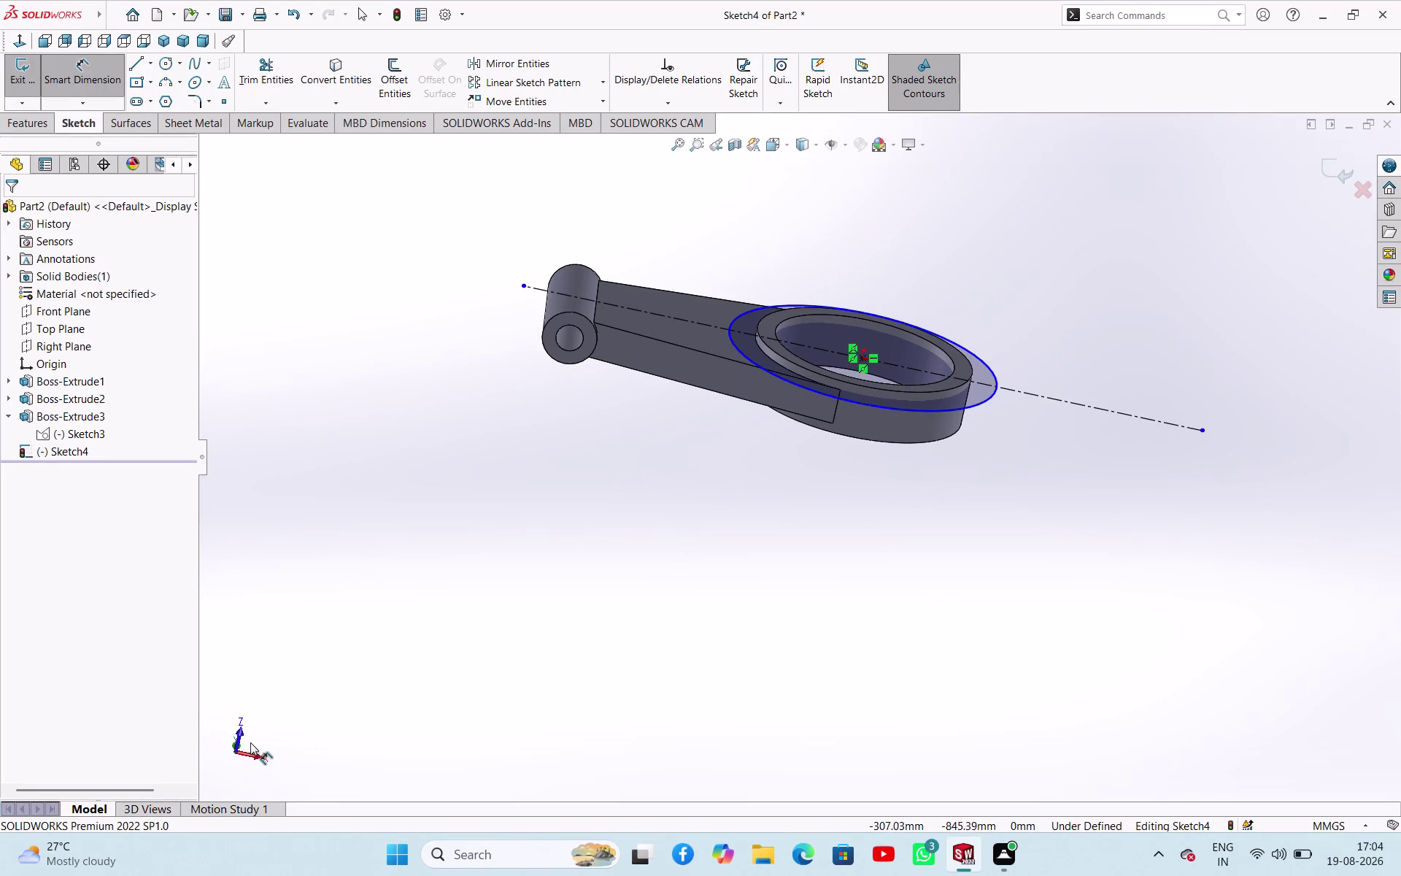
In Front view, dimension the big-end sketch circle to a 140 mm diameter.
click(240, 727)
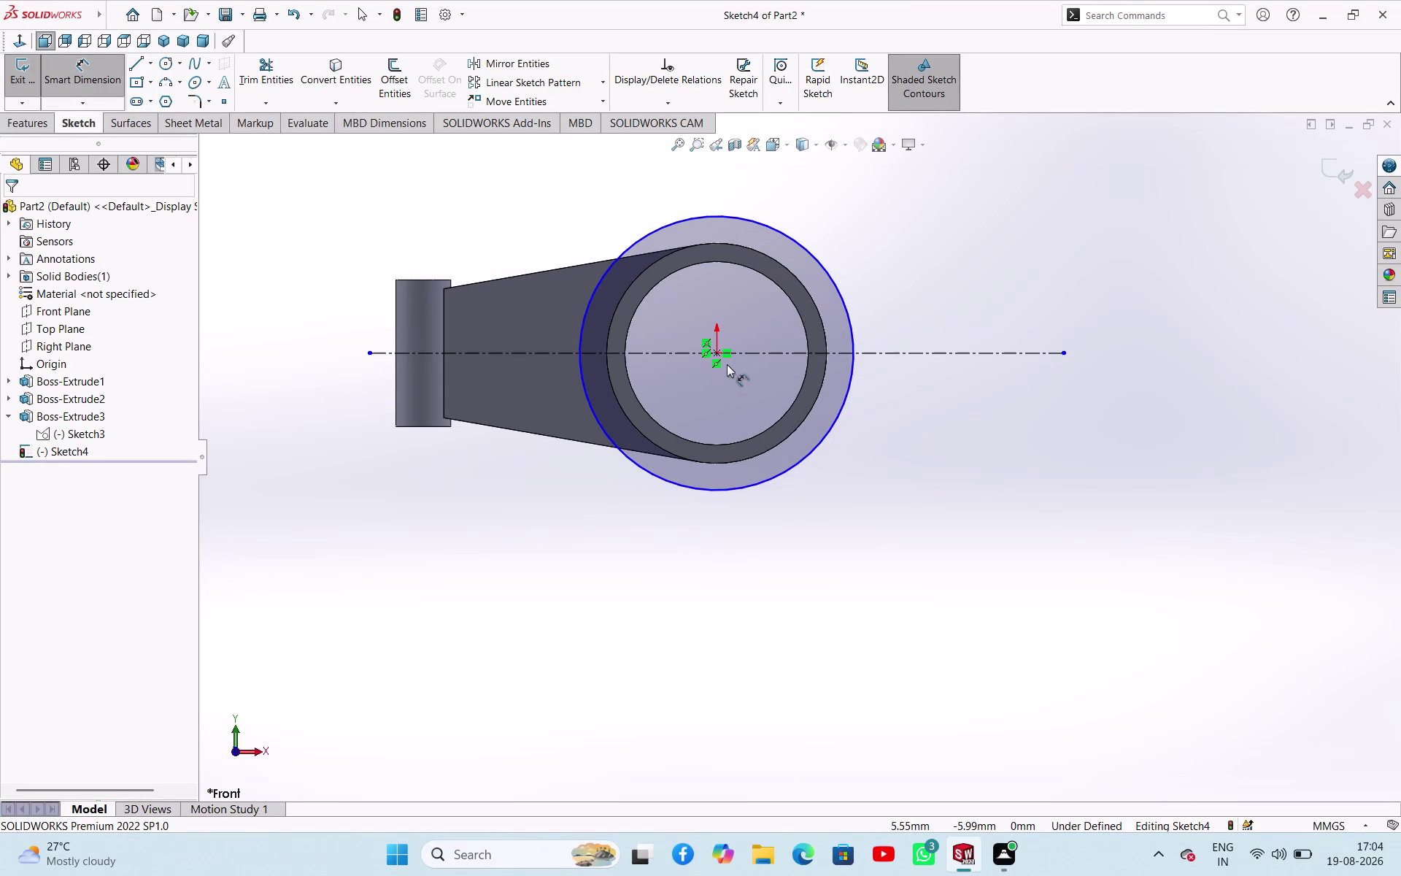
click(649, 229)
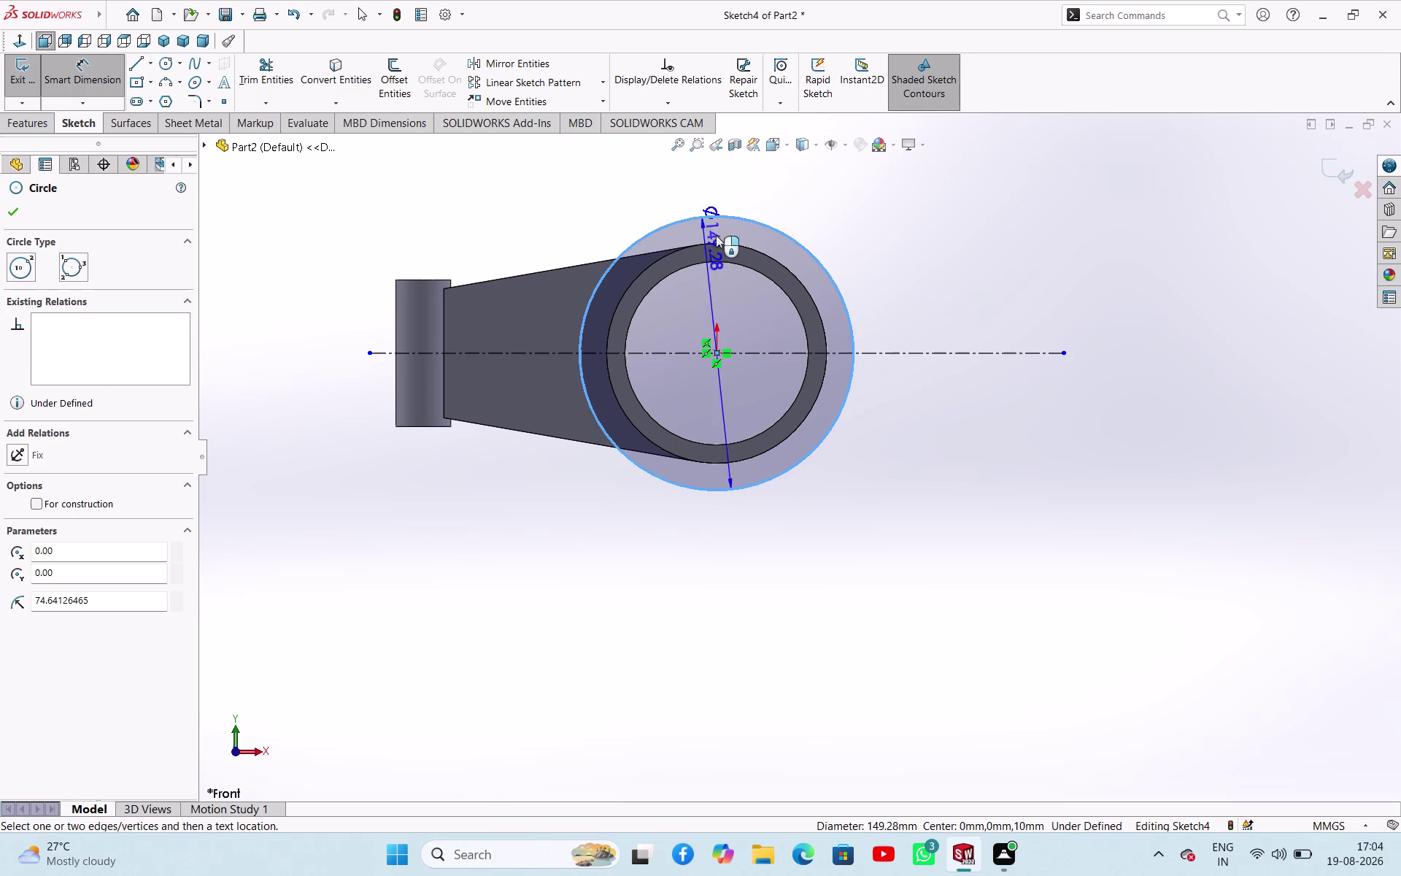
click(921, 296)
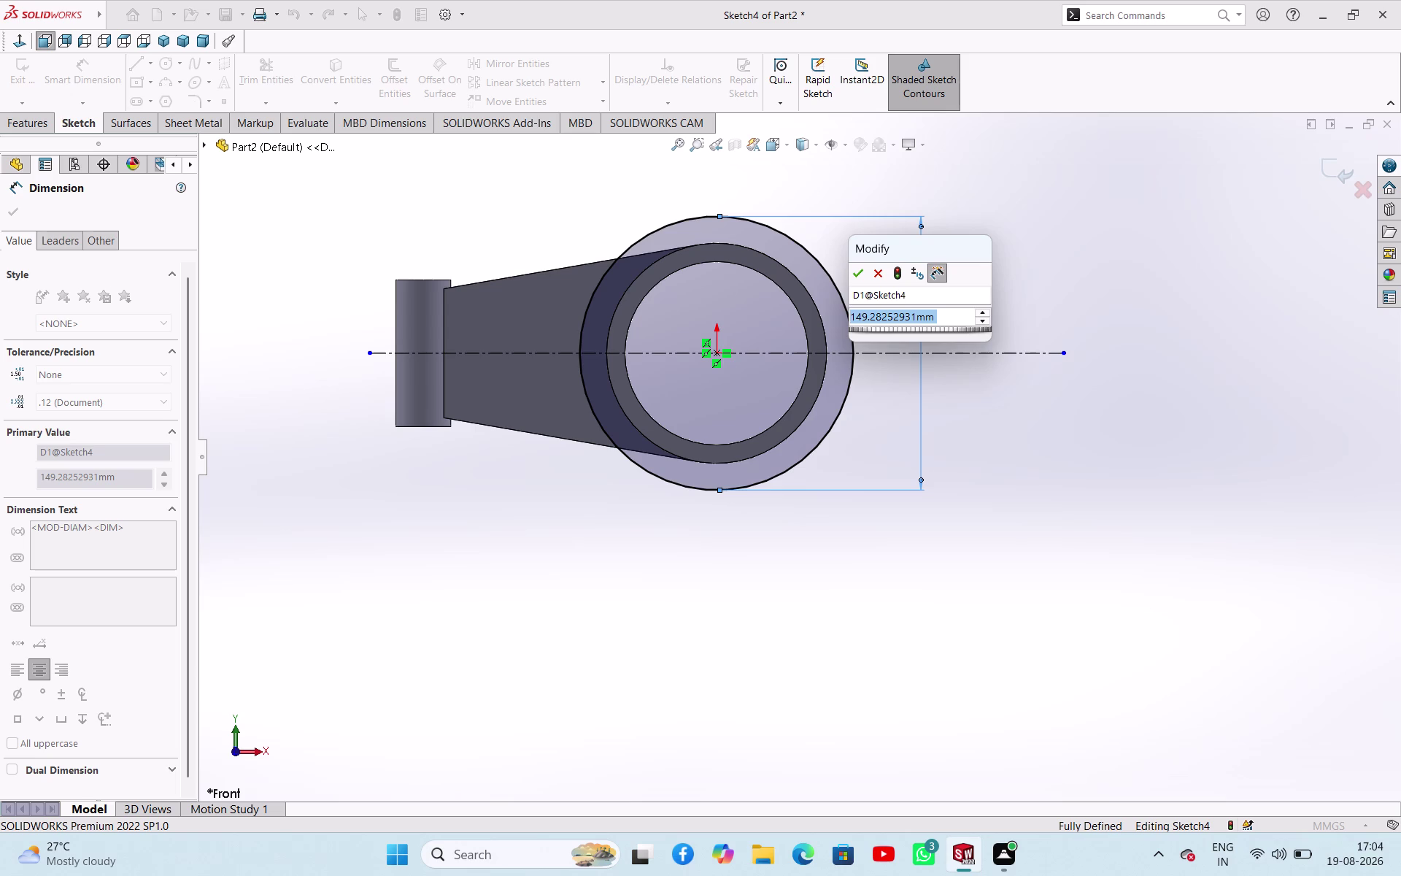
text(14)
key(0)
key(Return)
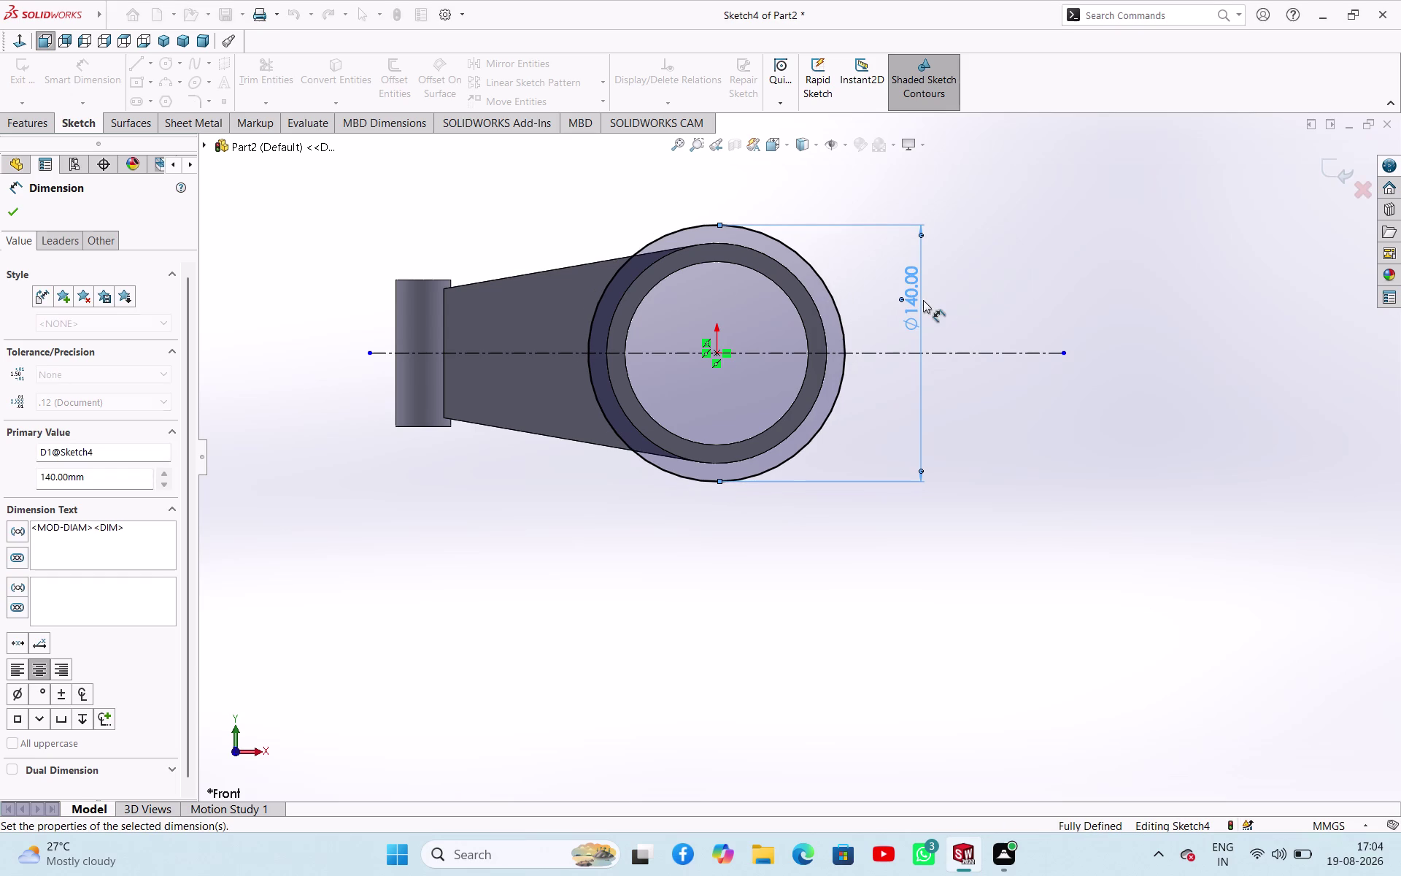
click(18, 207)
click(139, 68)
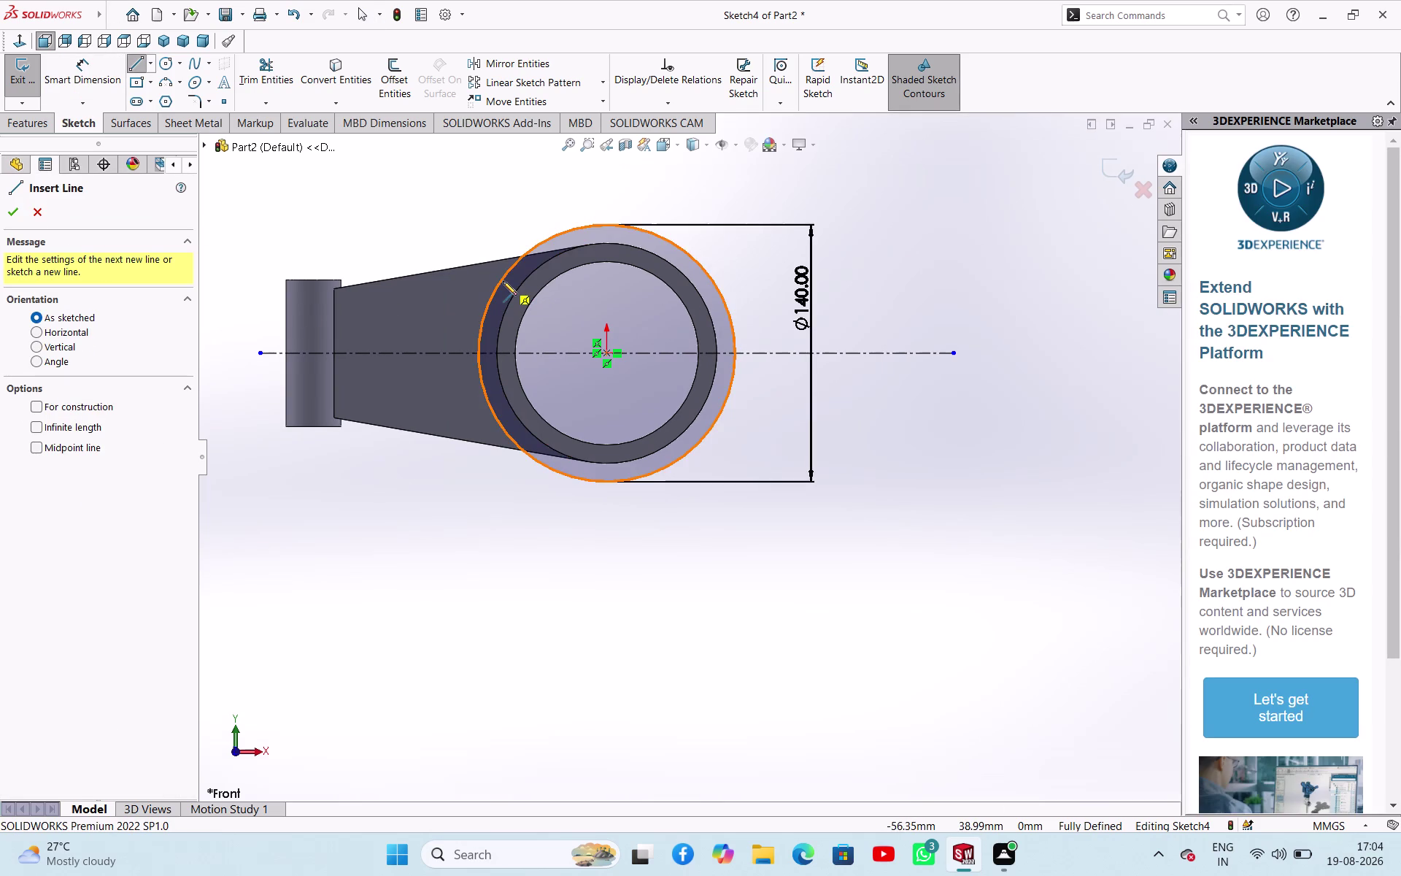
Draw three connected lines: circle top to left of centre, down vertically, back to circle bottom.
click(503, 280)
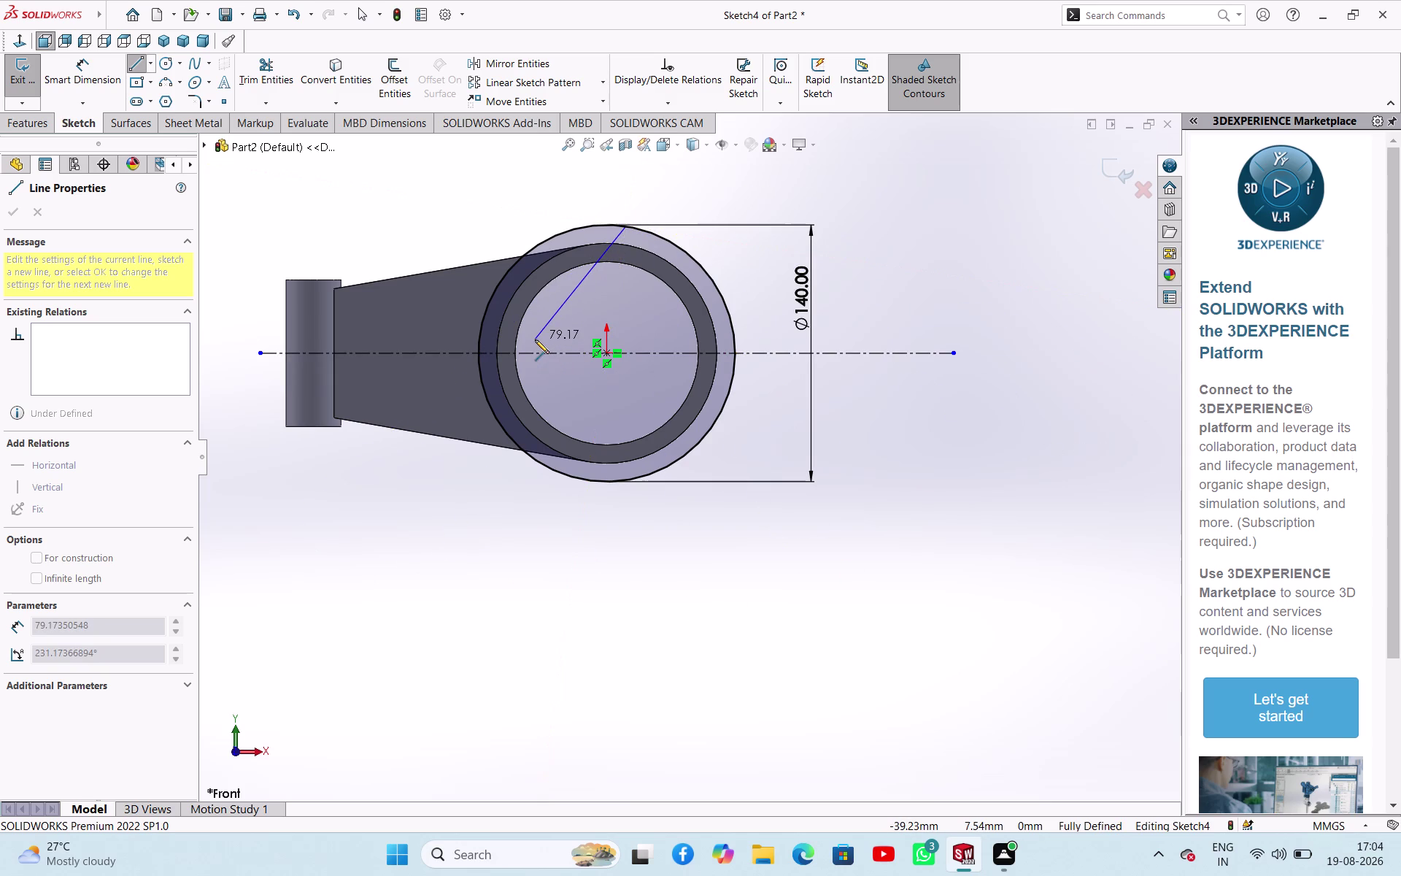
key(Escape)
click(136, 60)
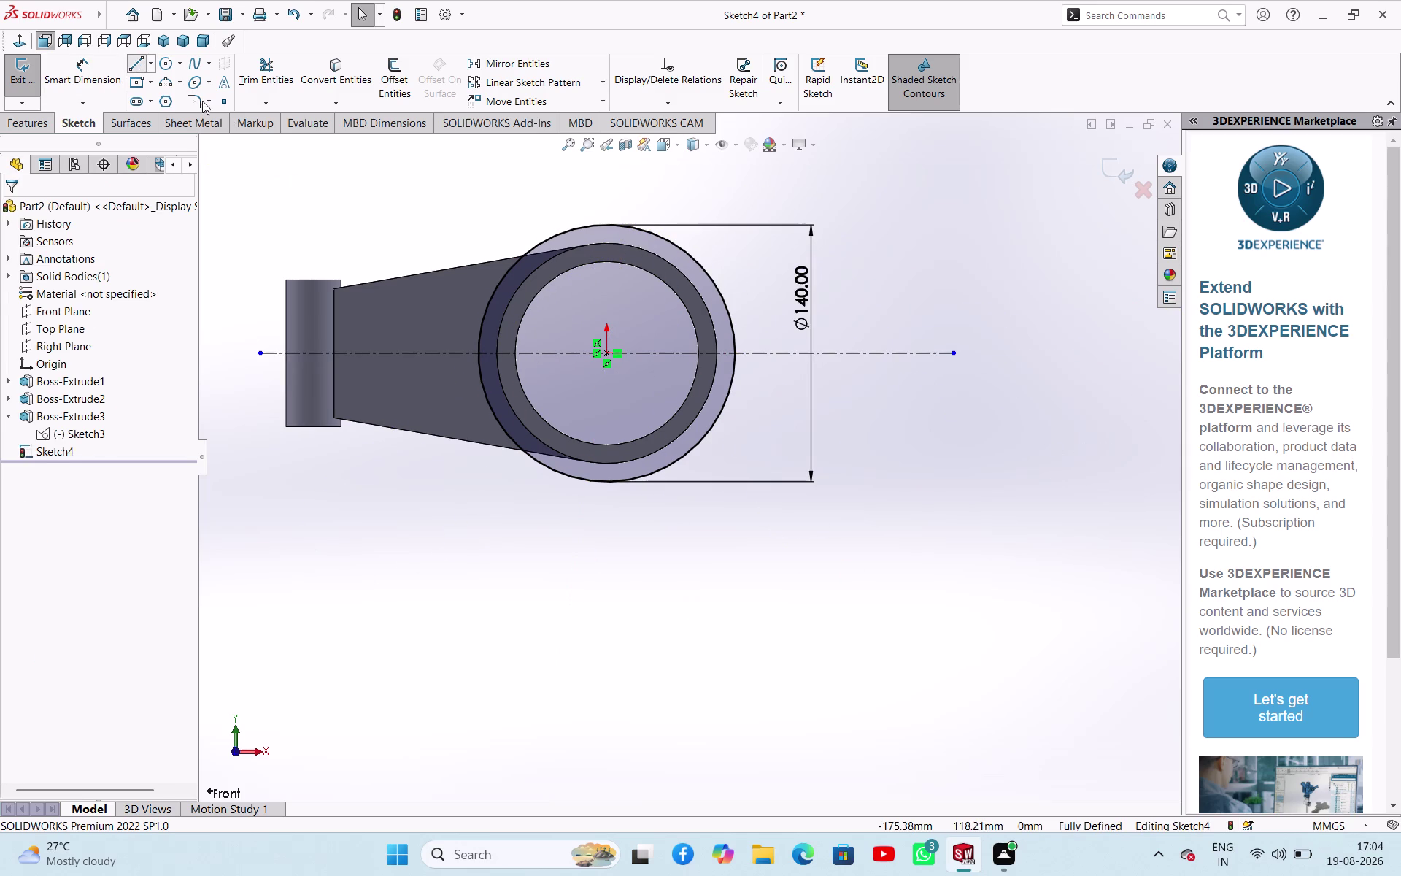
click(553, 236)
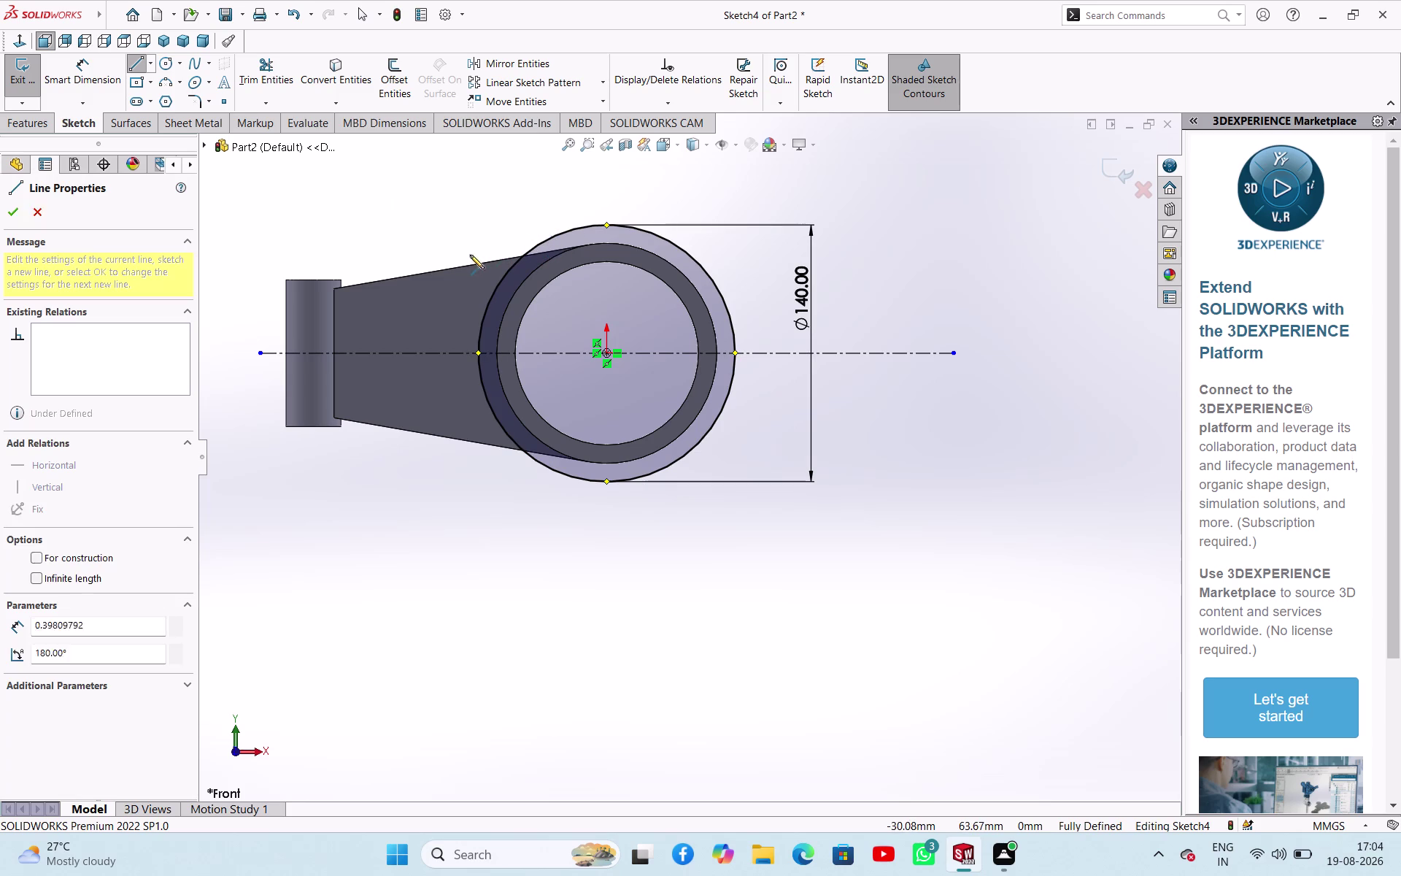
click(393, 300)
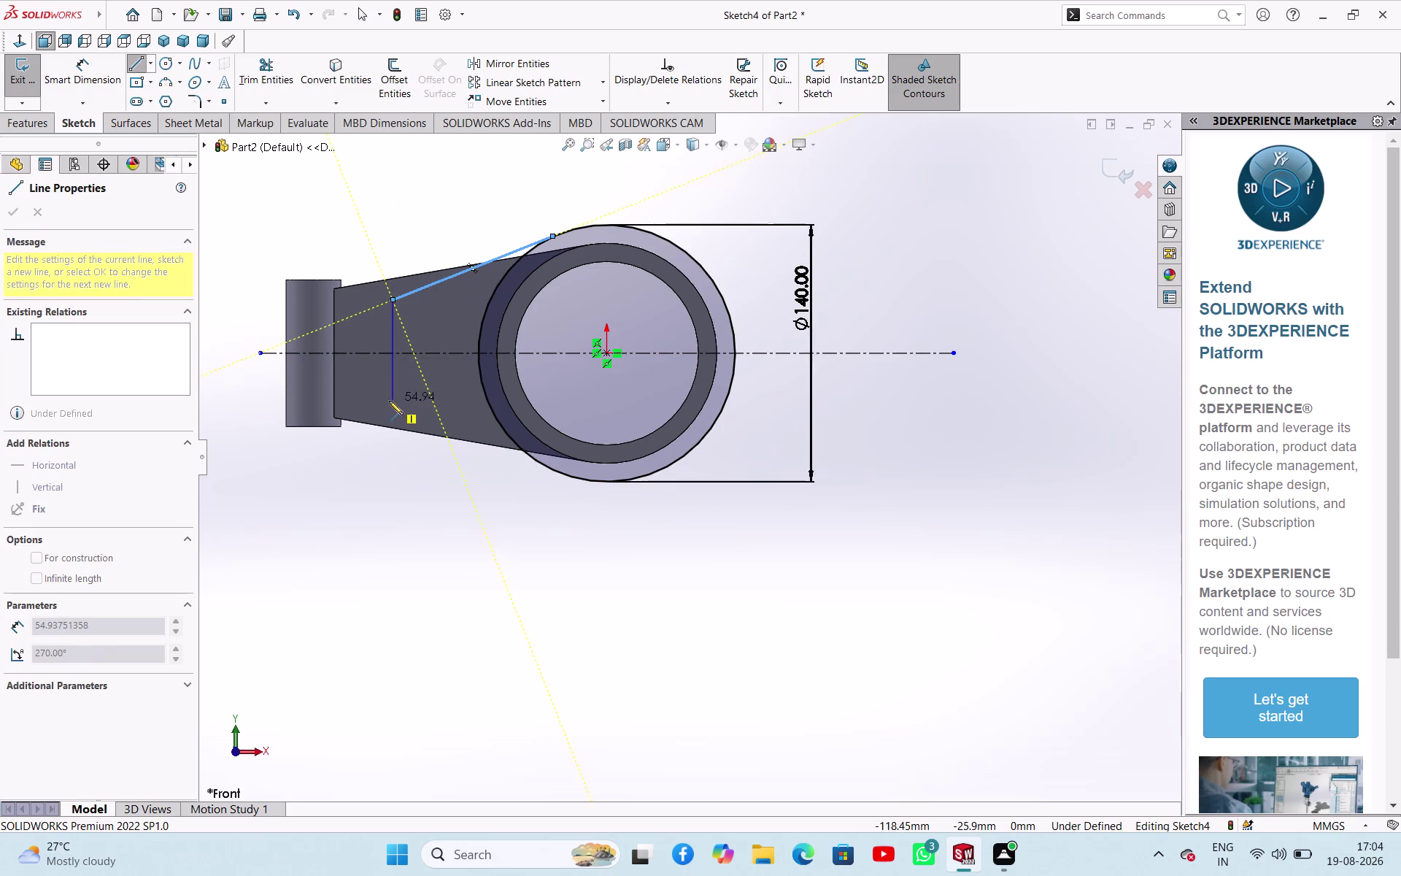
click(393, 405)
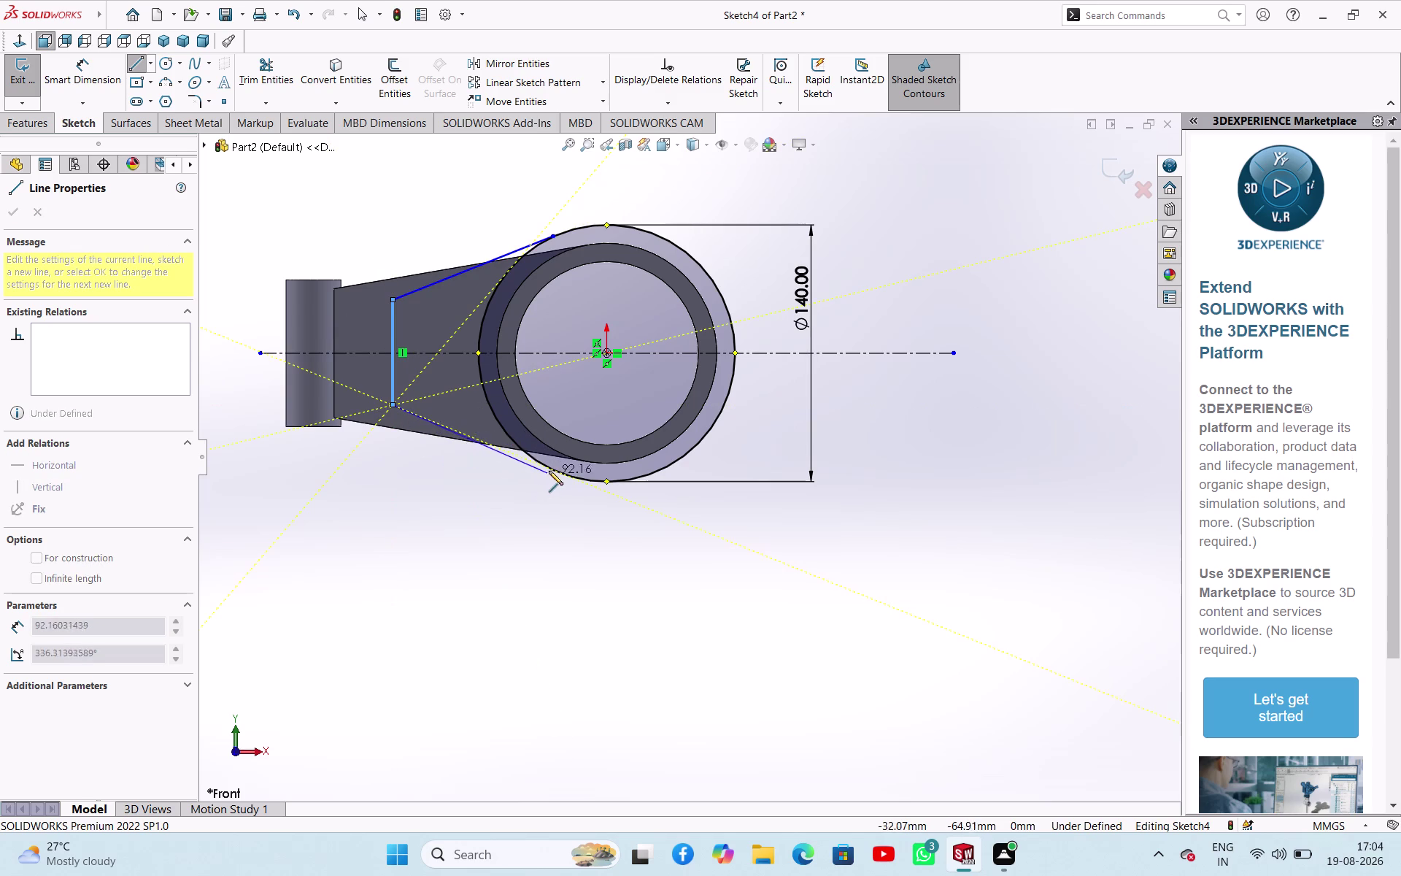
scroll(down, 3)
scroll(down, 3)
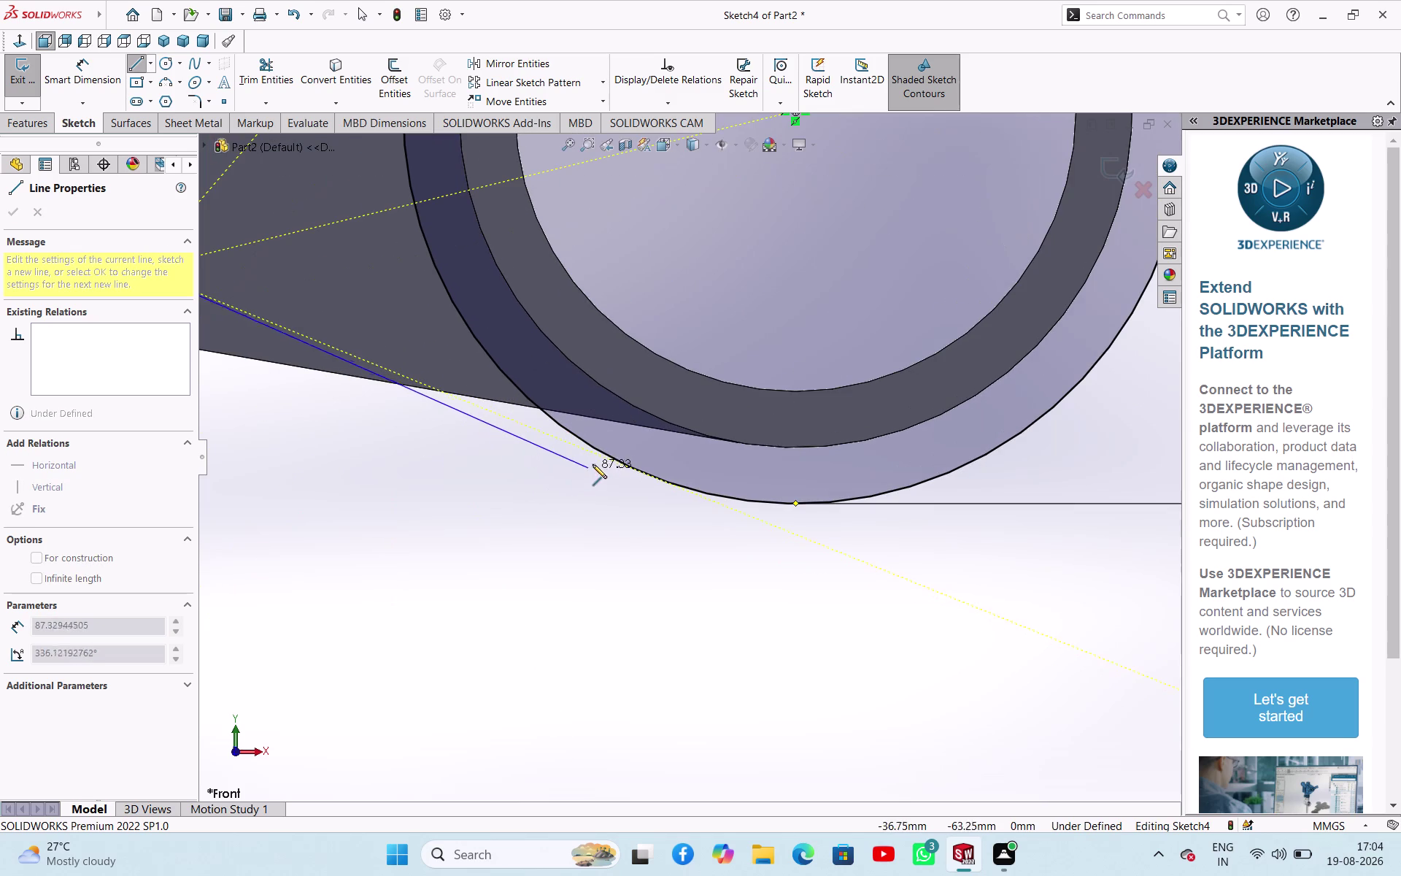
click(586, 443)
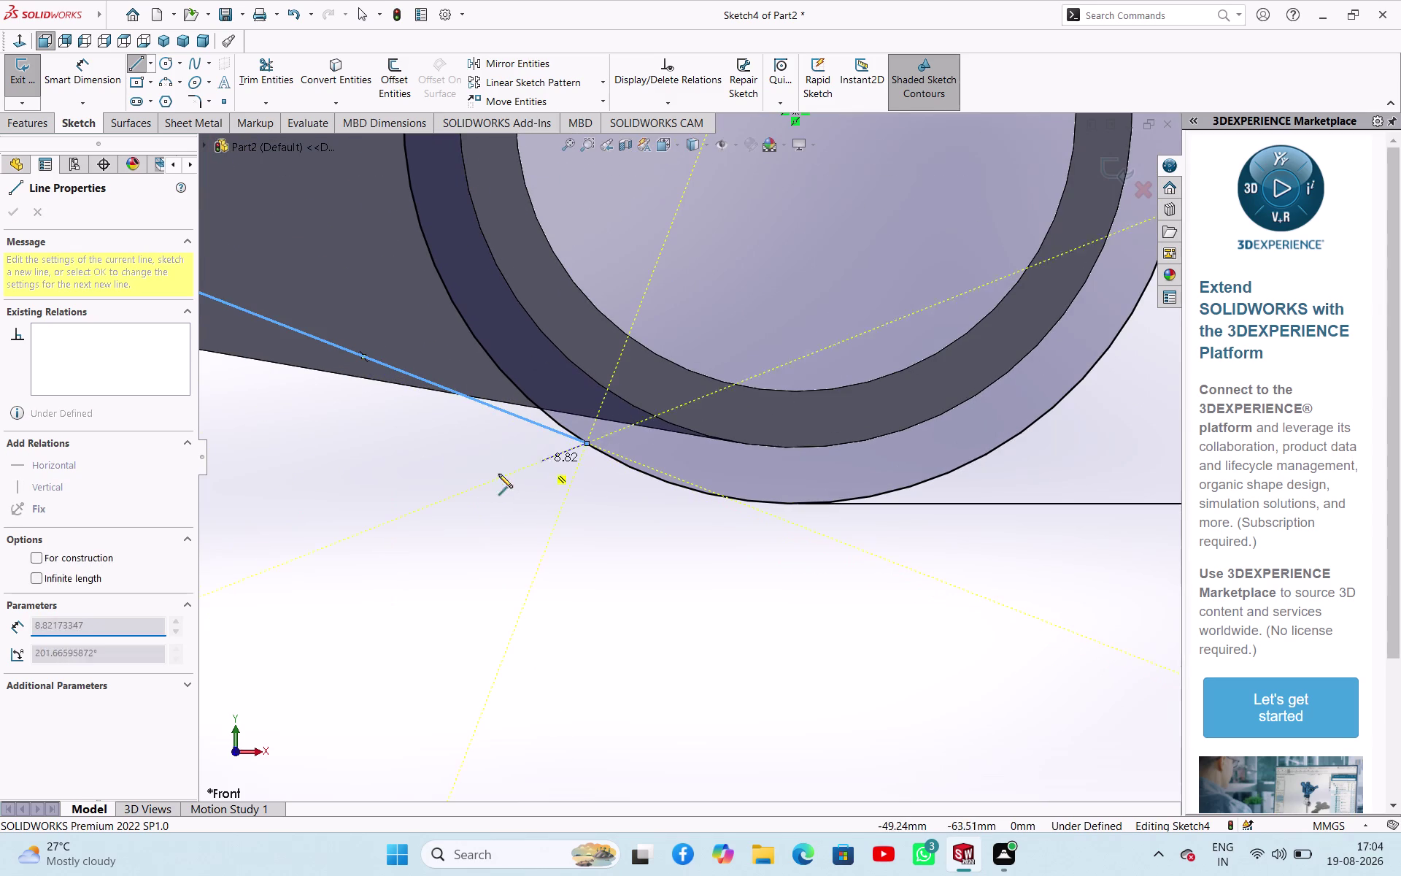
key(Escape)
scroll(up, 3)
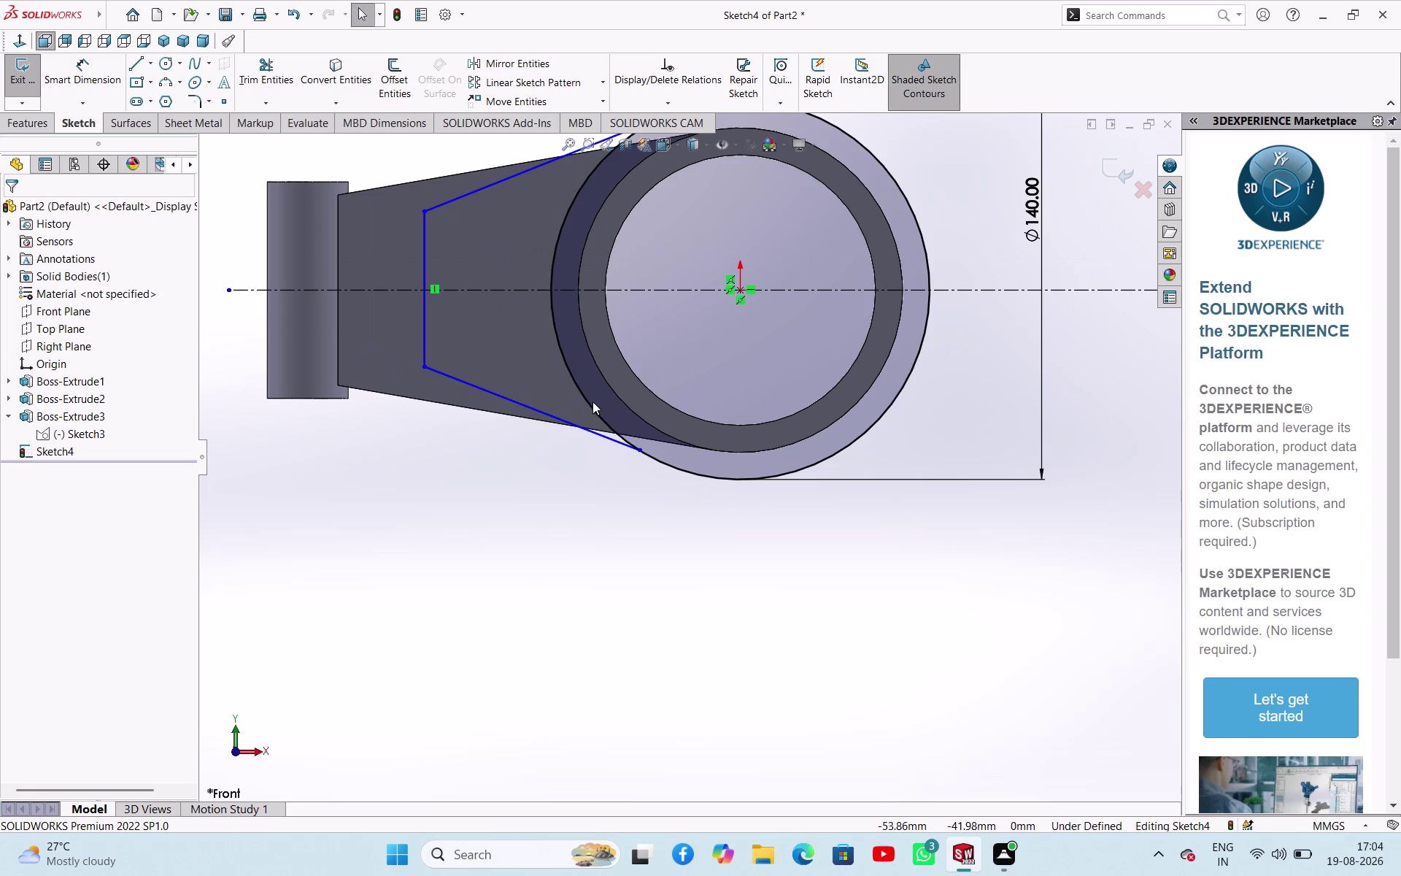
Make the lower slanted line tangent to the 140 mm circle.
click(585, 402)
click(565, 420)
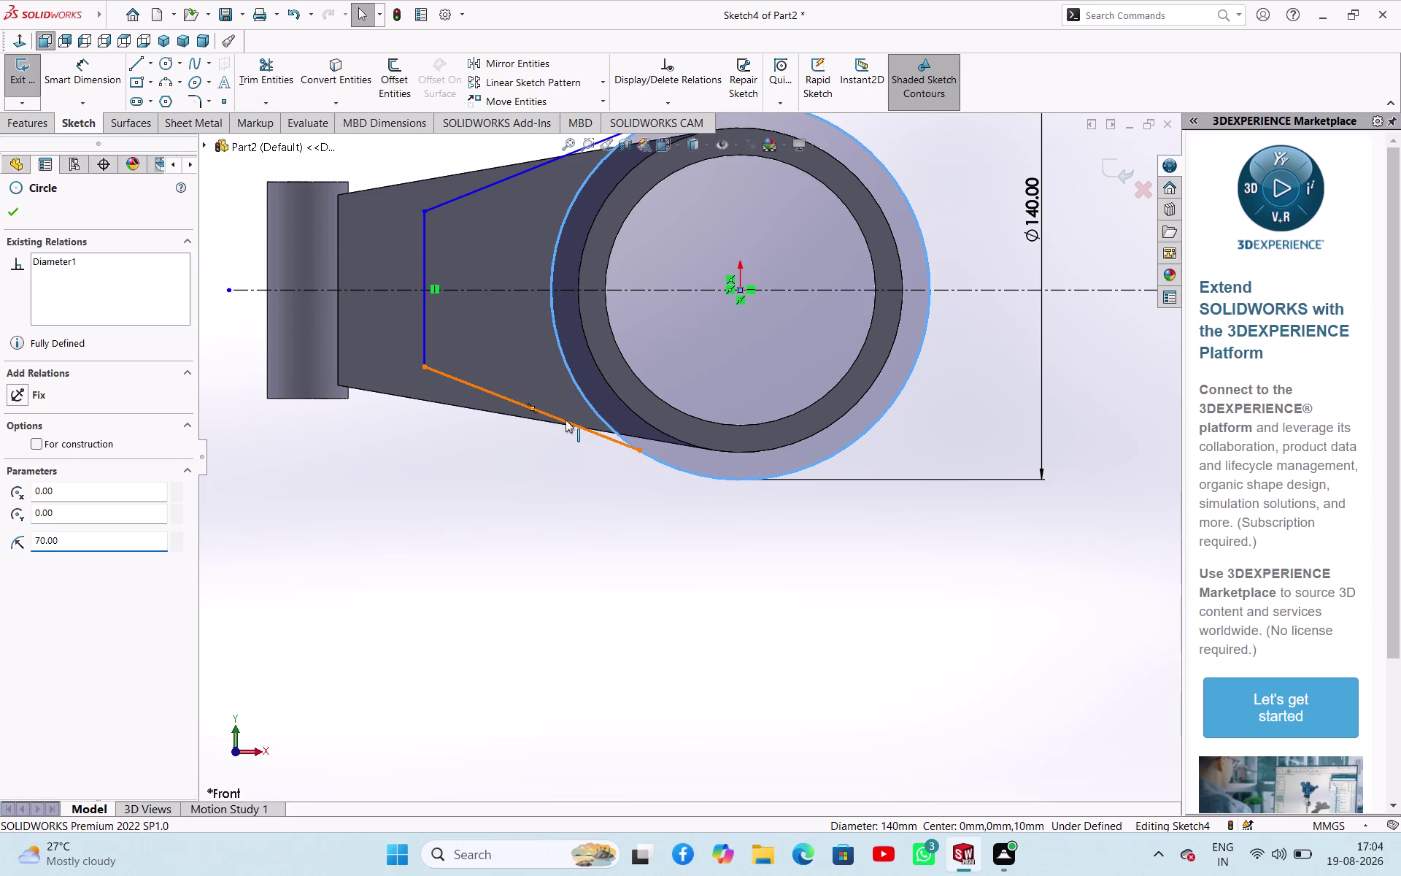
click(610, 355)
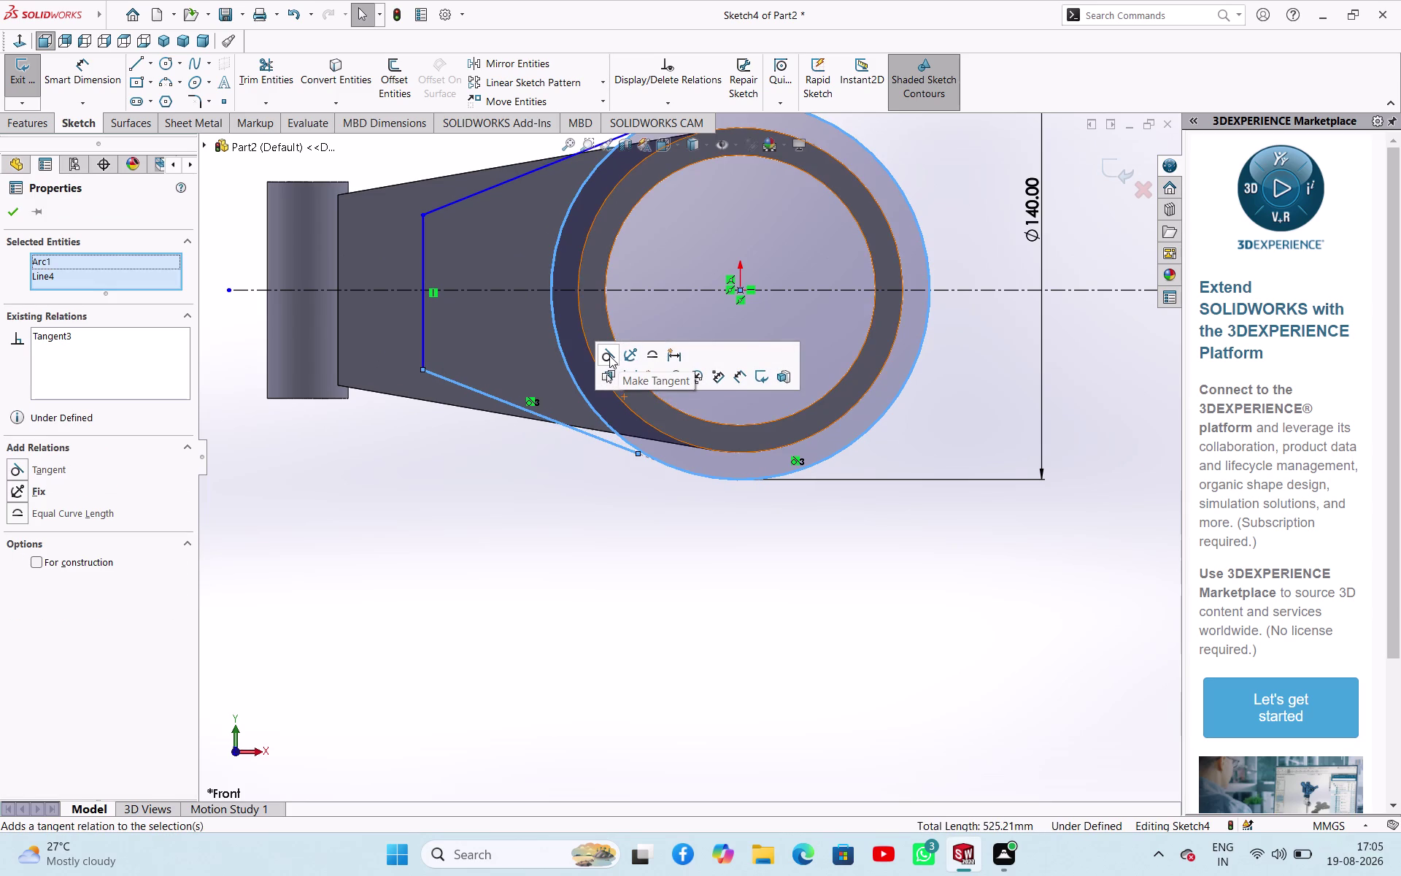
scroll(down, 3)
scroll(down, 3)
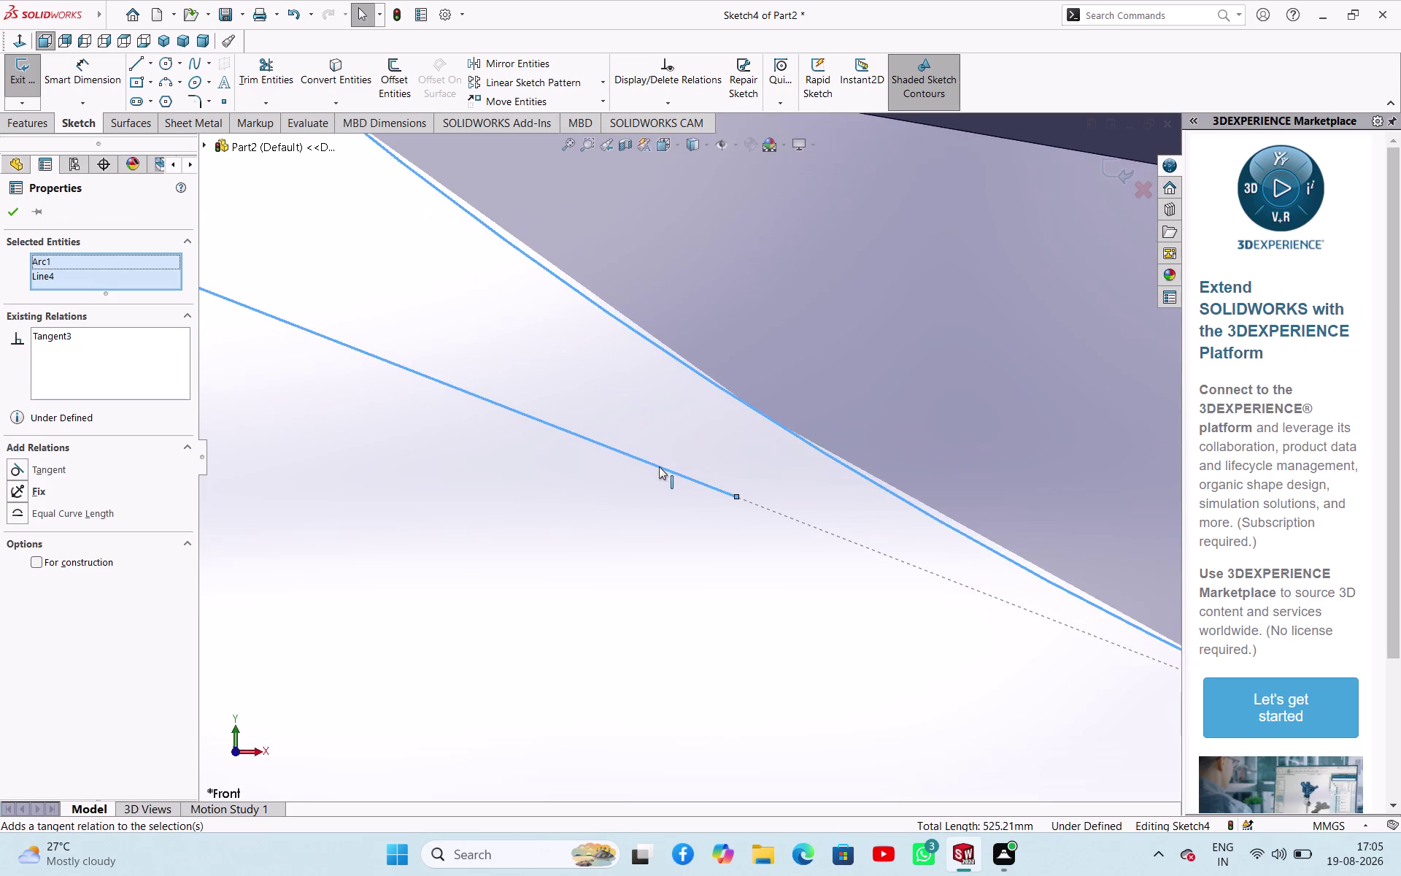
scroll(up, 3)
scroll(down, 3)
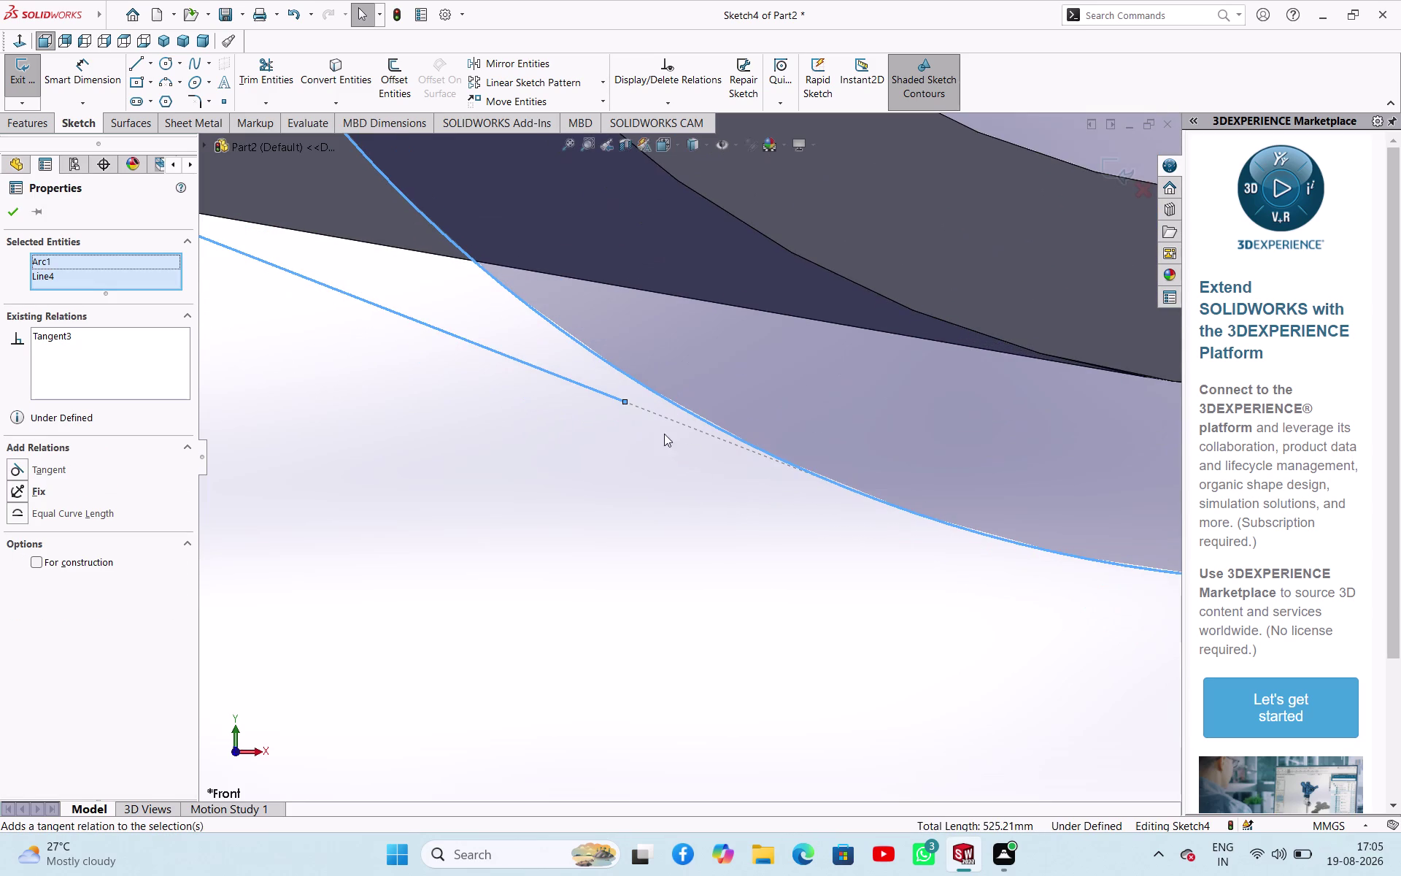
drag(624, 404, 703, 446)
click(676, 500)
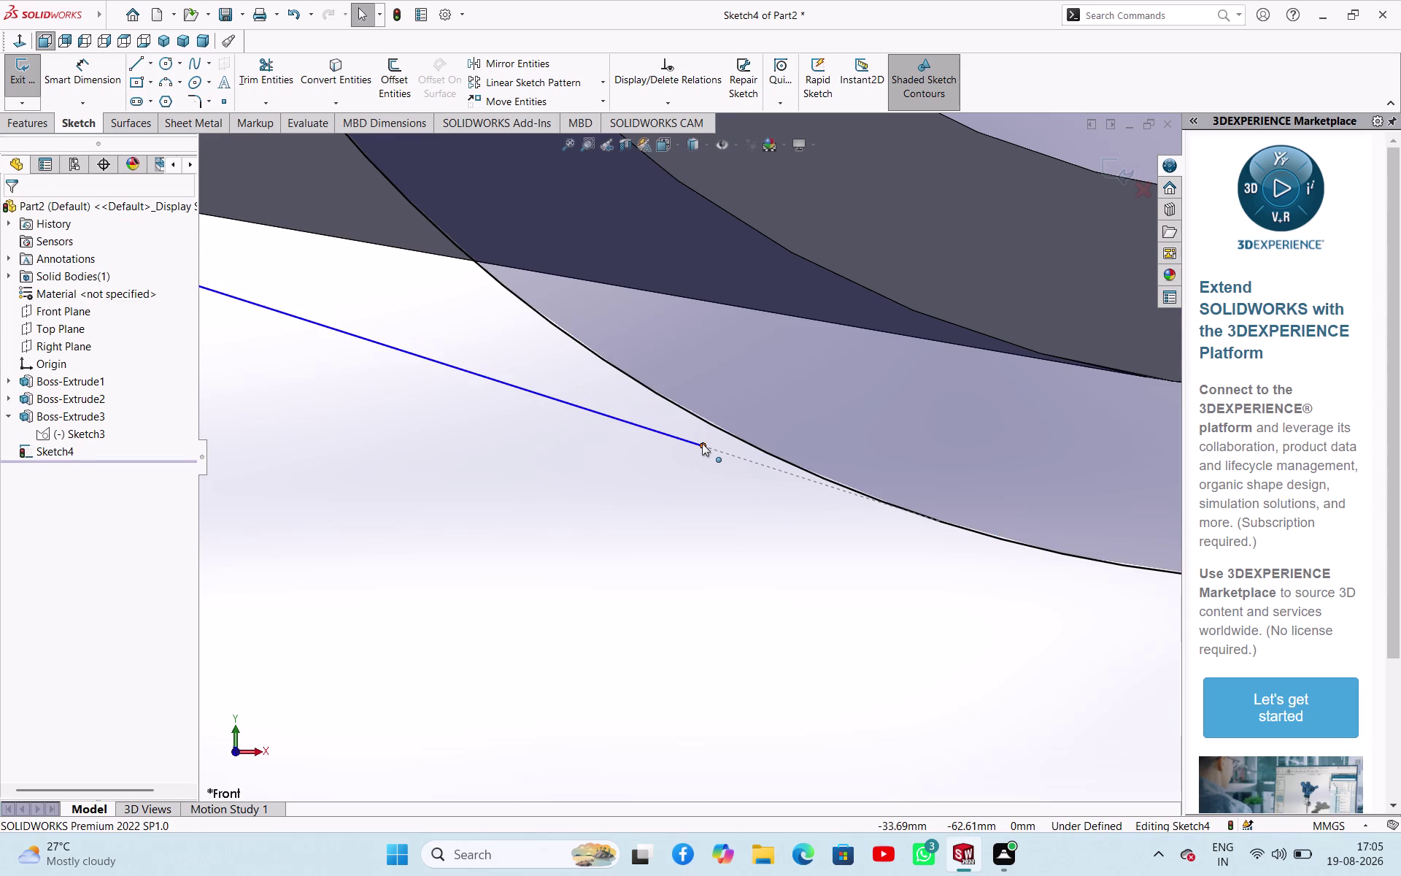
Make the lower line's end point coincident with the circle.
click(702, 443)
click(727, 435)
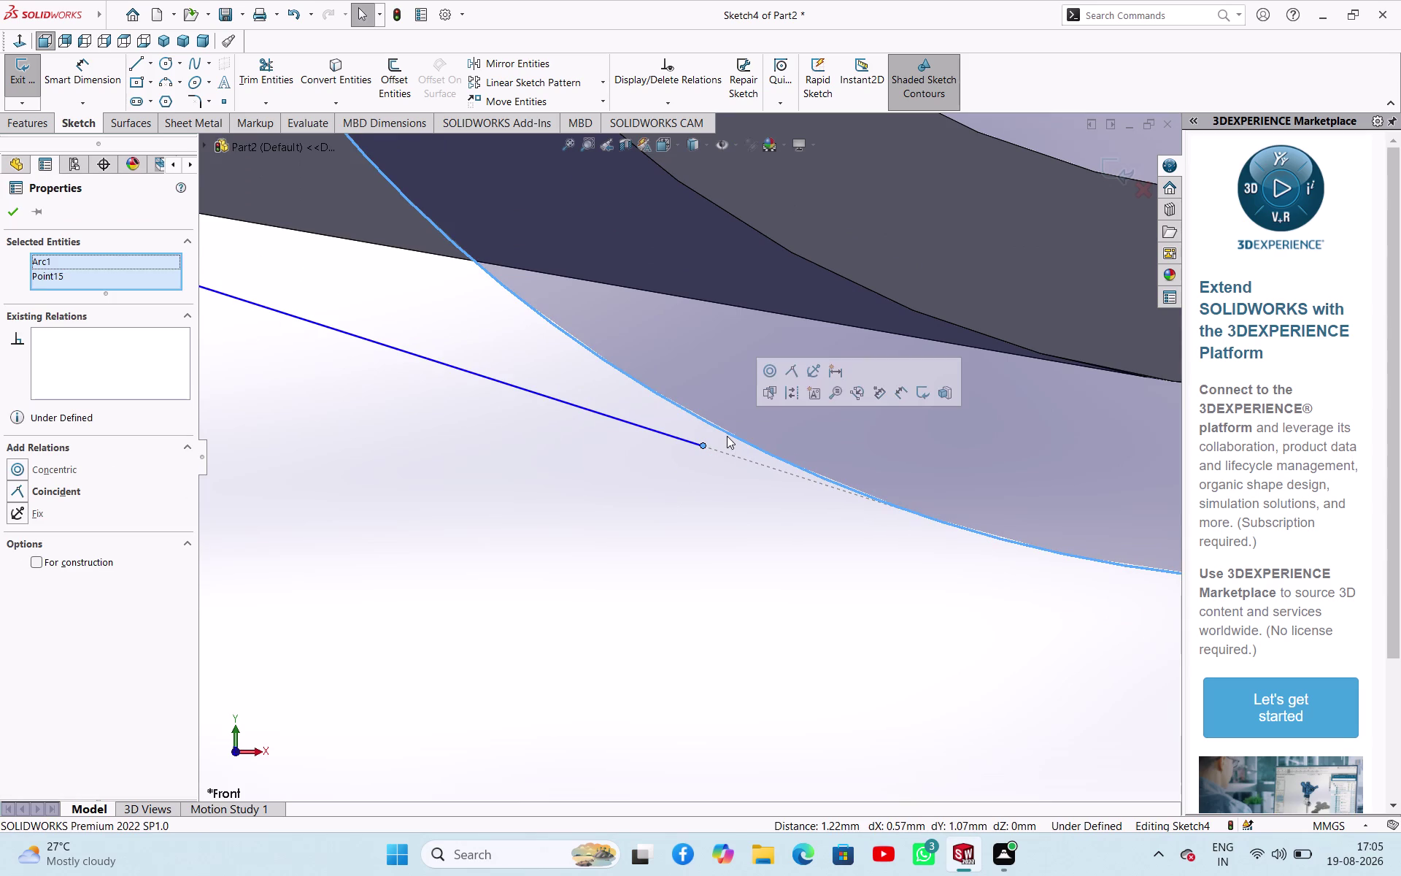
click(795, 372)
click(712, 555)
scroll(up, 3)
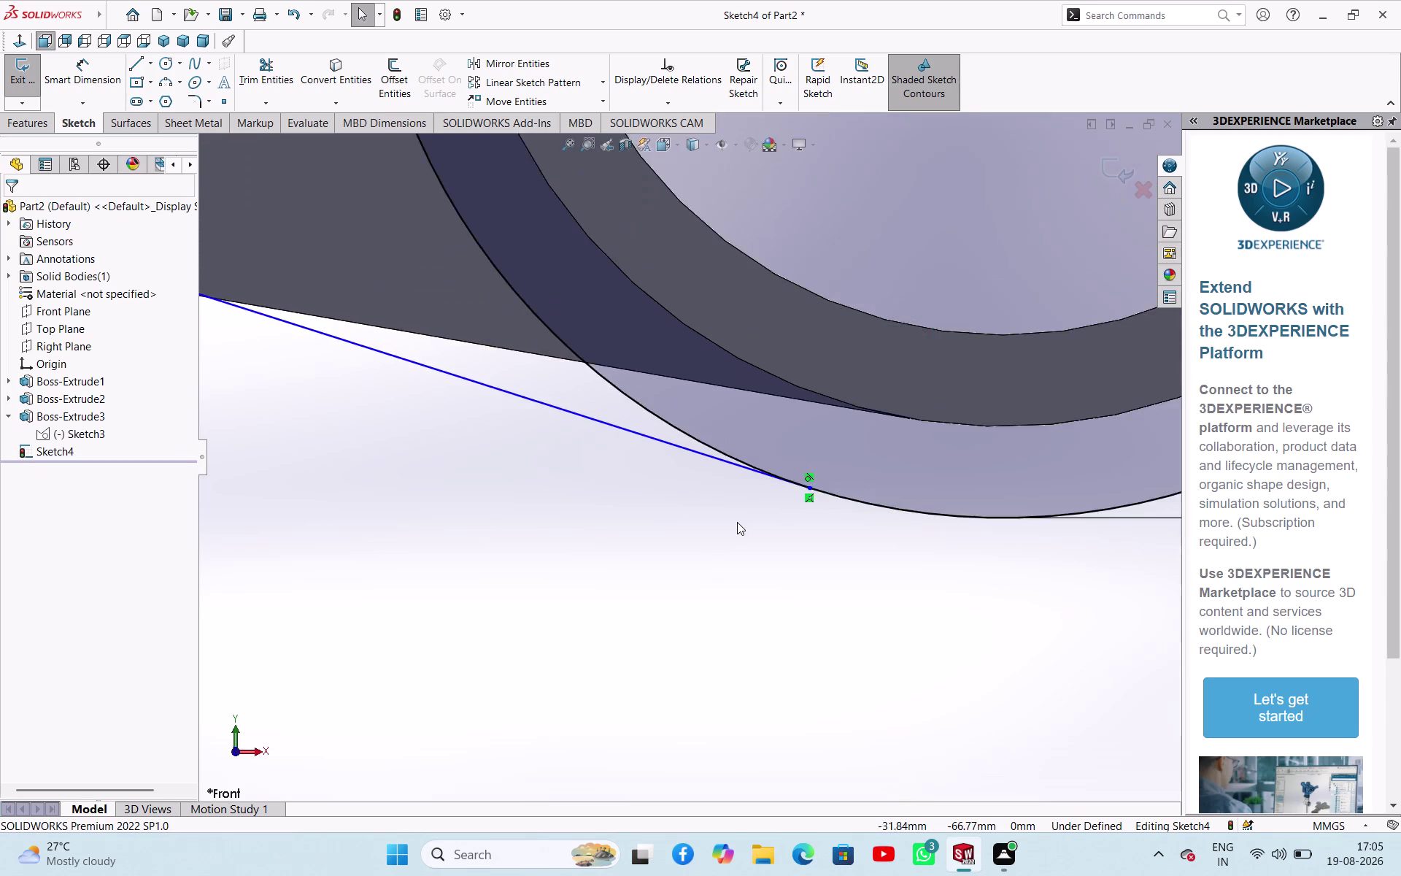
scroll(up, 3)
scroll(down, 3)
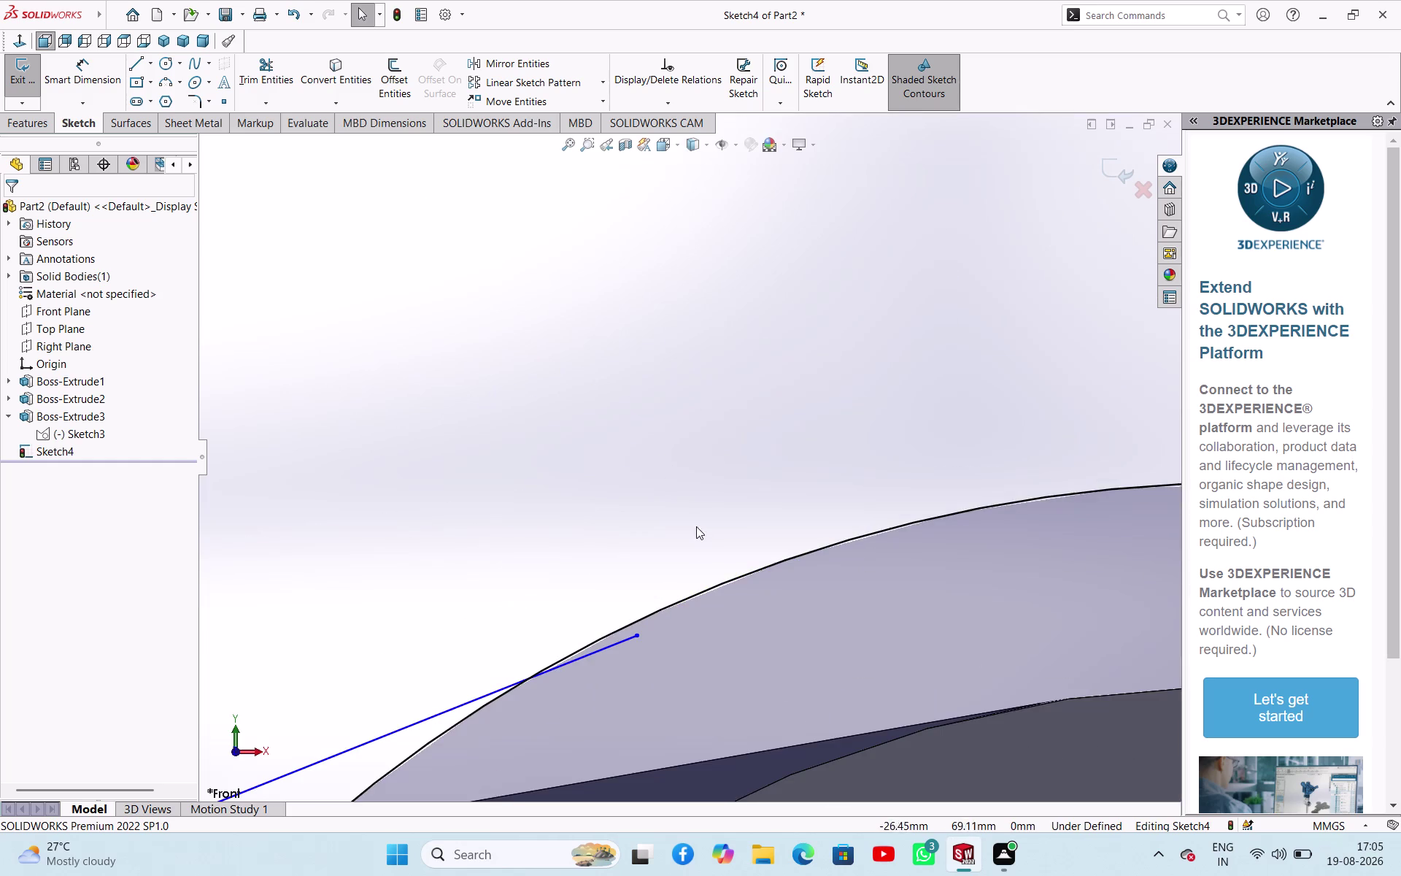
Make the upper line's end point coincident with the circle.
click(638, 633)
click(706, 590)
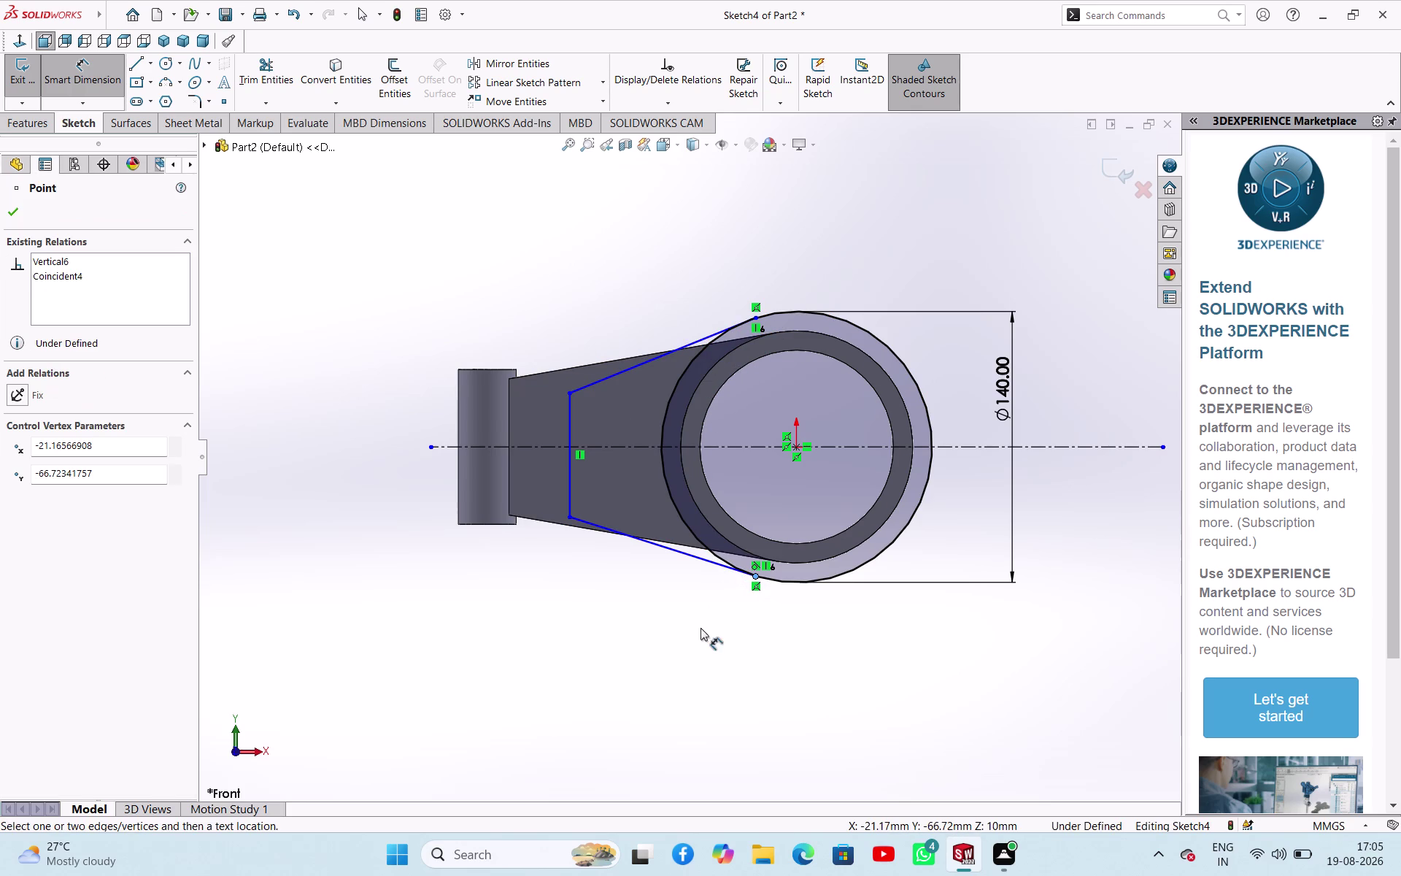
Try dimensioning the circle's points, then delete the selected sketch relations.
key(Escape)
click(758, 585)
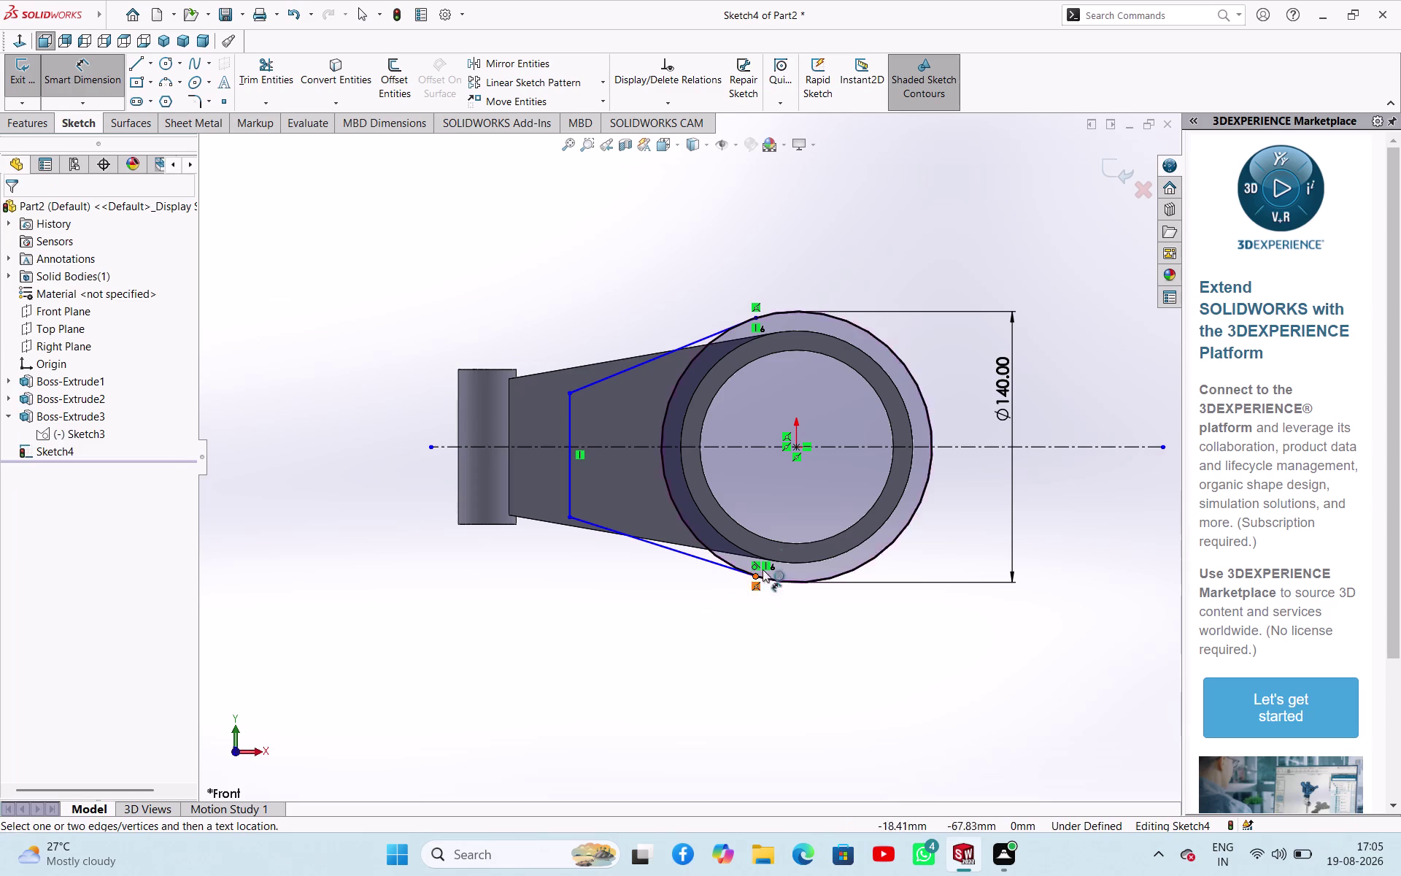
click(756, 305)
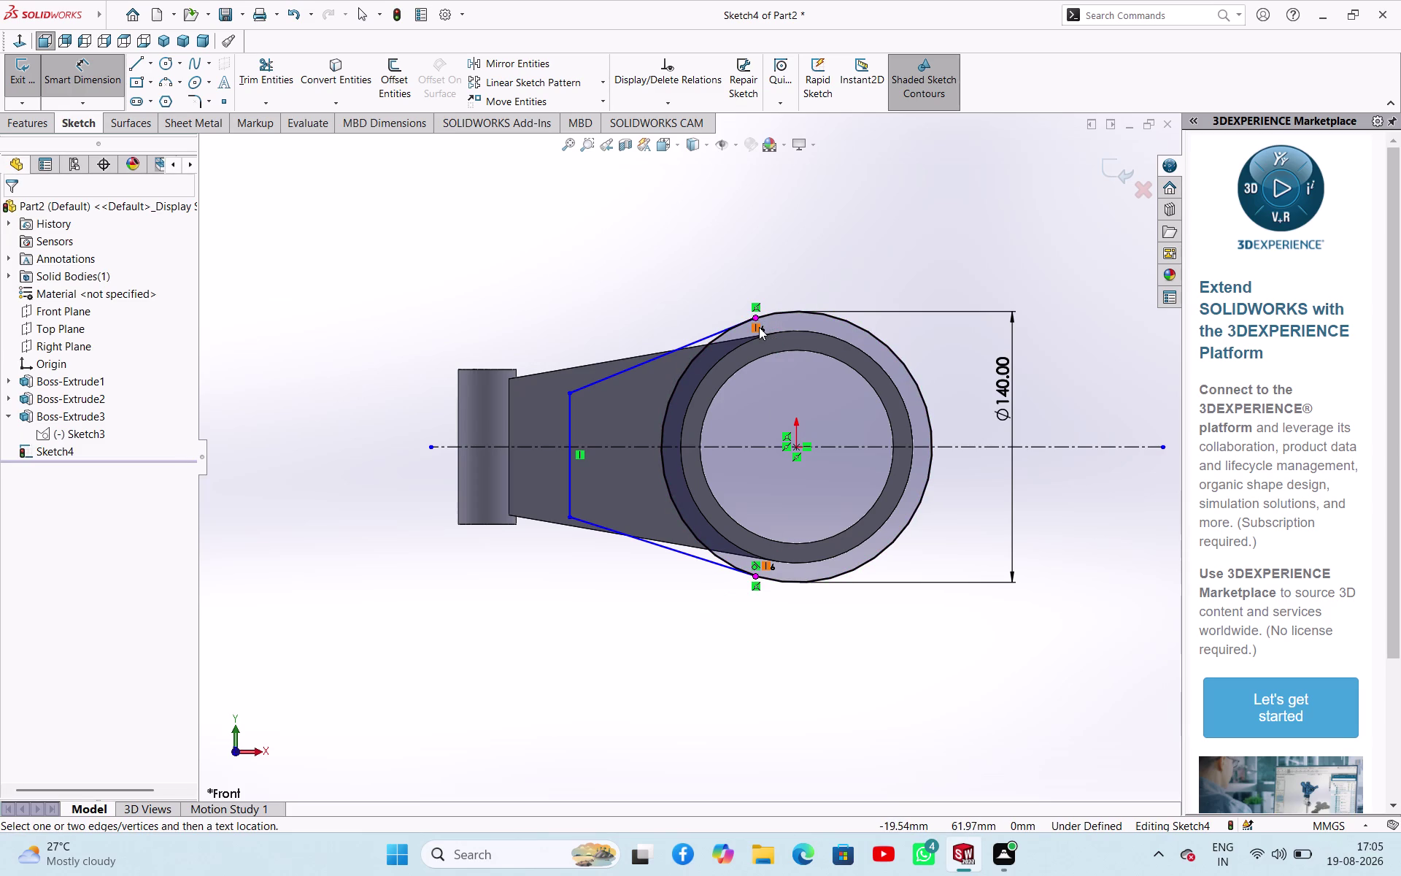
click(759, 327)
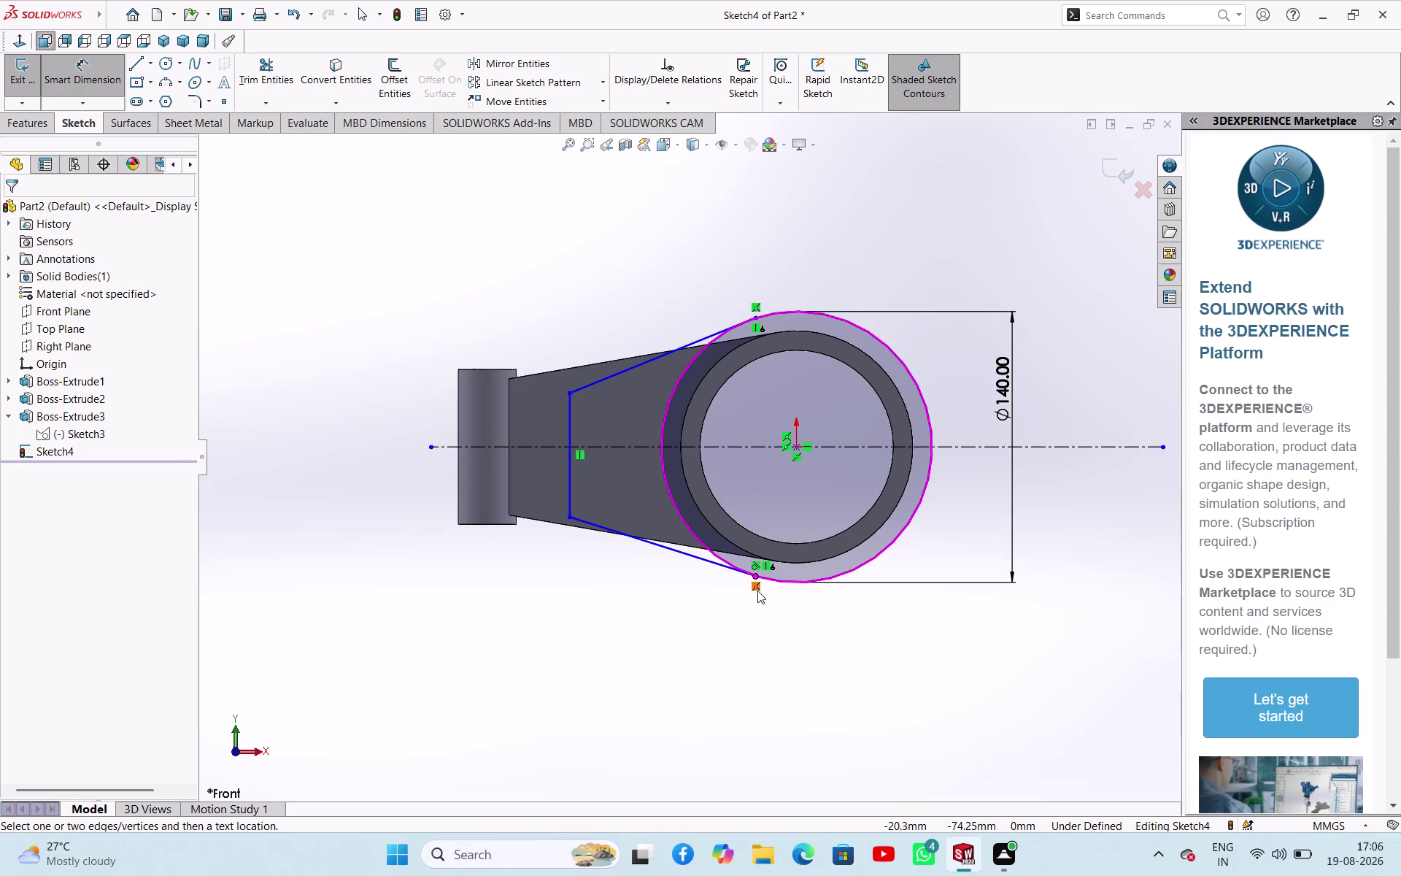
key(Escape)
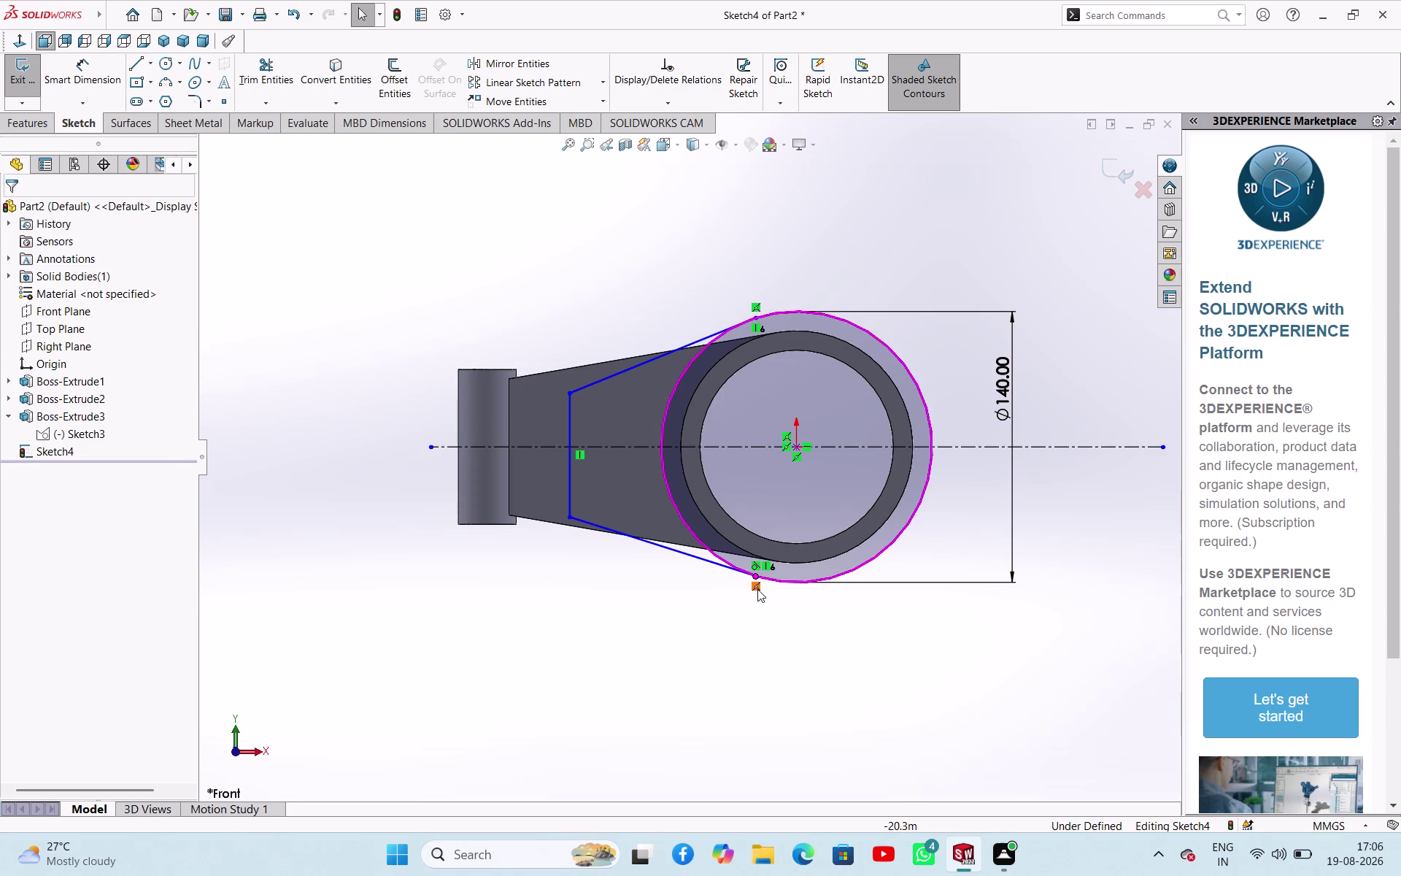
click(757, 589)
click(759, 567)
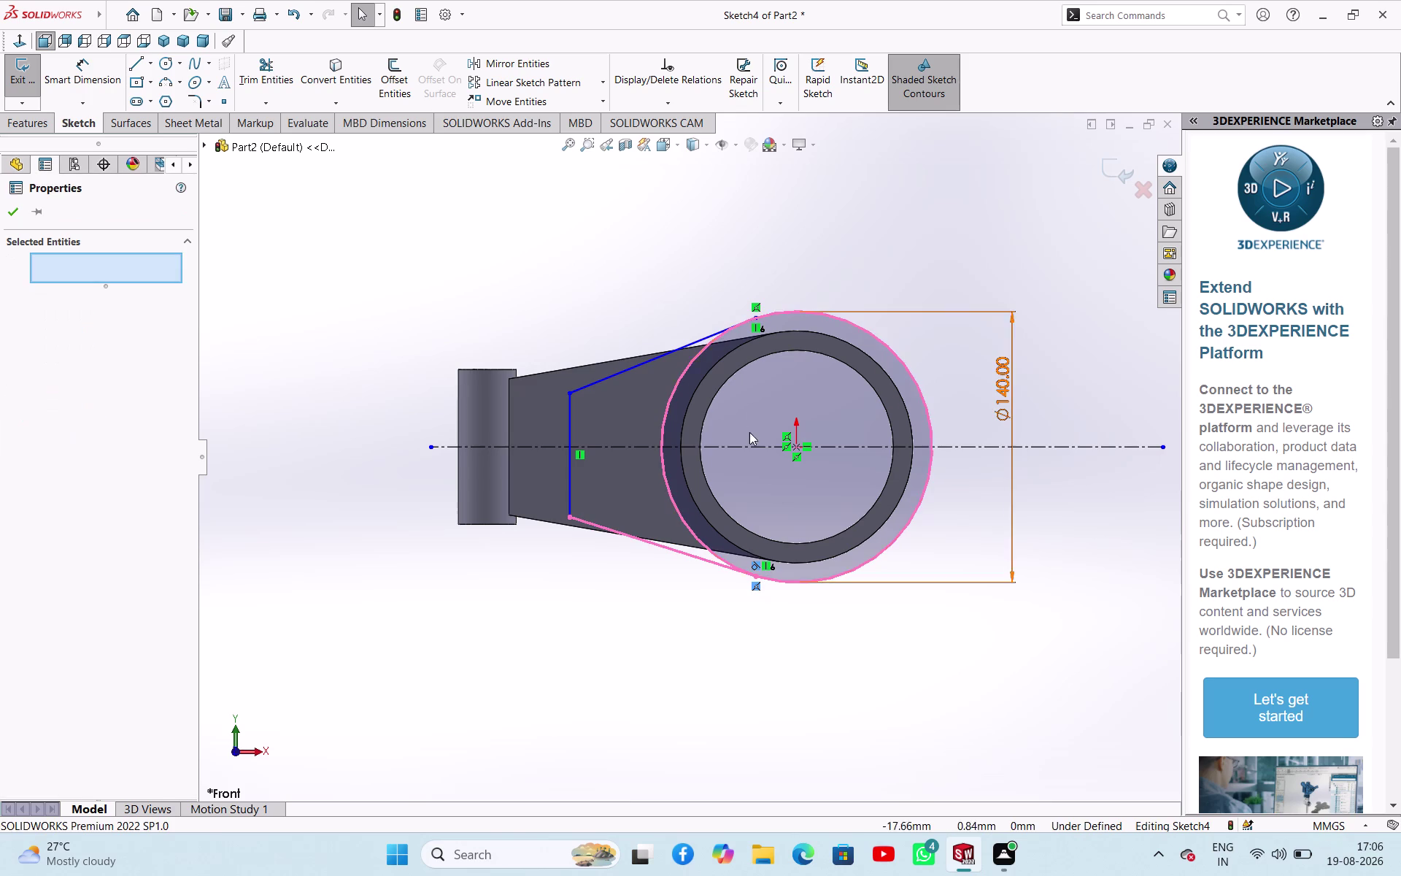
click(759, 327)
click(759, 306)
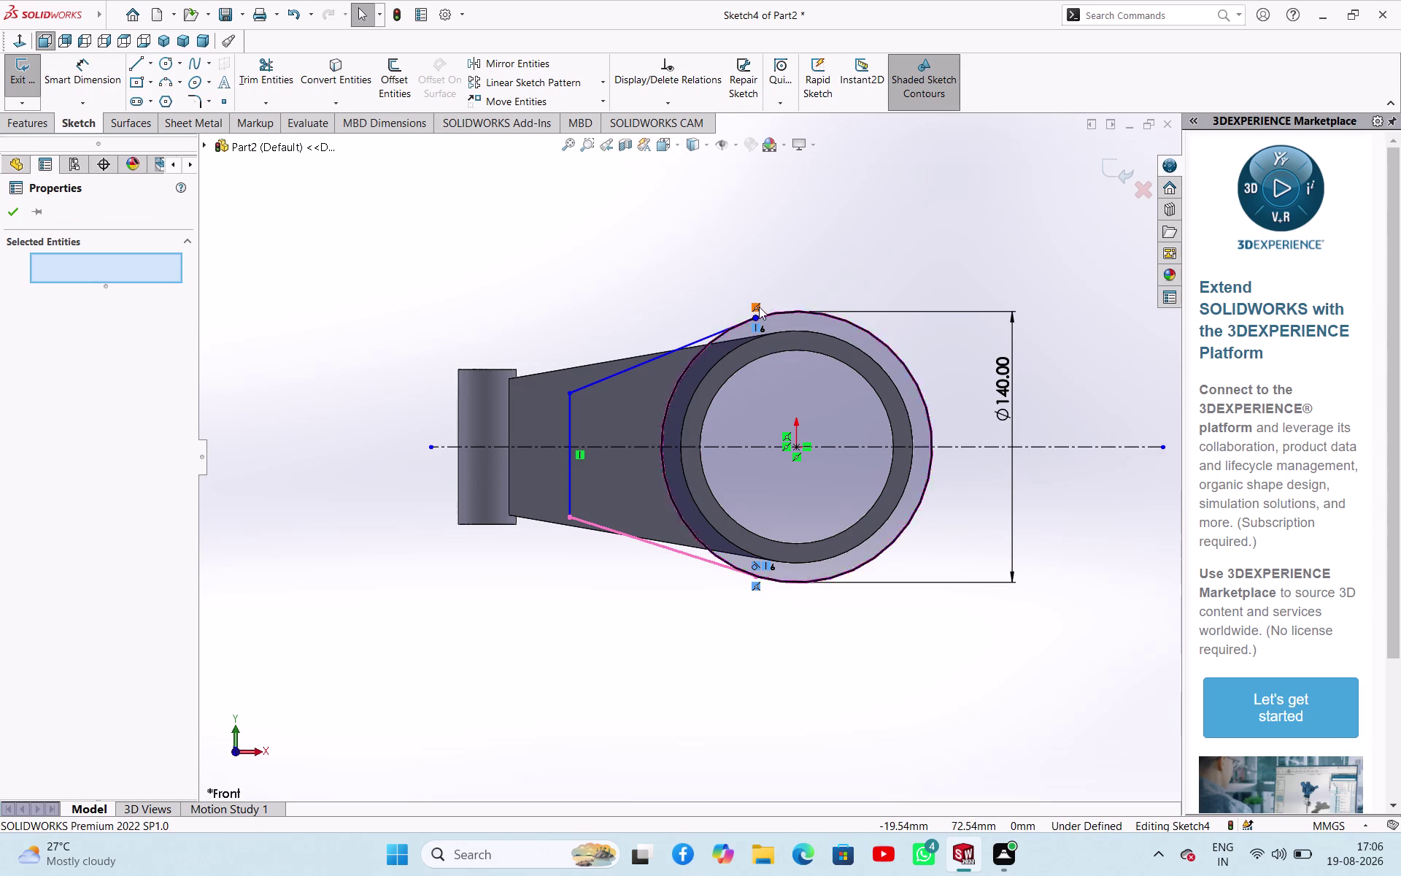
key(Delete)
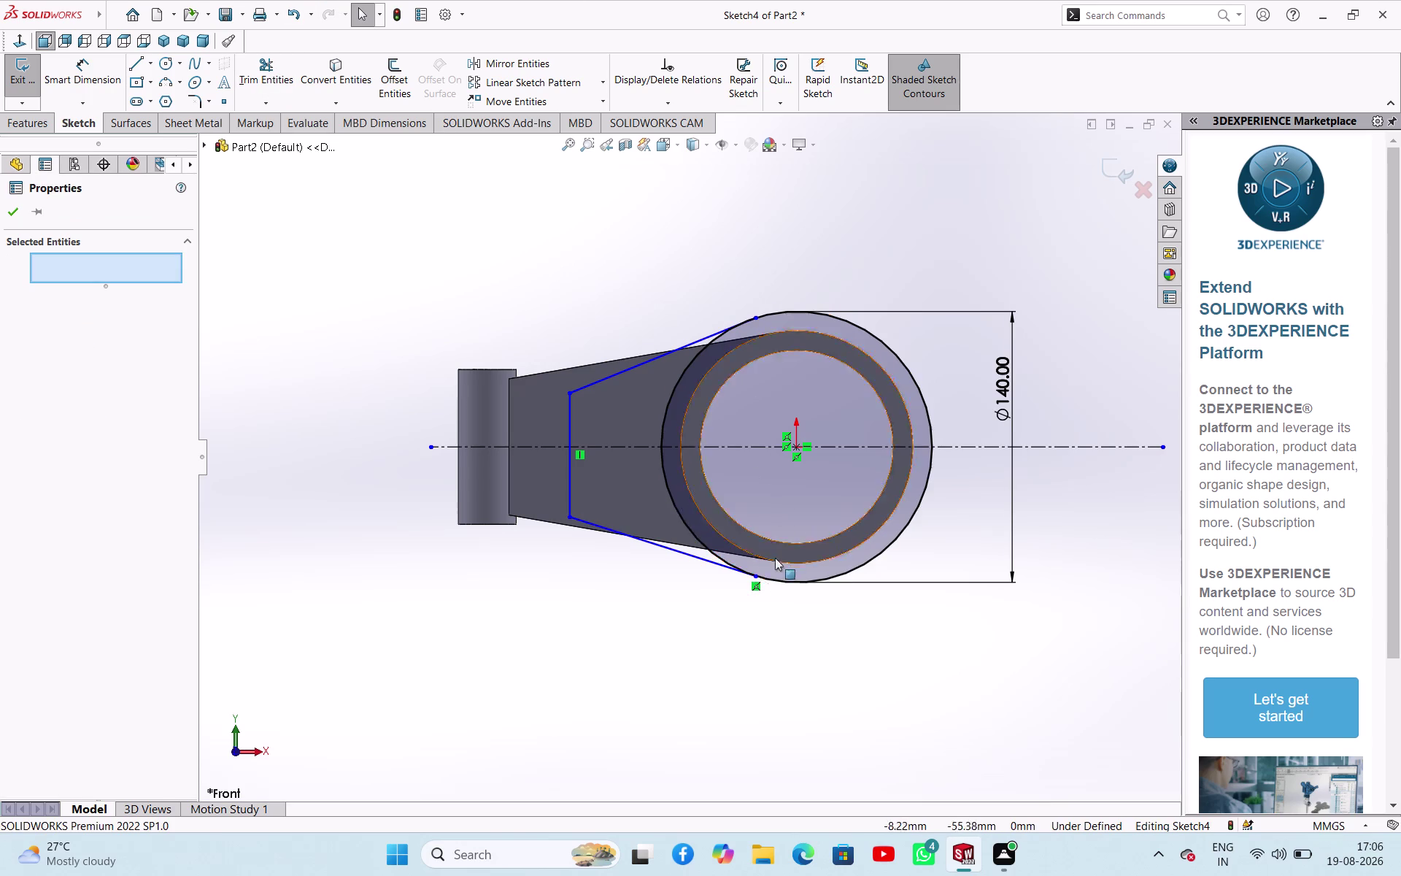
Set a 70 mm vertical distance between the two sketch points.
right_drag(507, 289, 515, 228)
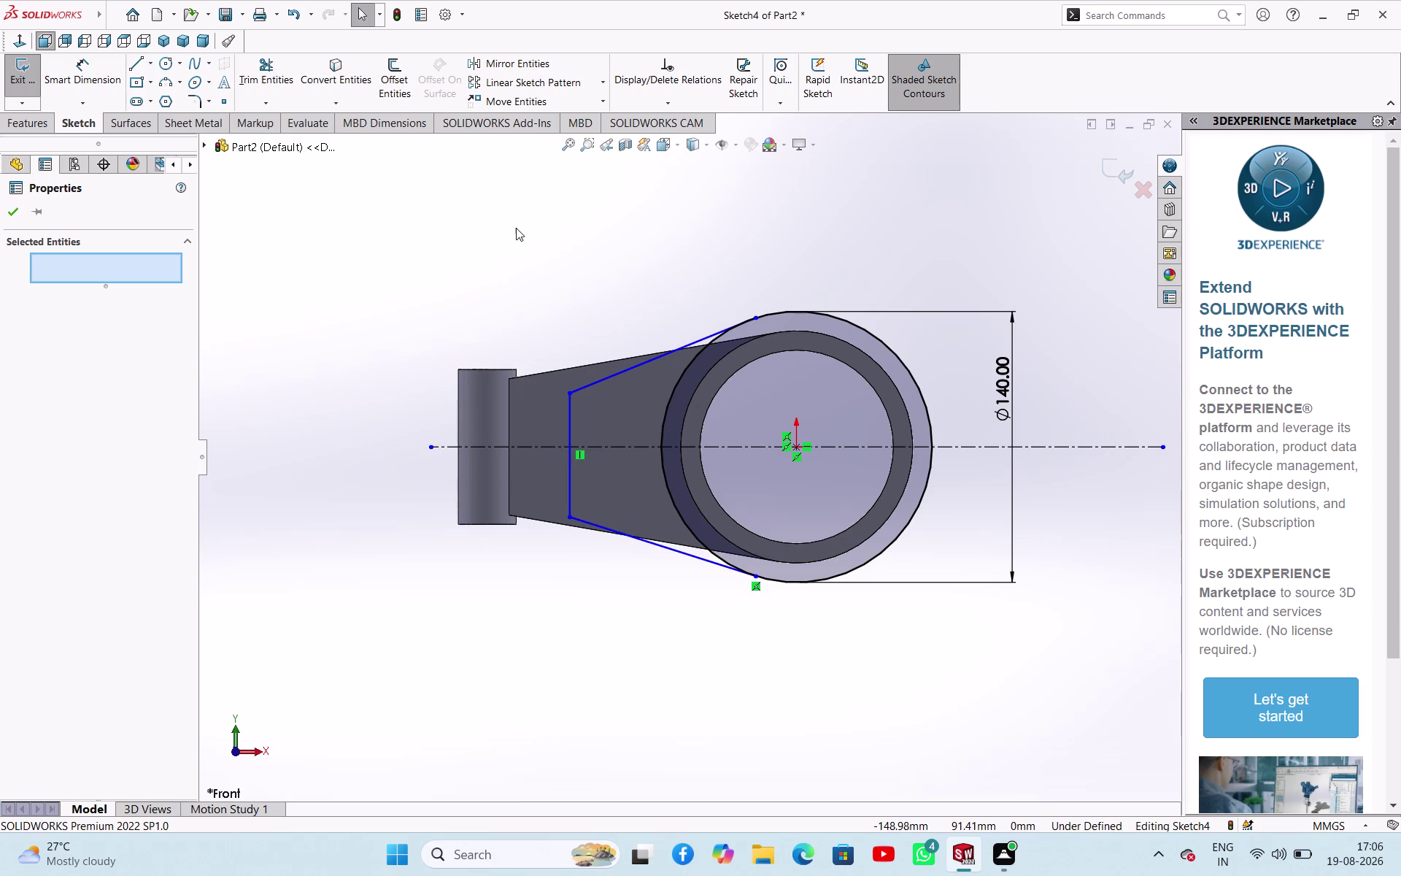
right_drag(516, 228, 516, 217)
click(754, 317)
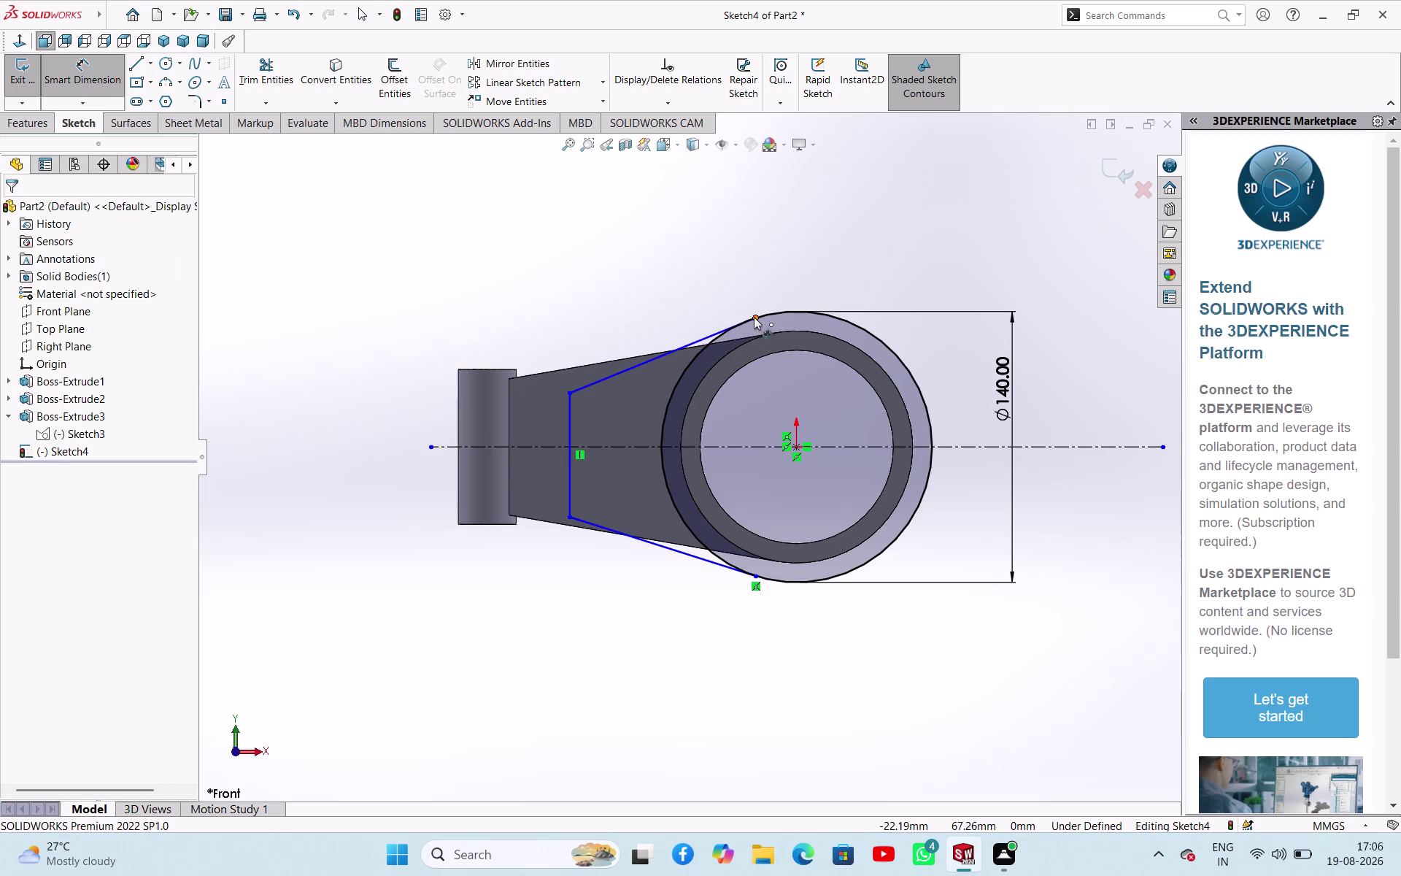
click(757, 577)
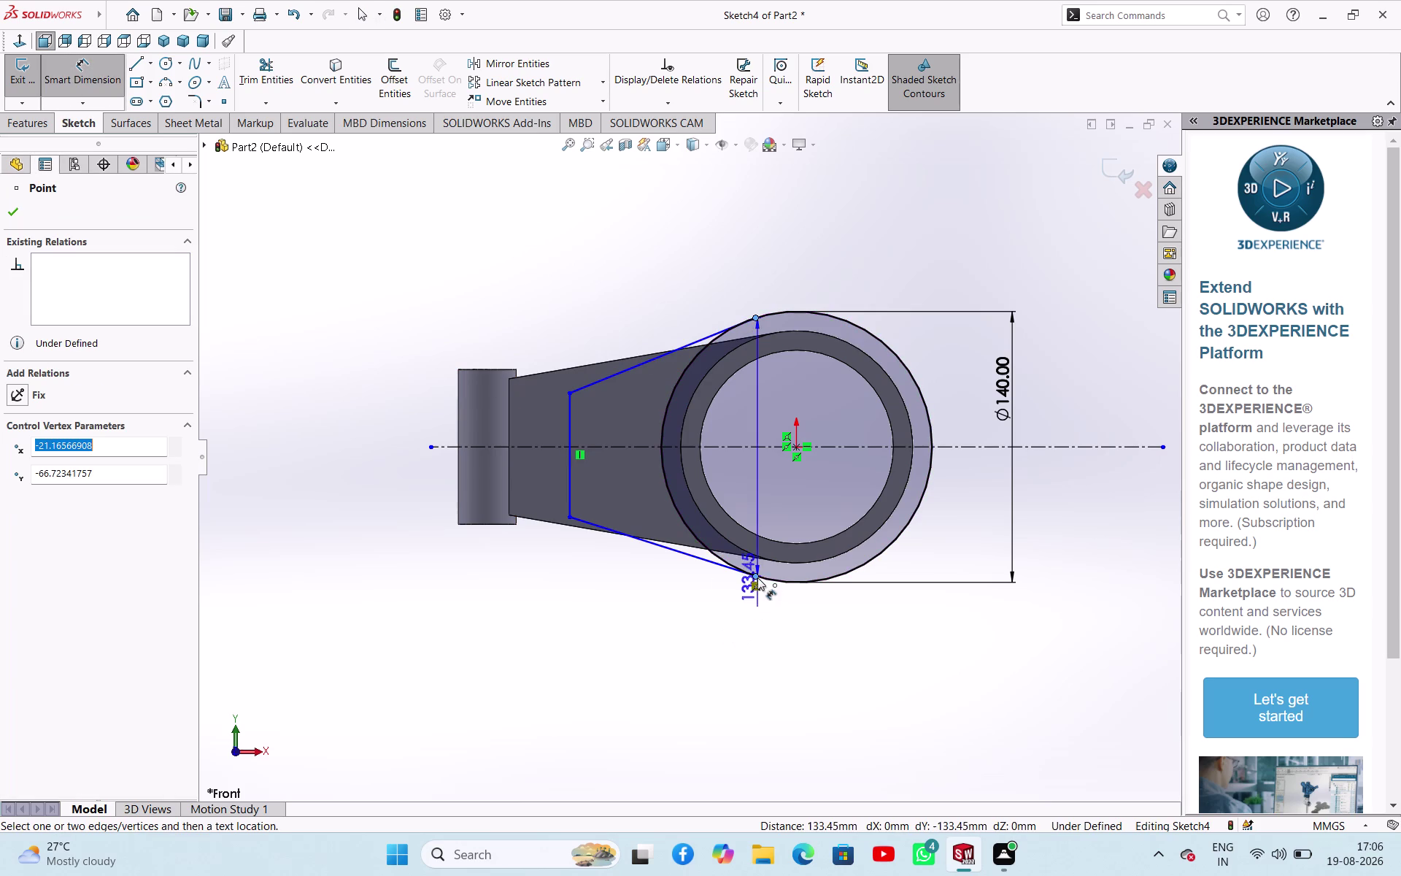
click(415, 521)
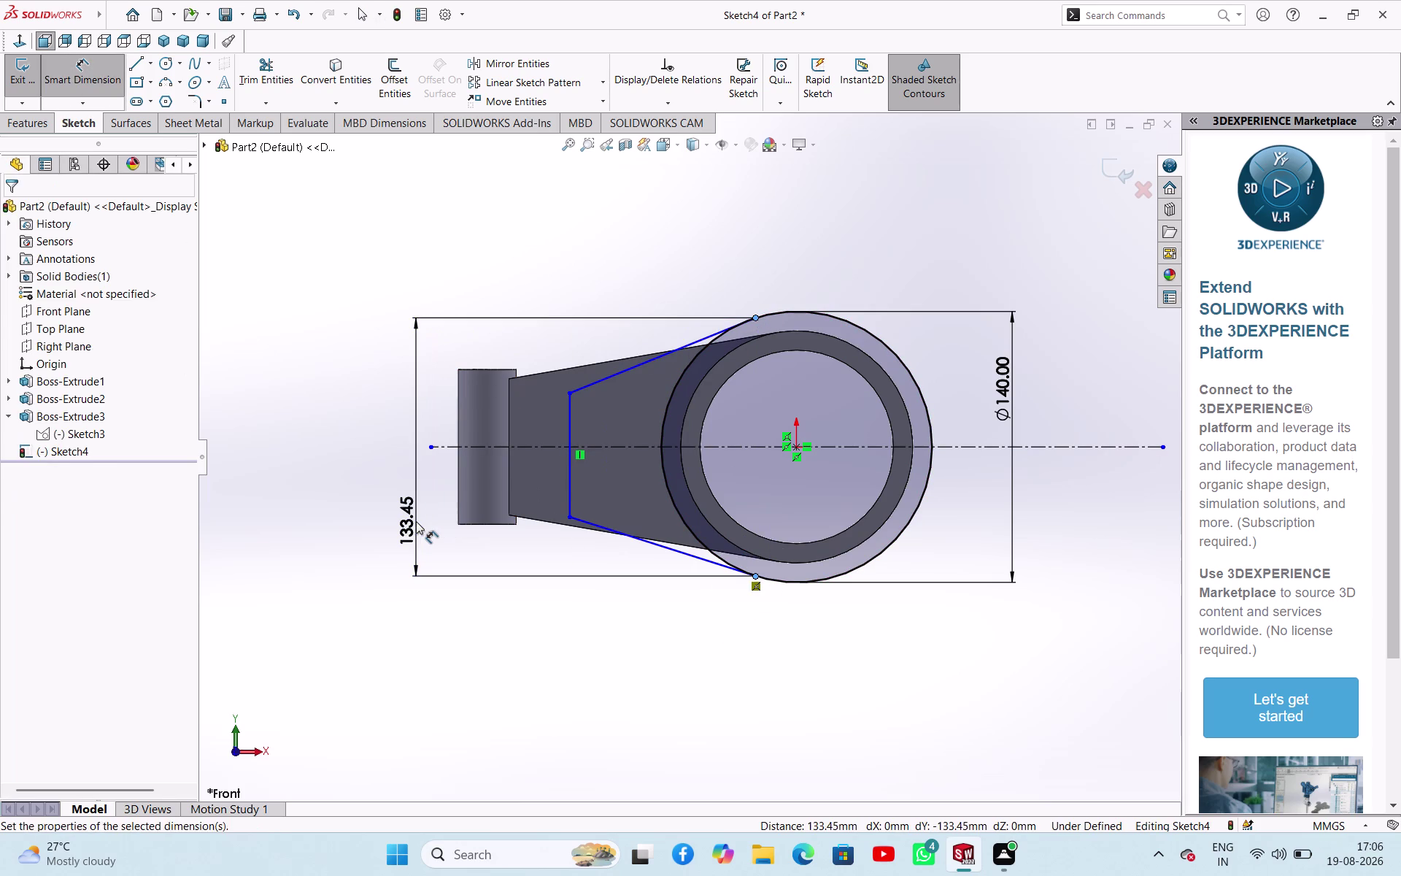
text(70)
key(Return)
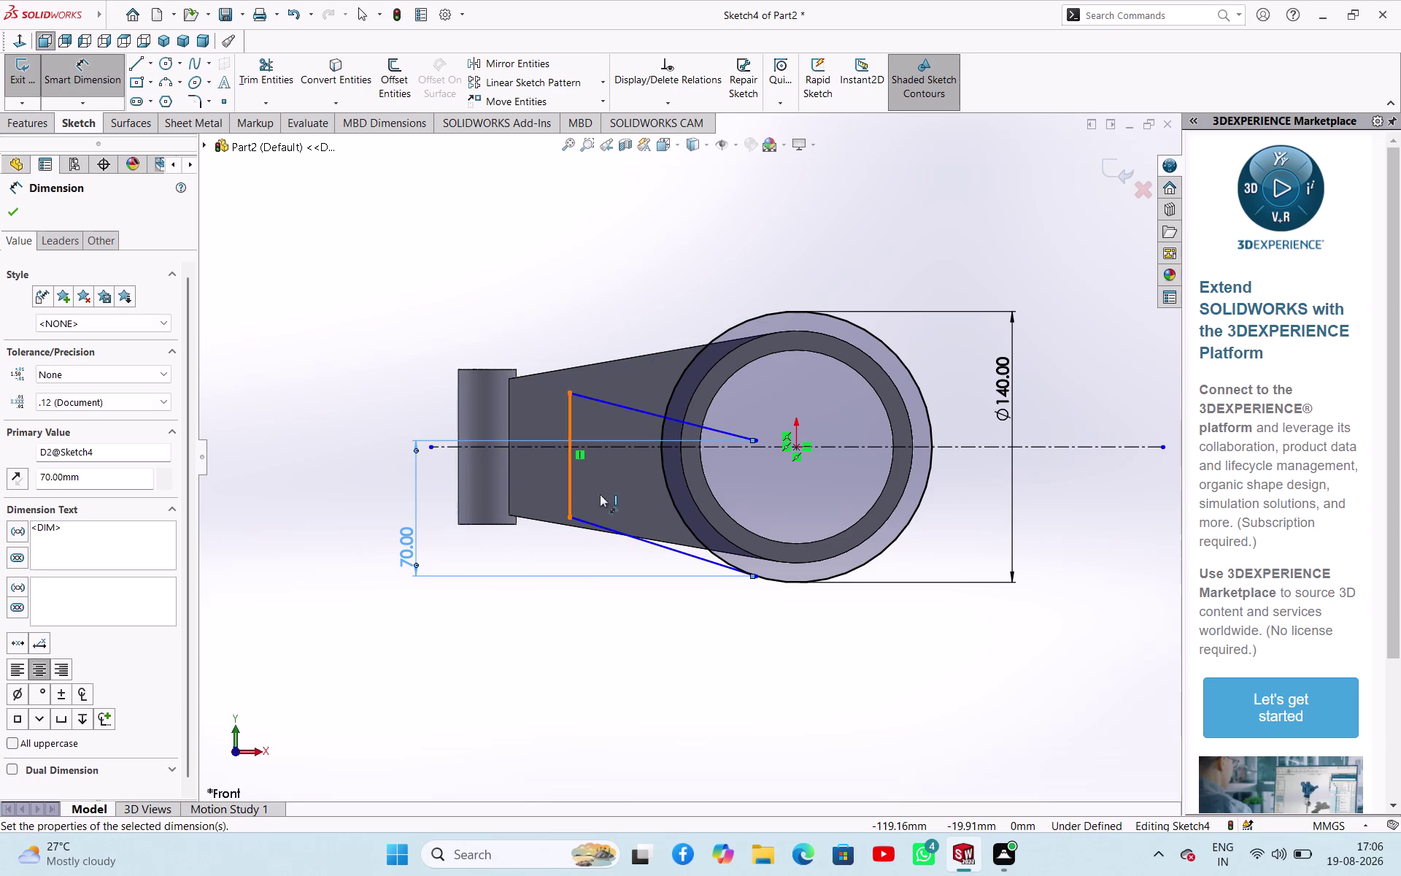
Dimension the lower end point 35 mm from the centreline.
click(759, 579)
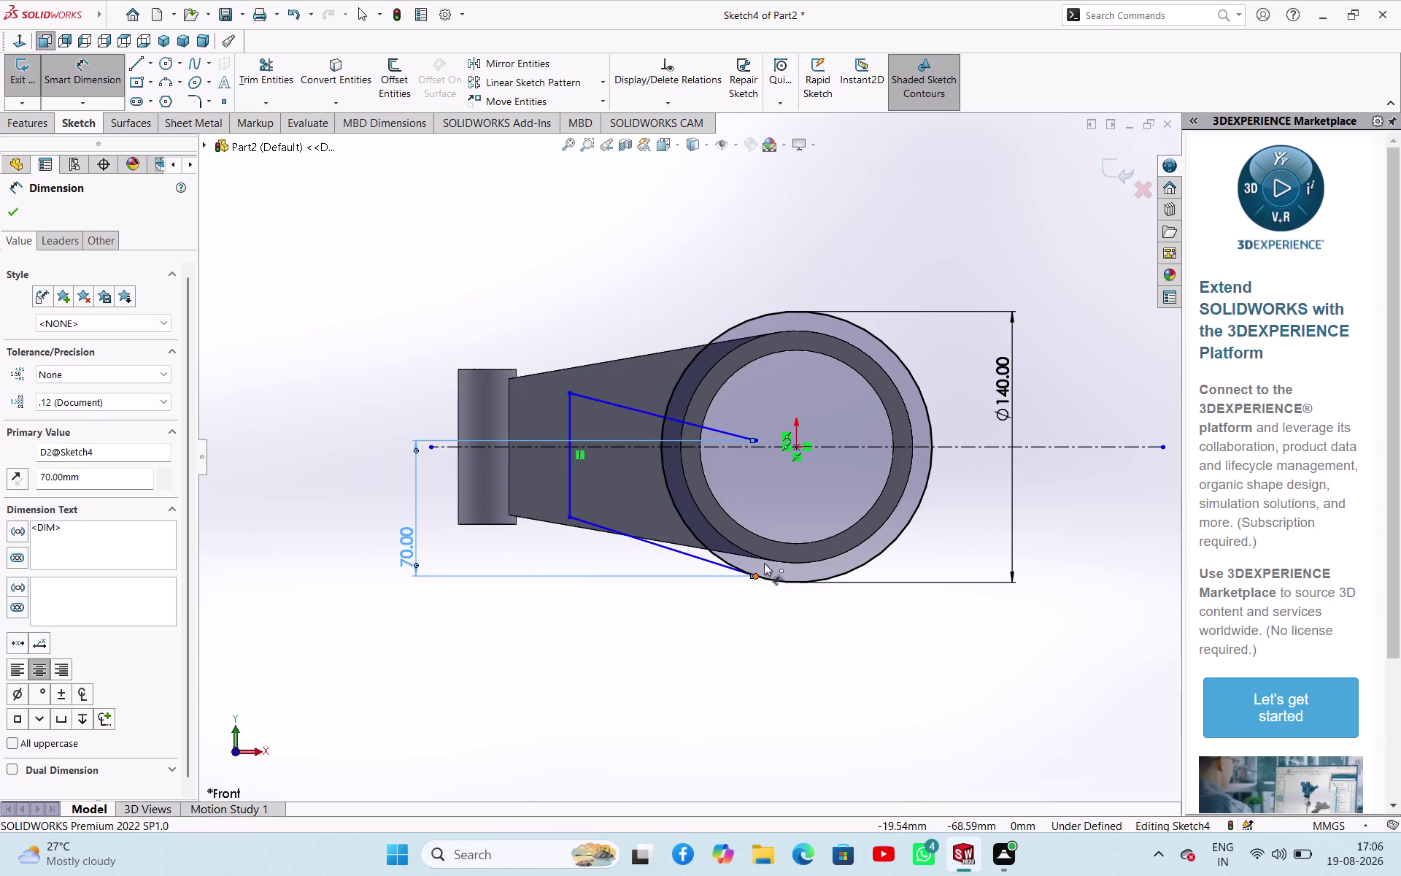
click(774, 447)
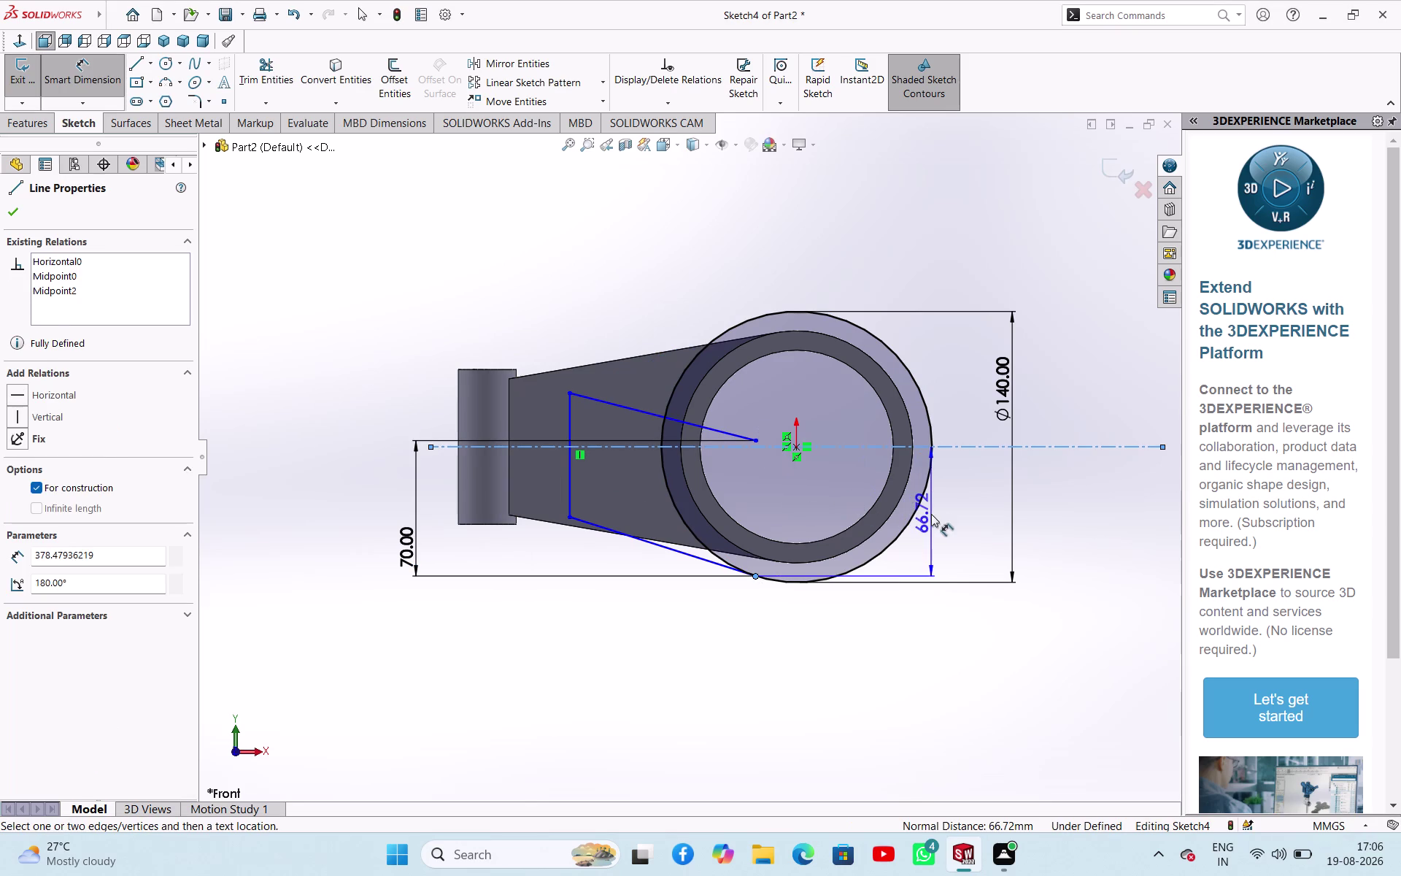
click(931, 514)
text(35)
key(Return)
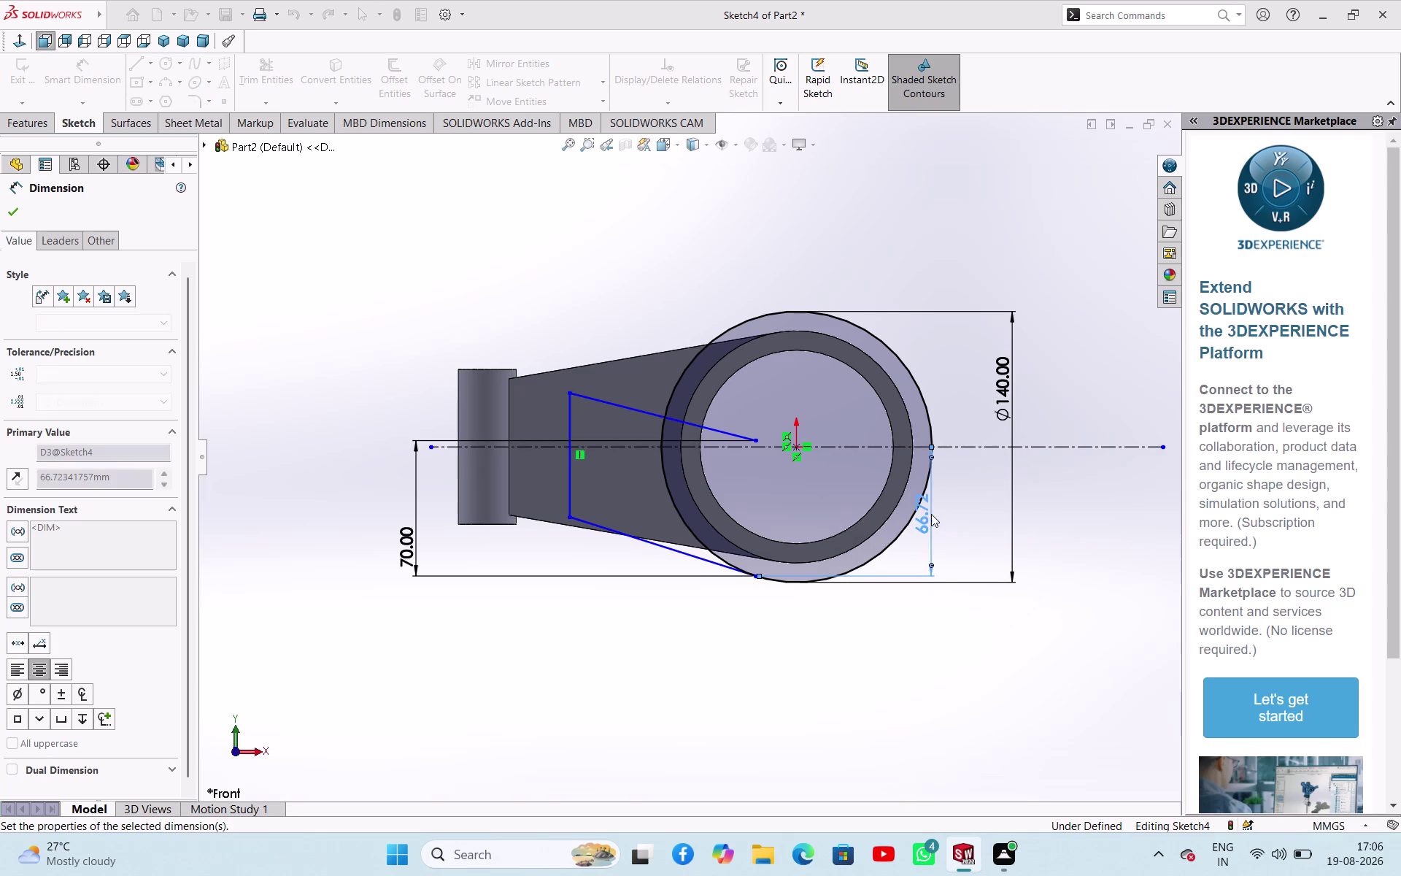
Dimension the left line's end point 35 mm from the centreline.
click(569, 455)
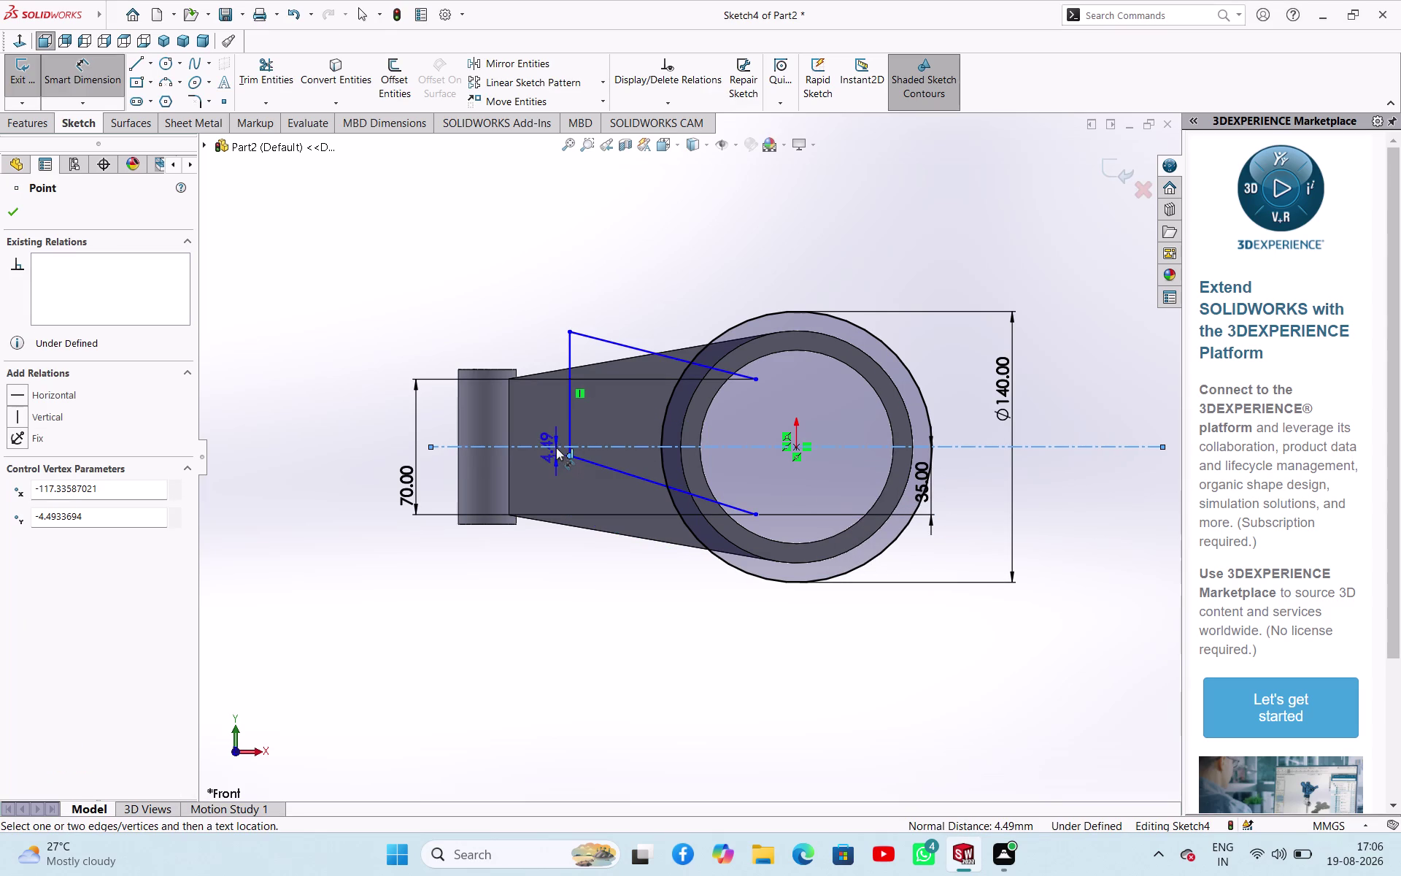
click(556, 448)
click(367, 503)
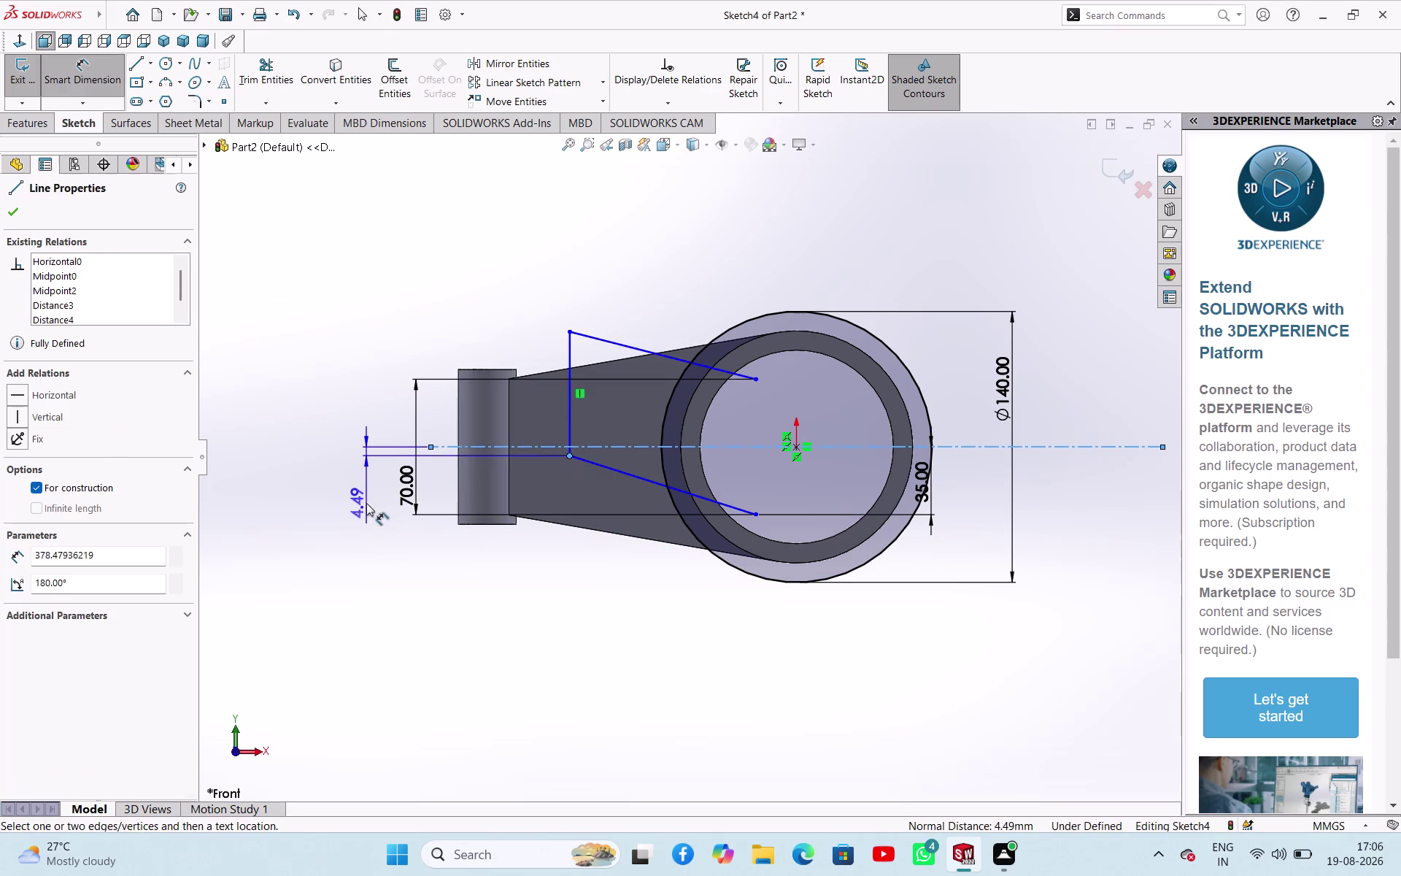
text(35)
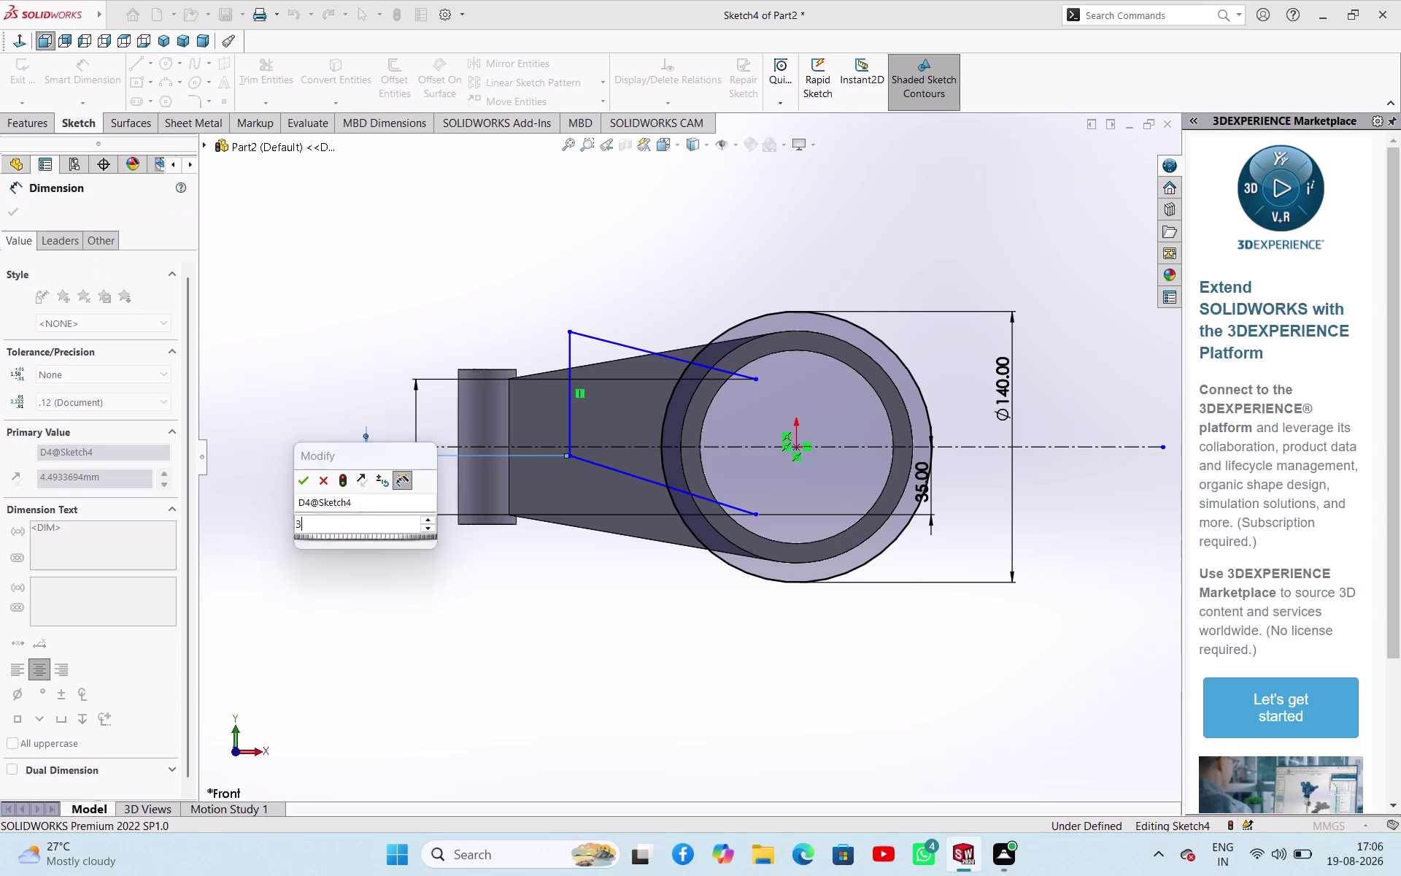
key(Return)
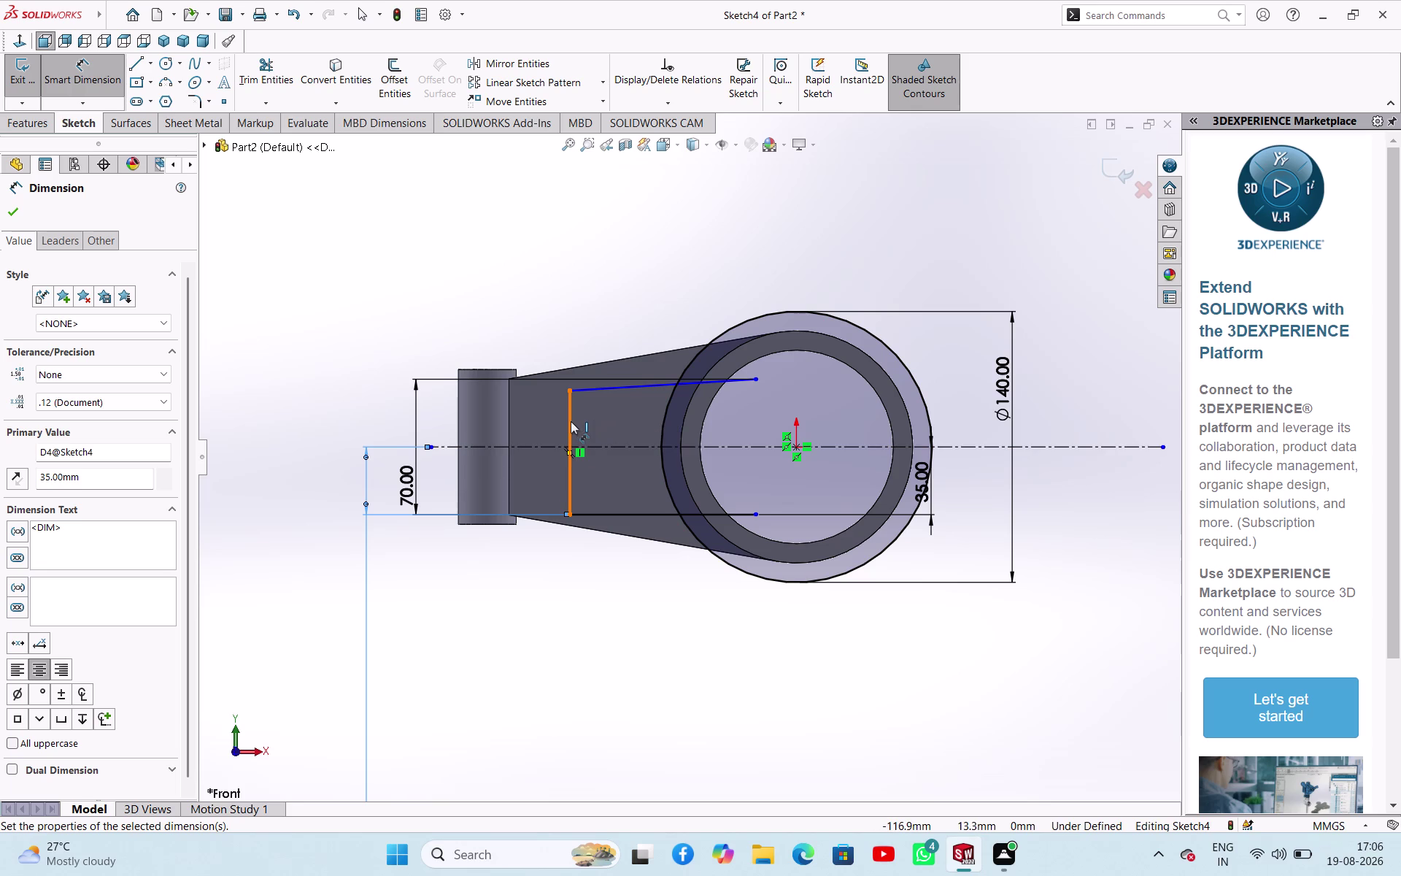
Exit dimensioning and undo the last two sketch changes.
scroll(down, 3)
scroll(down, 3)
scroll(up, 3)
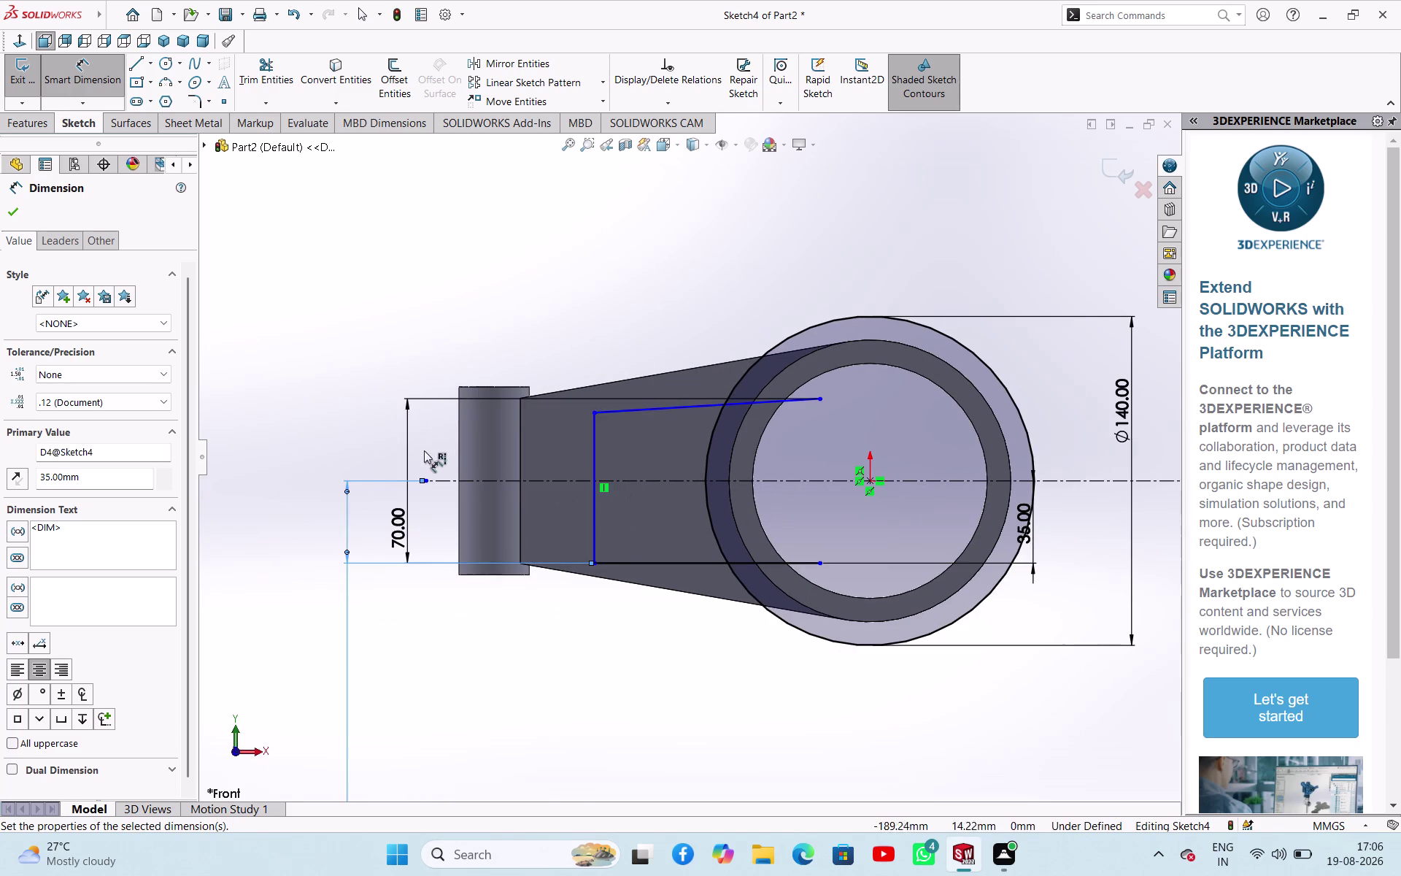
scroll(down, 3)
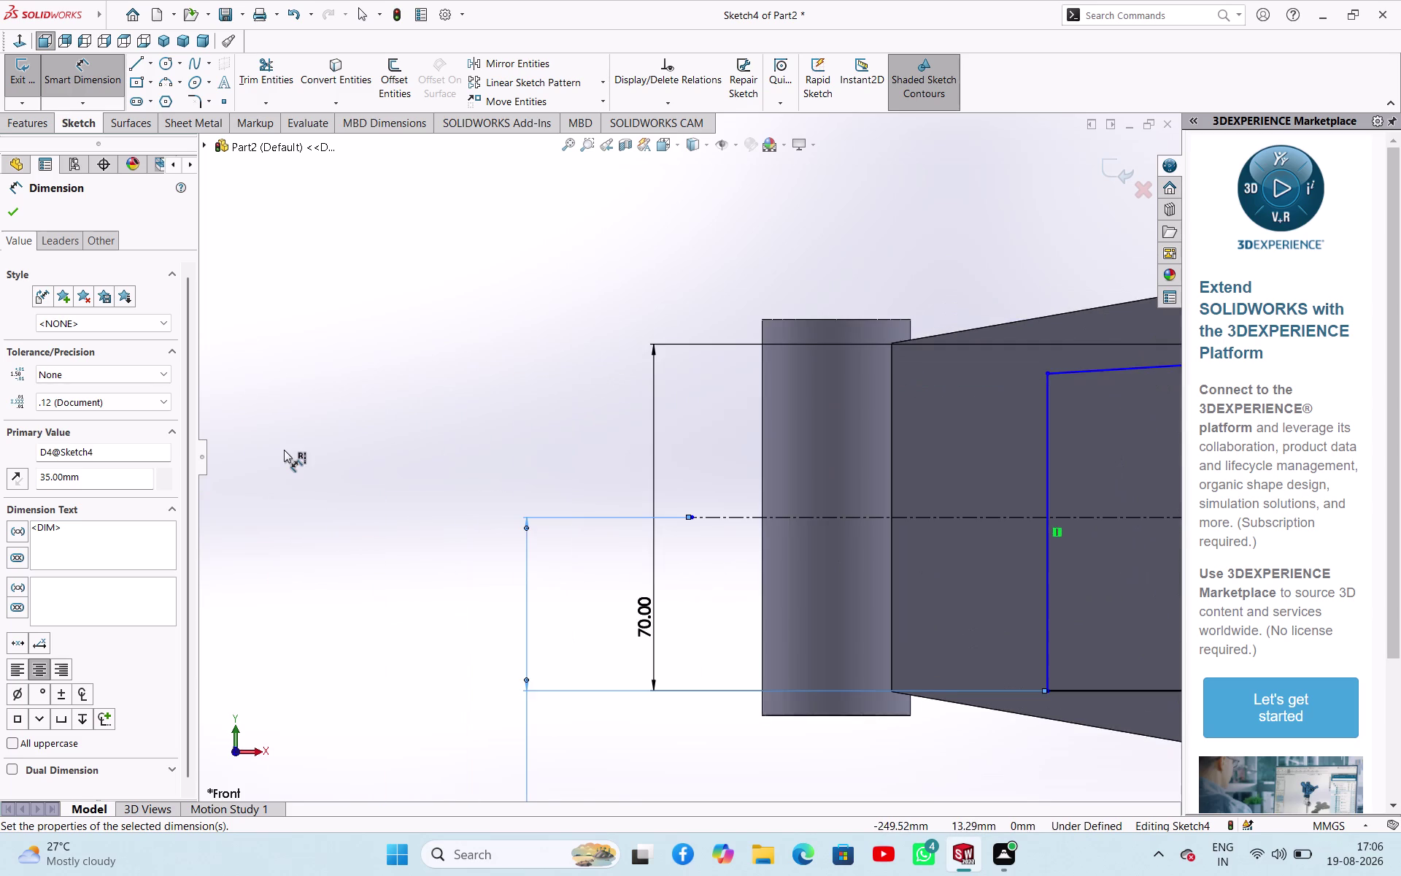
scroll(up, 3)
key(Escape)
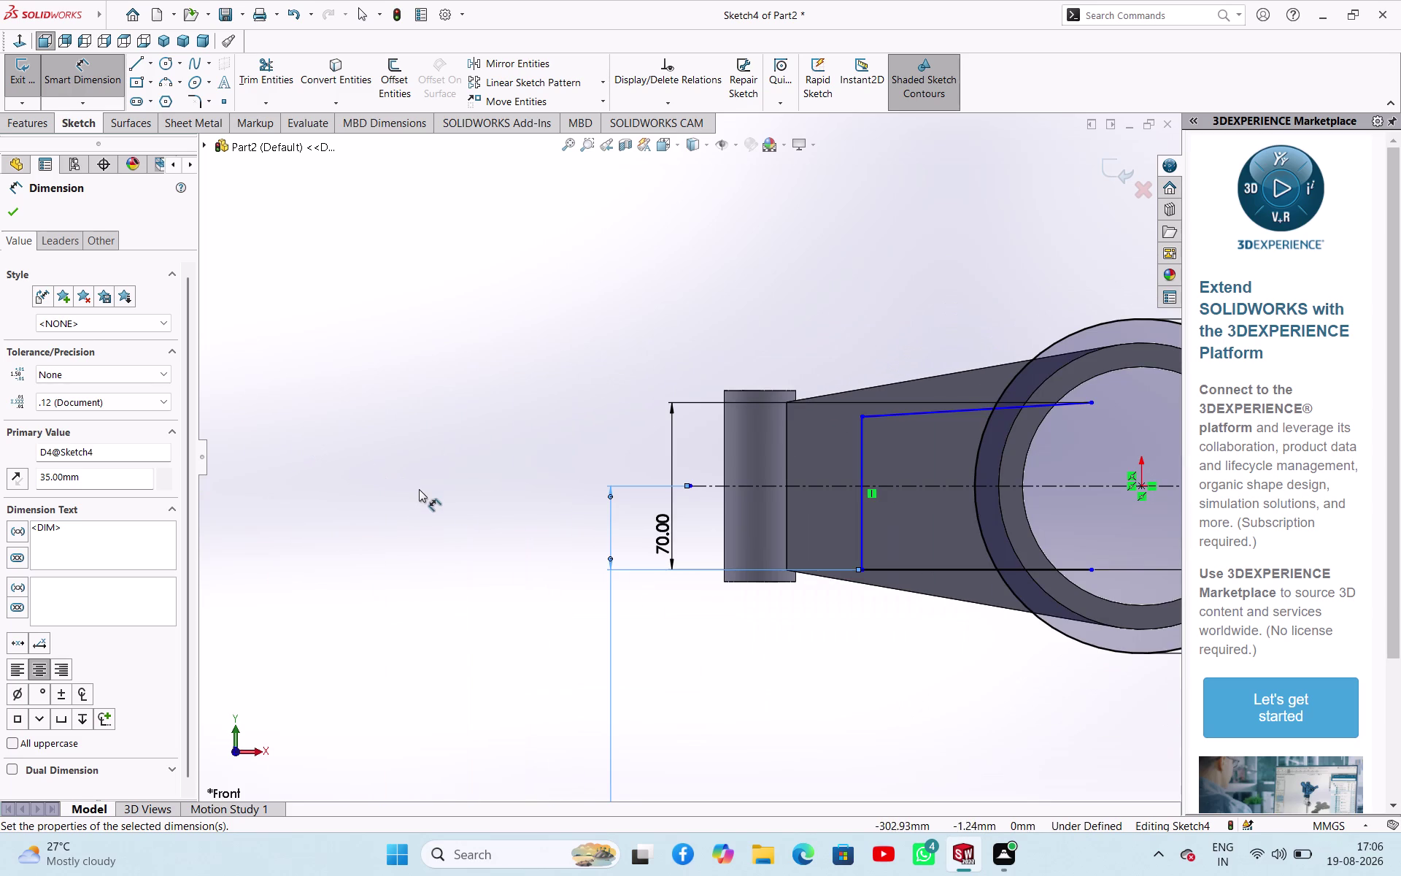
key(Escape)
key(Escape)
key(ctrl+z)
key(ctrl+z)
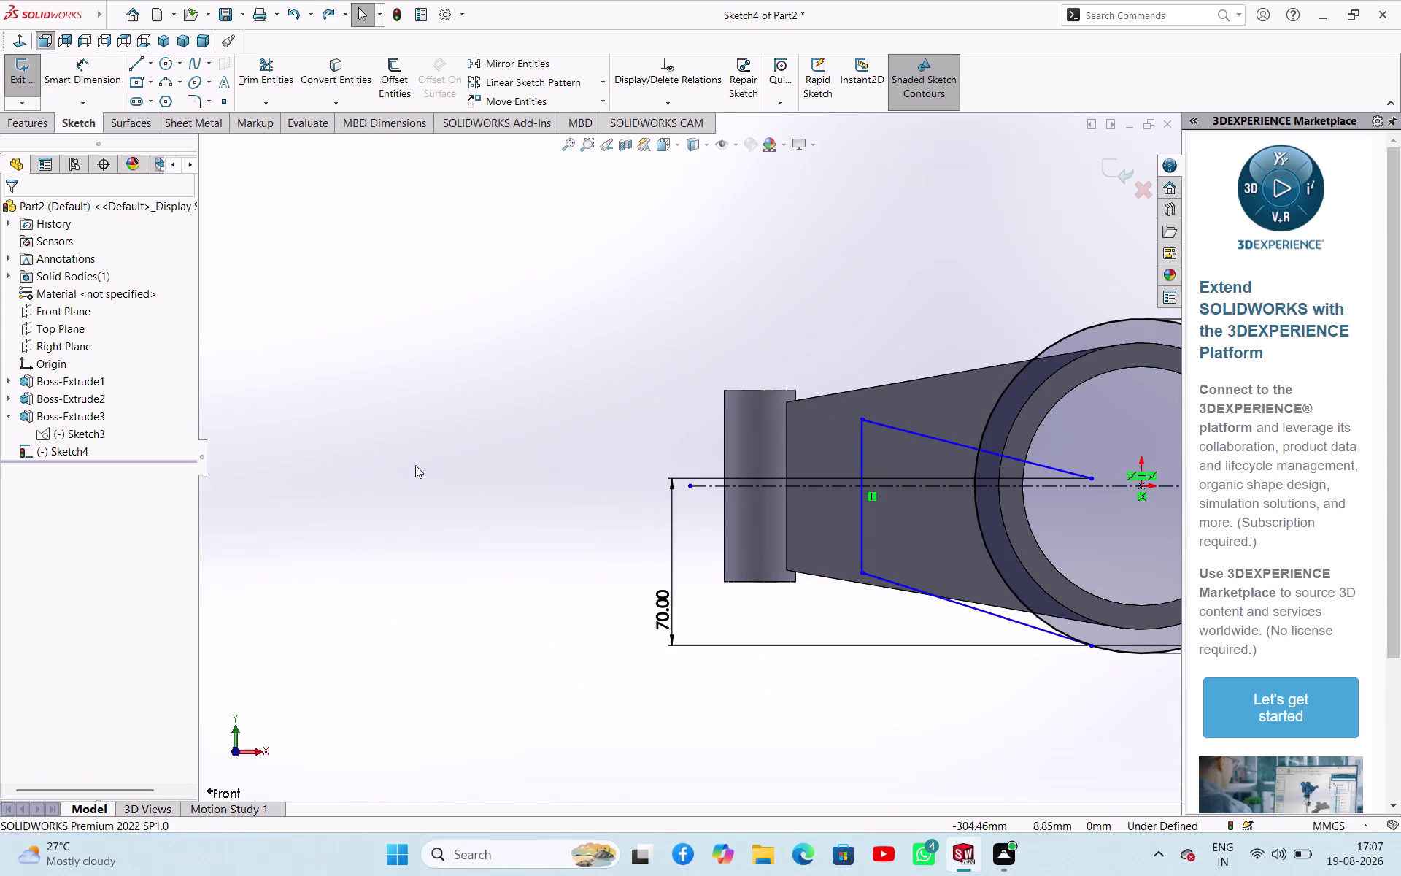
Undo the outline lines and dimensions back to the bare 140 mm circle.
scroll(up, 3)
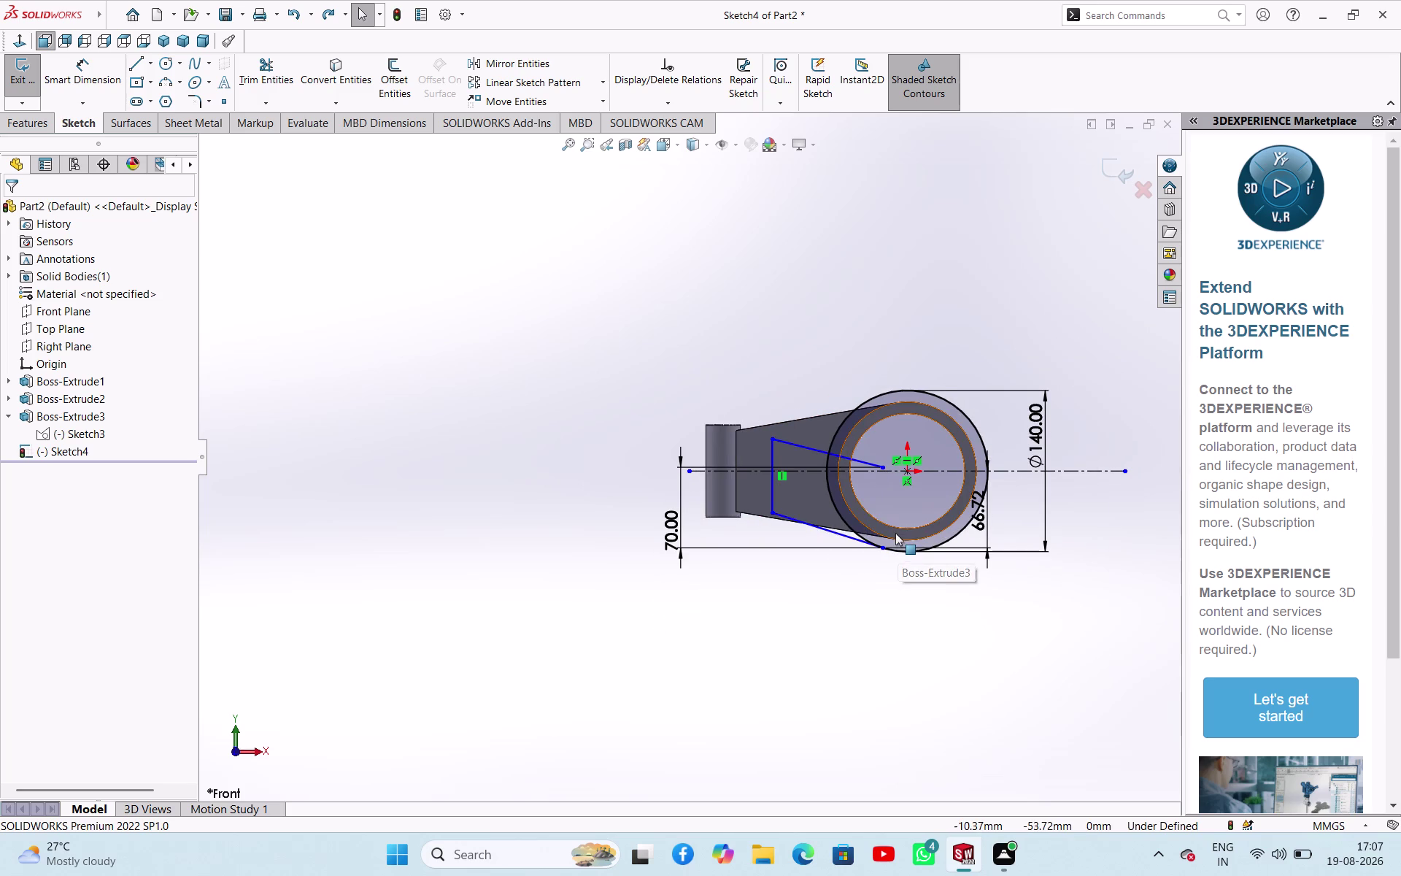
key(ctrl+z)
key(ctrl+z)
key(ctrl+z)
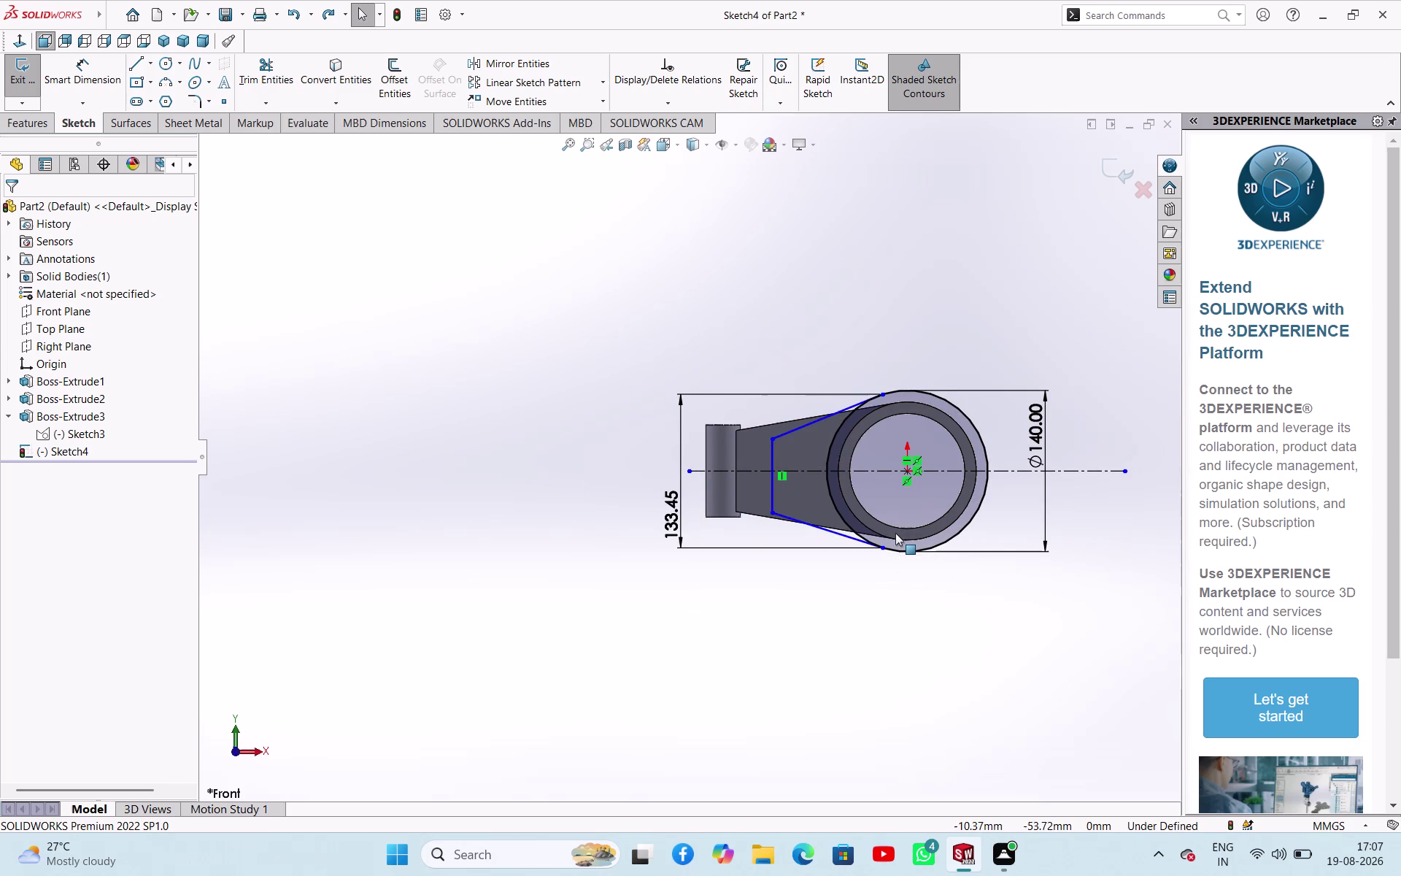
key(ctrl+z)
key(ctrl+z)
key(ctrl+z)
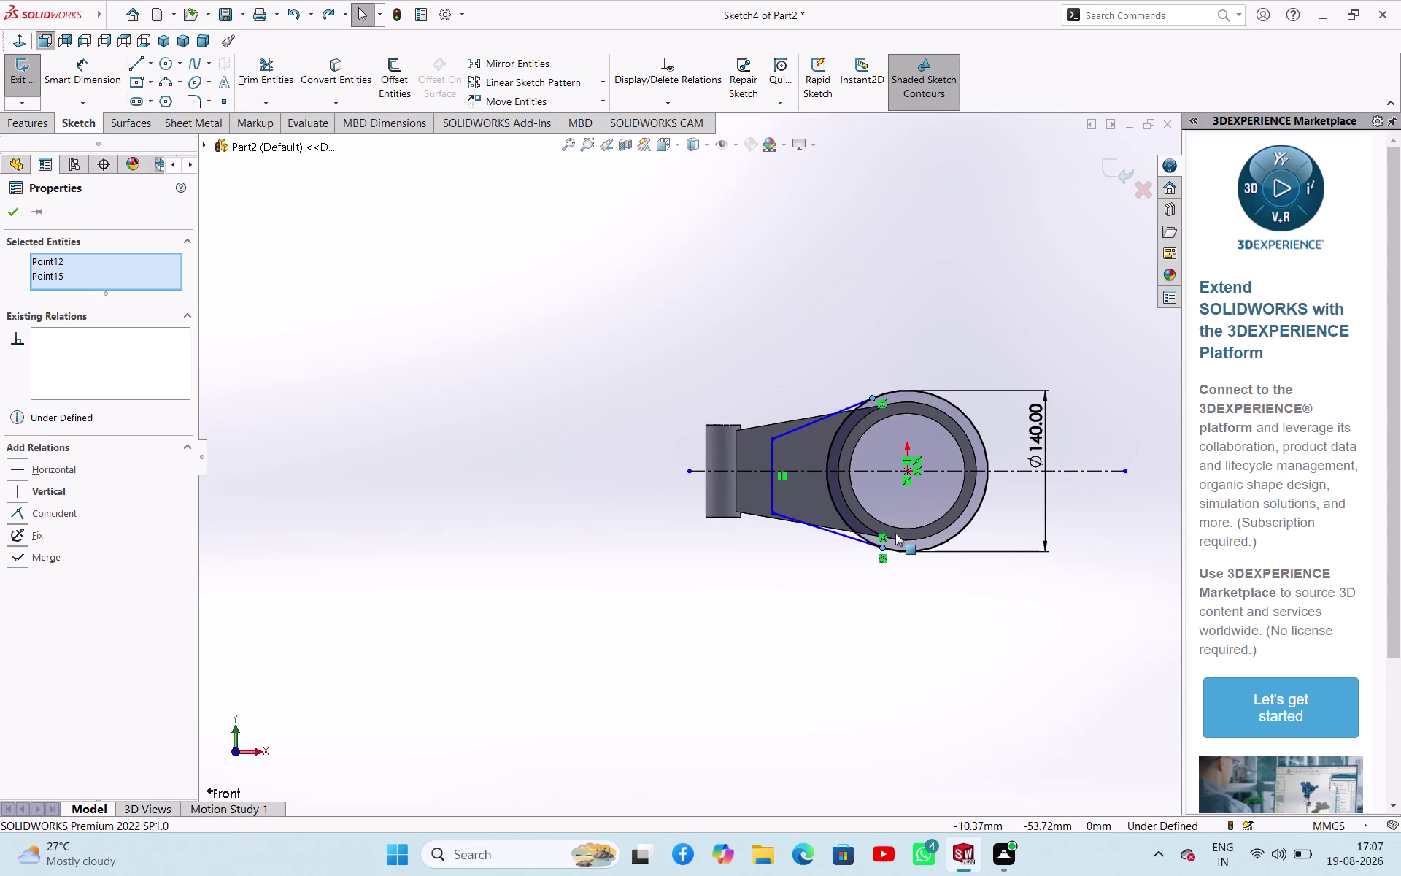
scroll(down, 3)
key(ctrl+z)
key(ctrl+z)
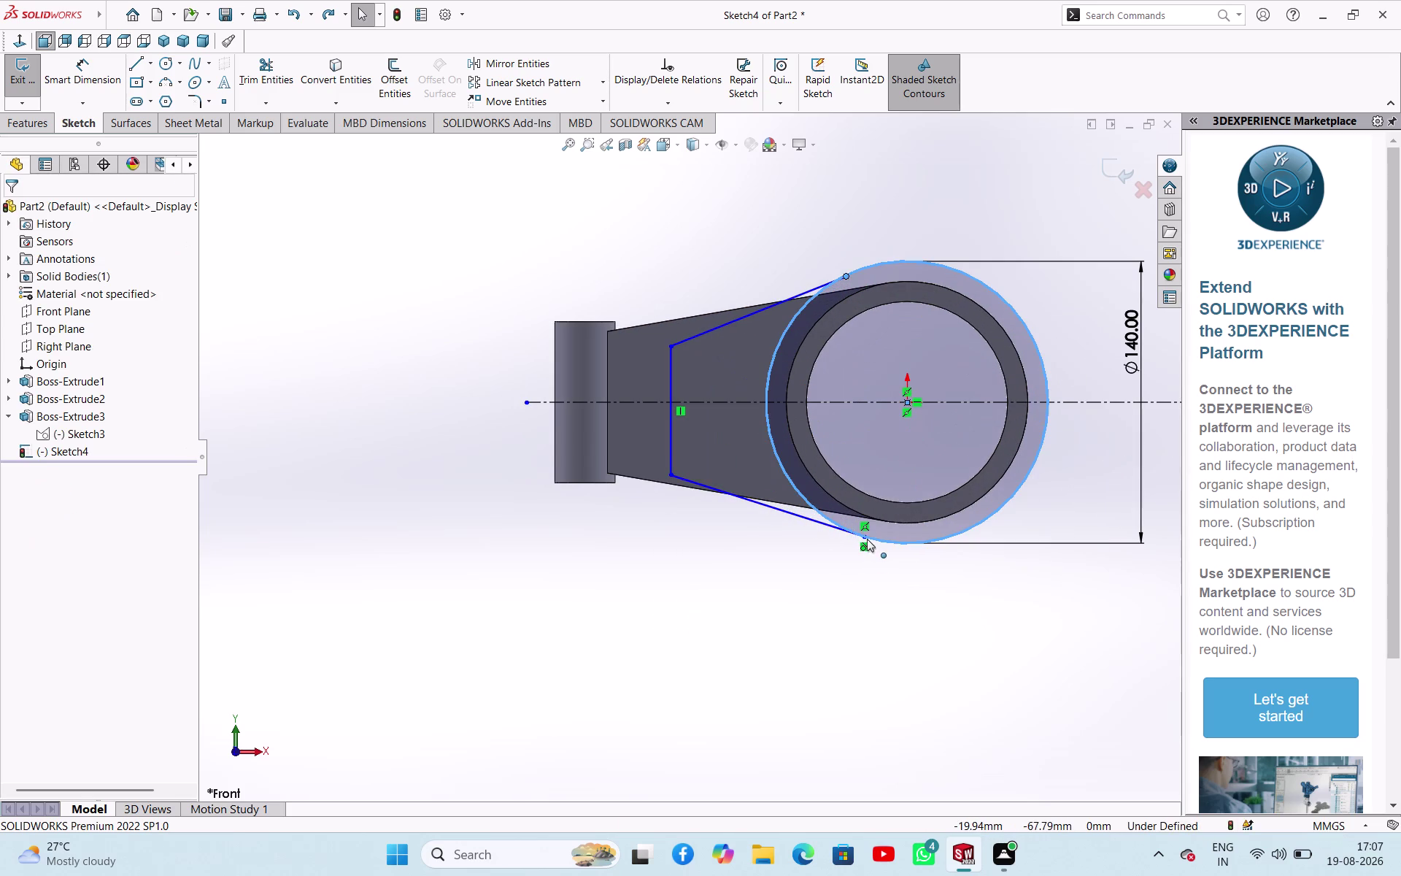
key(ctrl+z)
key(ctrl+z)
key(ctrl+z)
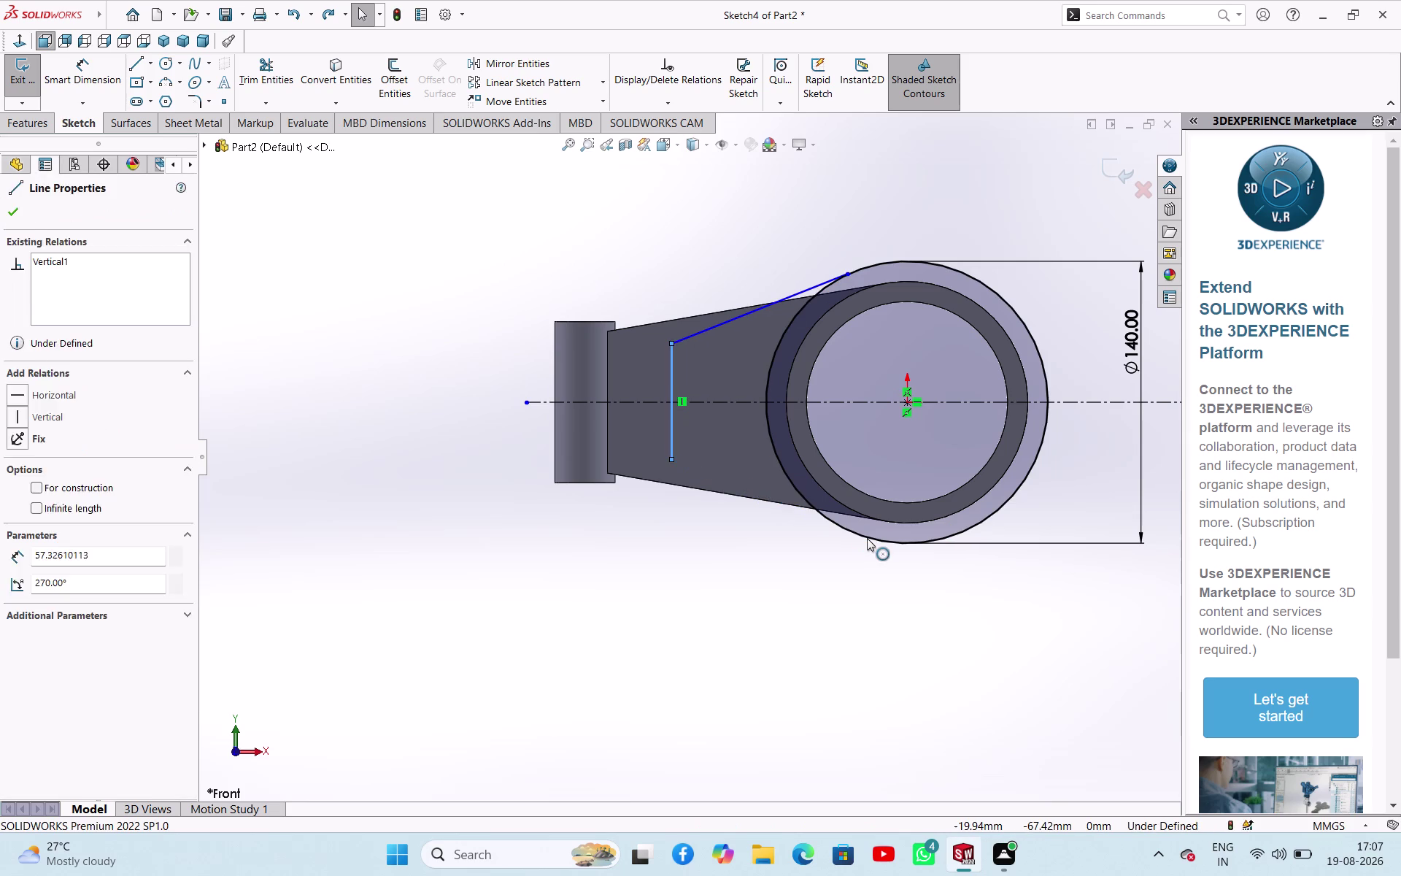
key(ctrl+z)
key(ctrl+z)
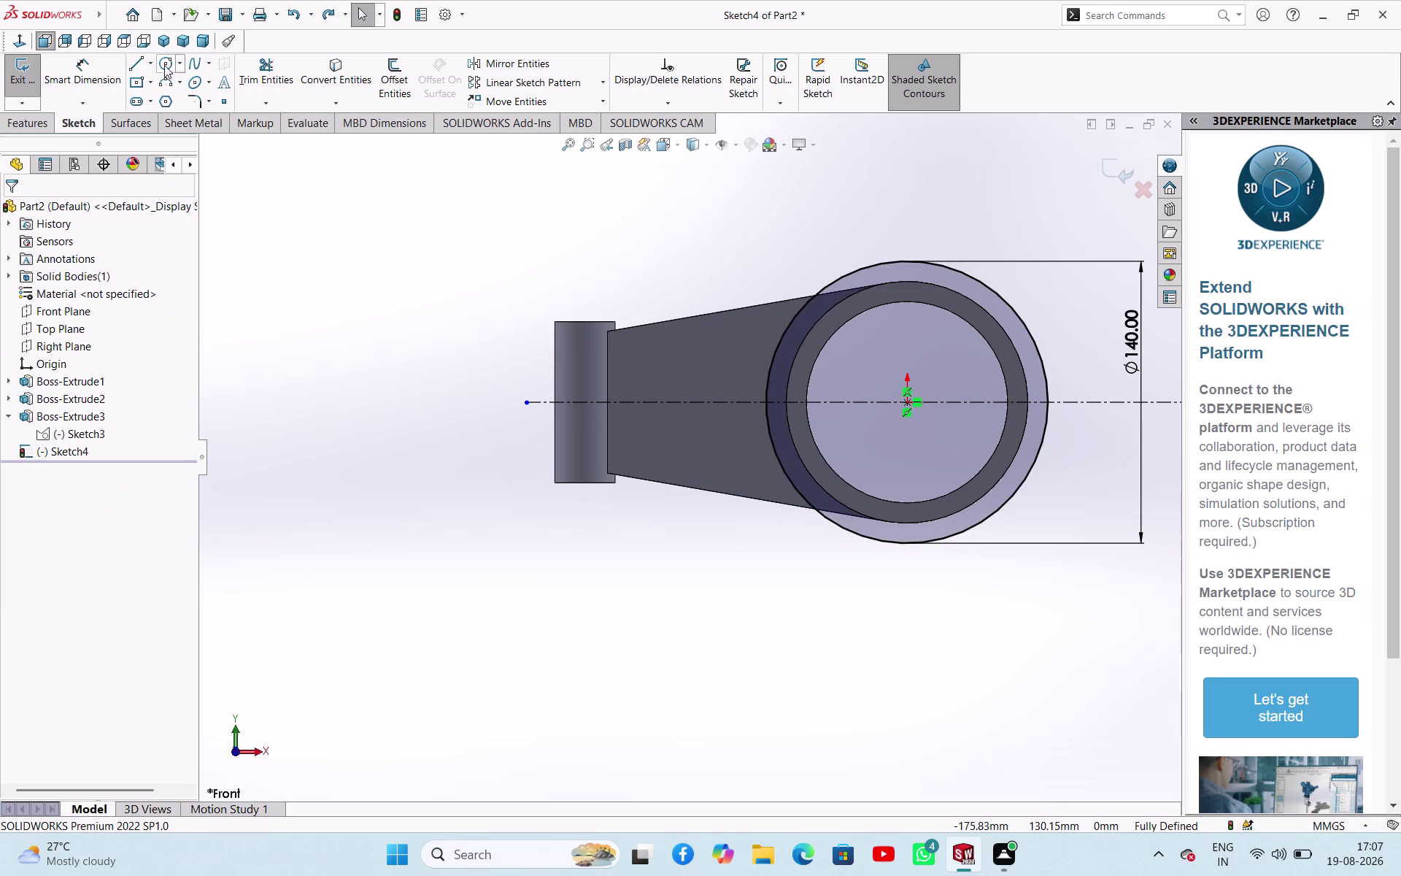
click(144, 57)
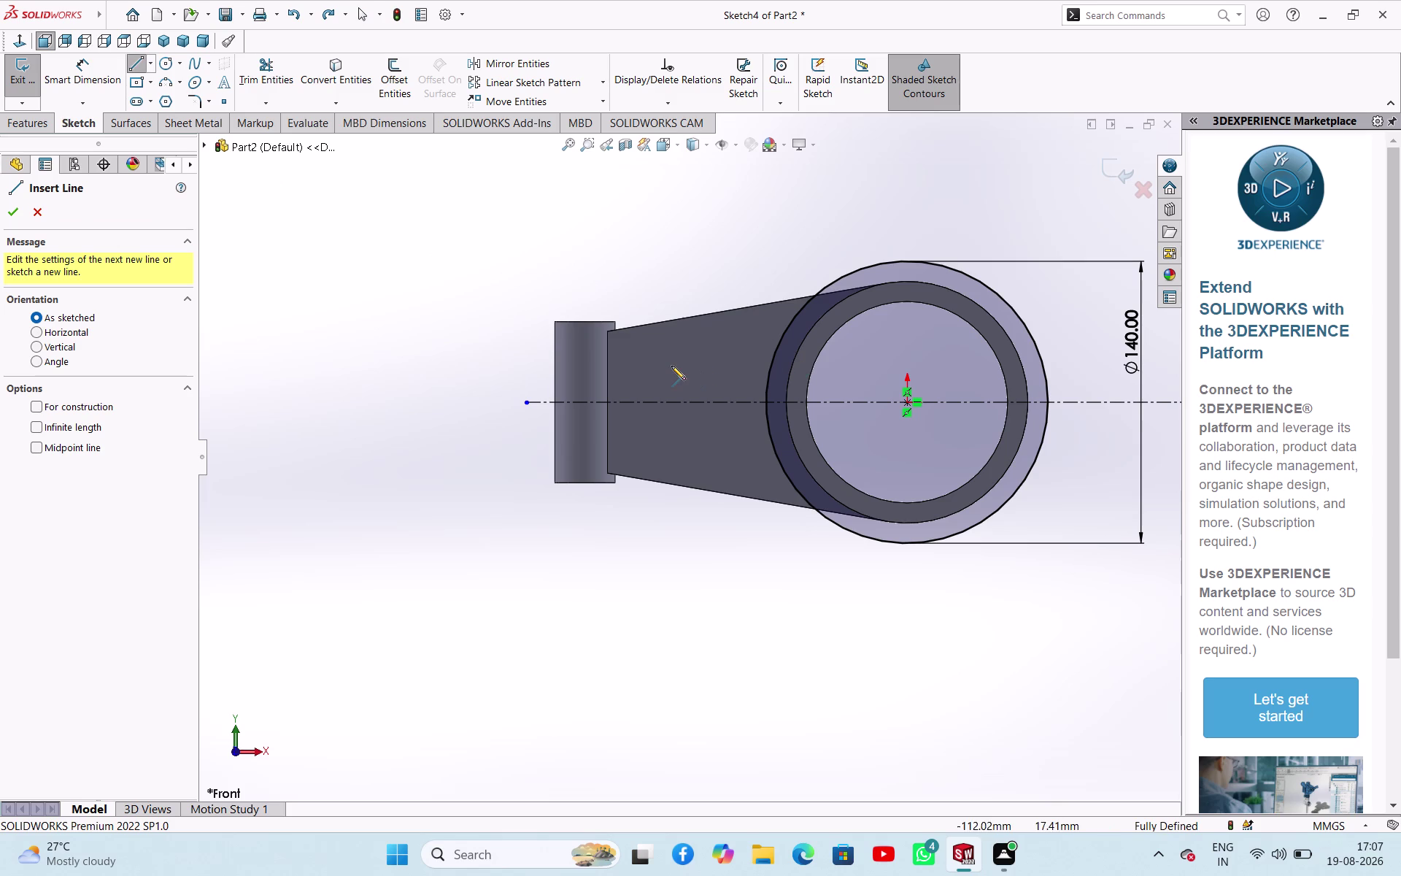
Draw a vertical line crossing the centreline.
click(664, 364)
click(667, 435)
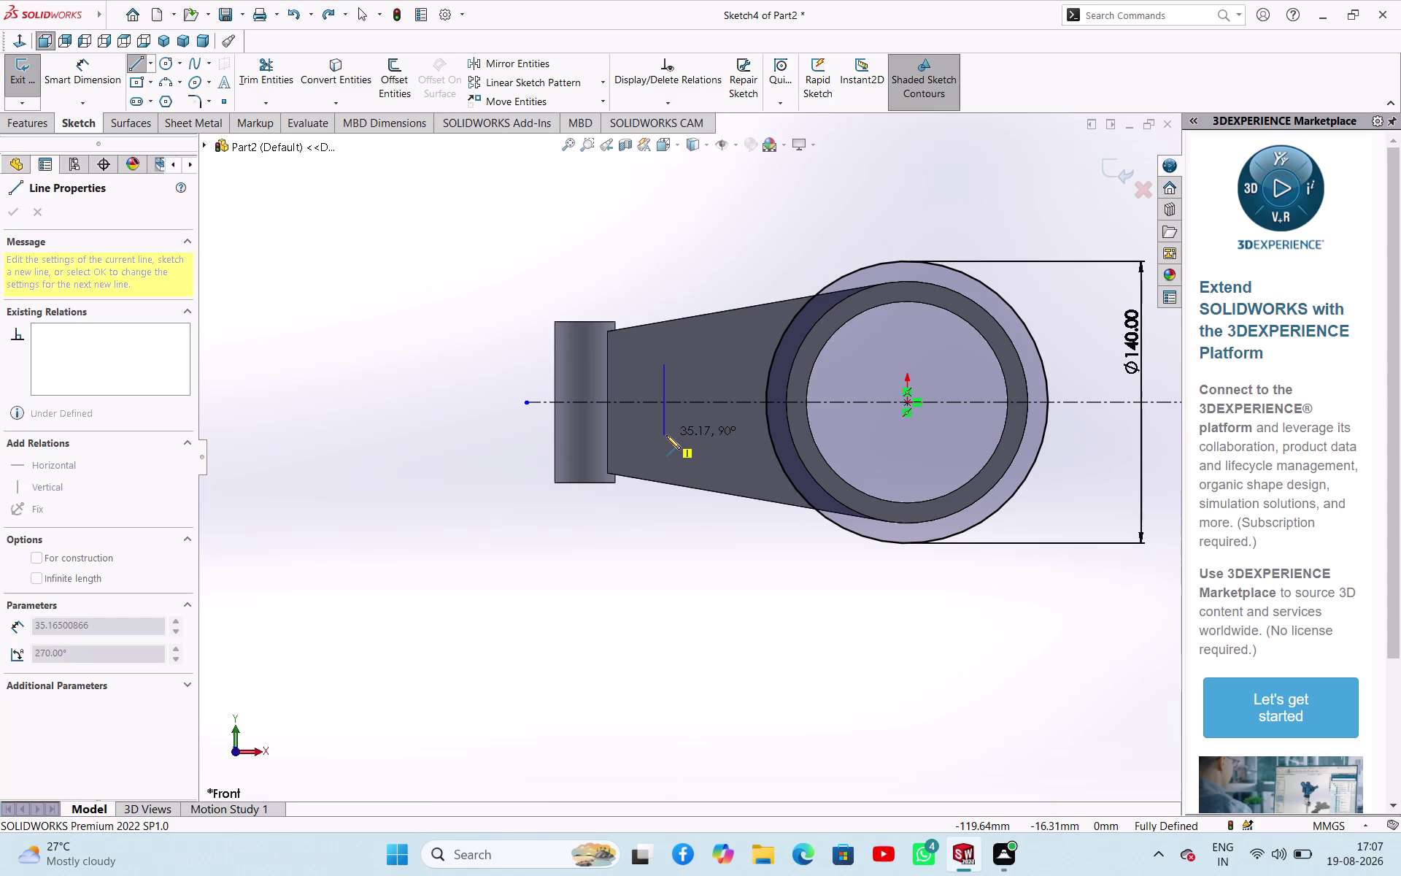
right_click(401, 409)
click(408, 425)
right_drag(322, 430, 329, 414)
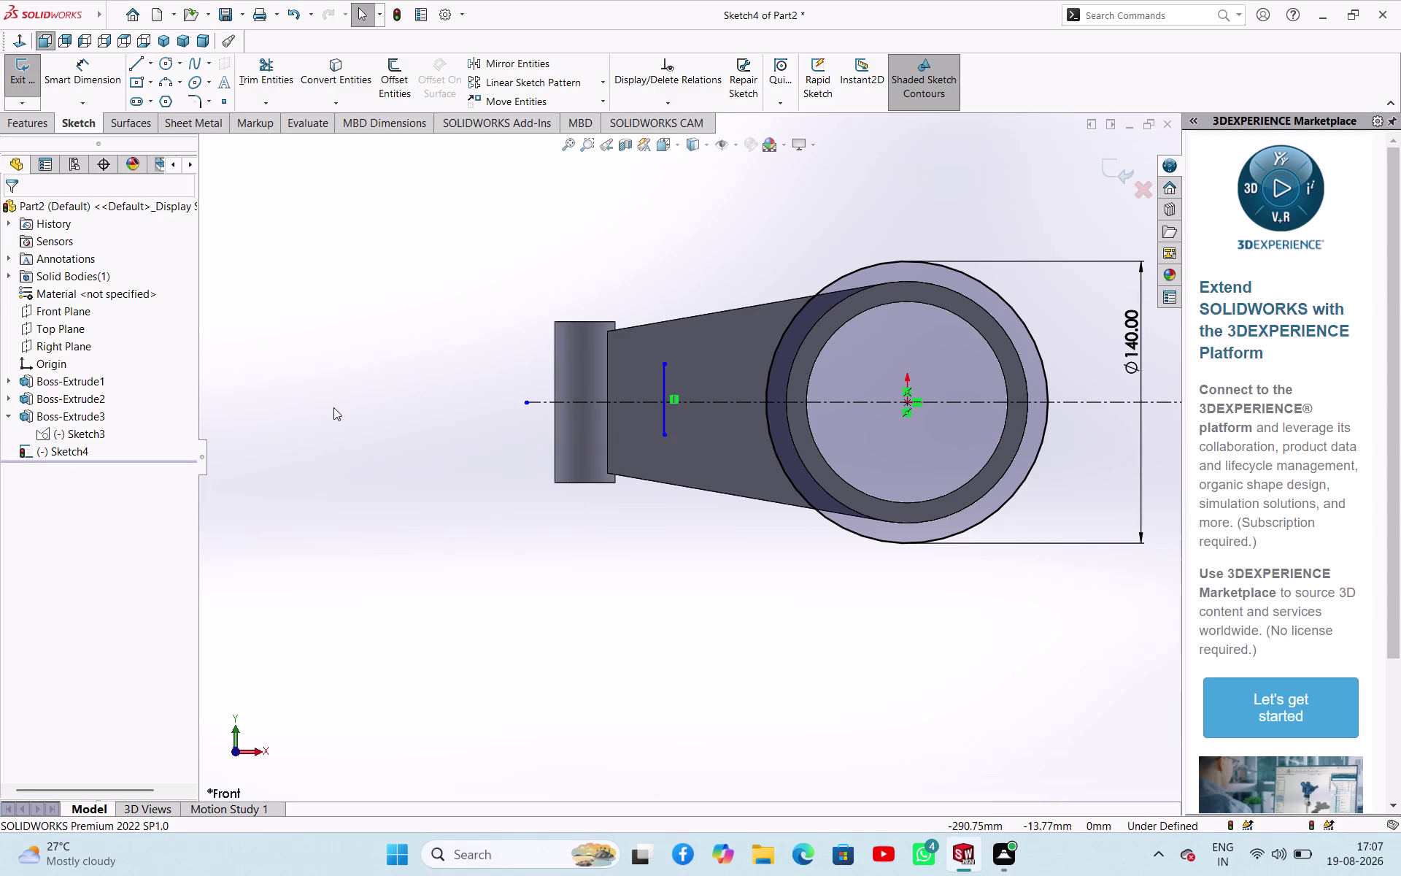
right_drag(329, 415, 373, 309)
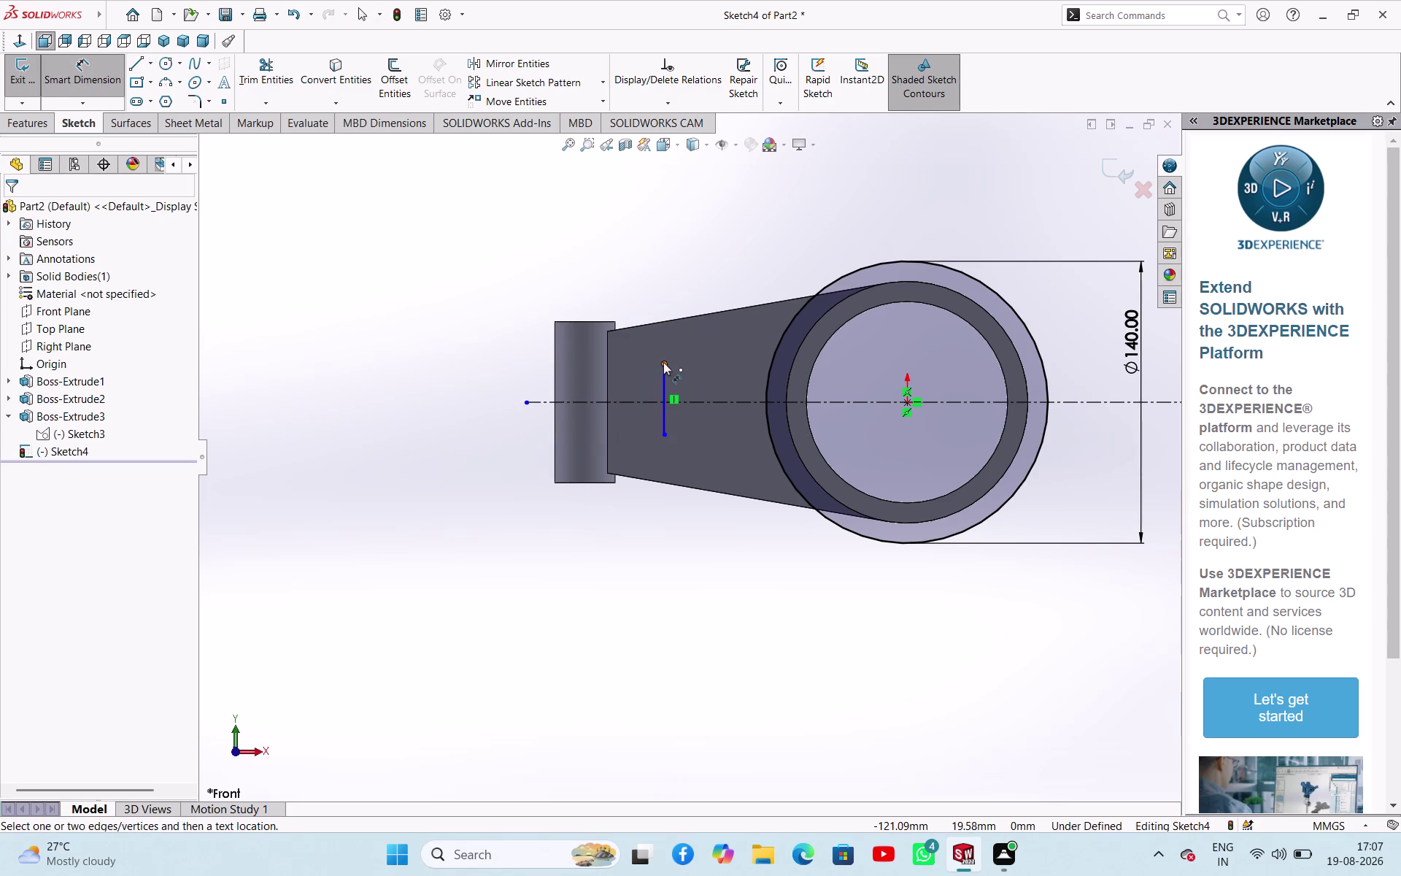
Dimension the vertical line's top and bottom ends 15 mm from the centreline.
click(663, 362)
click(651, 400)
click(466, 384)
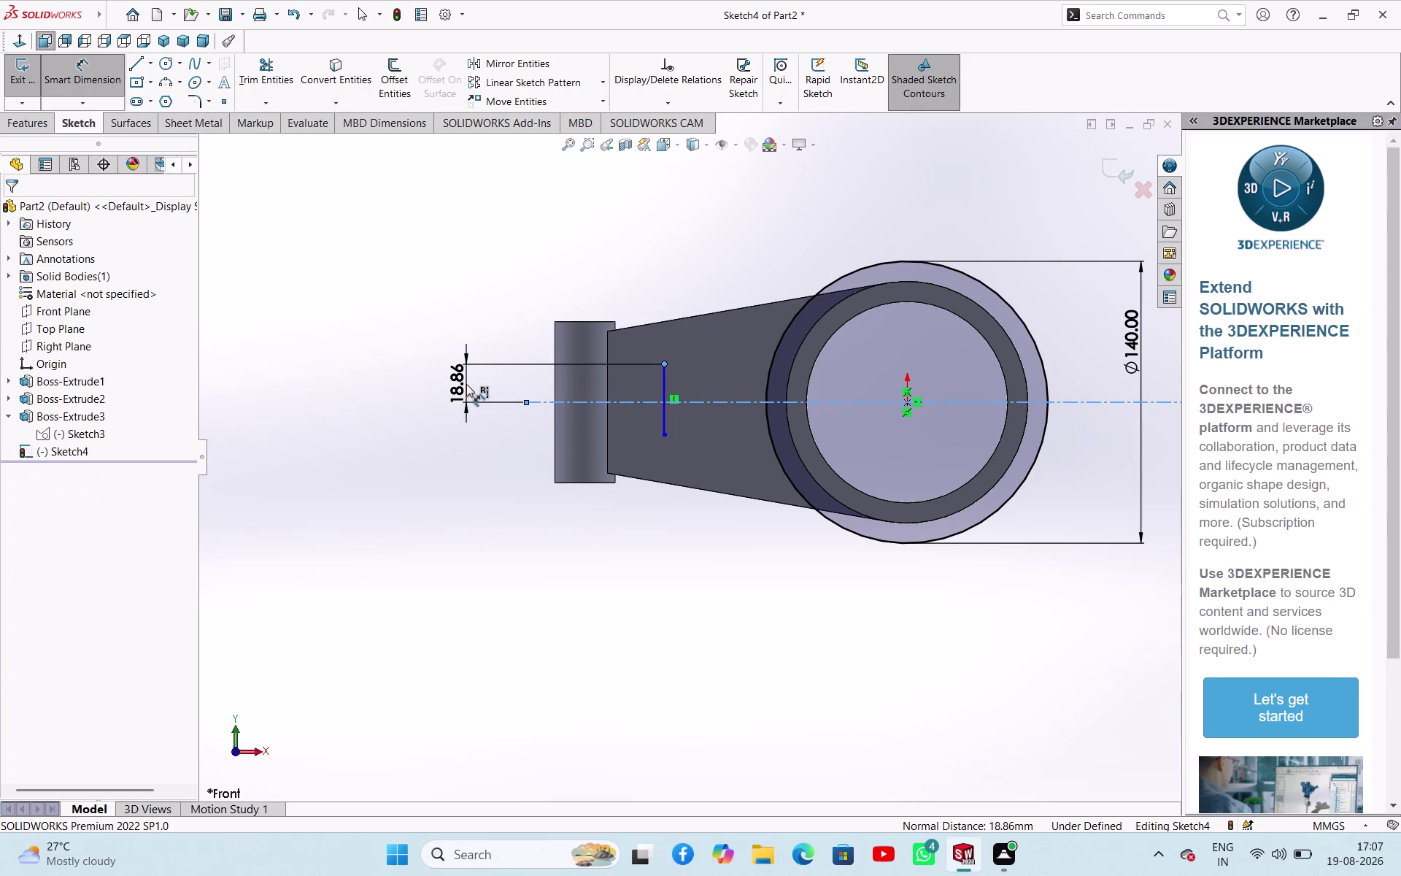
text(15)
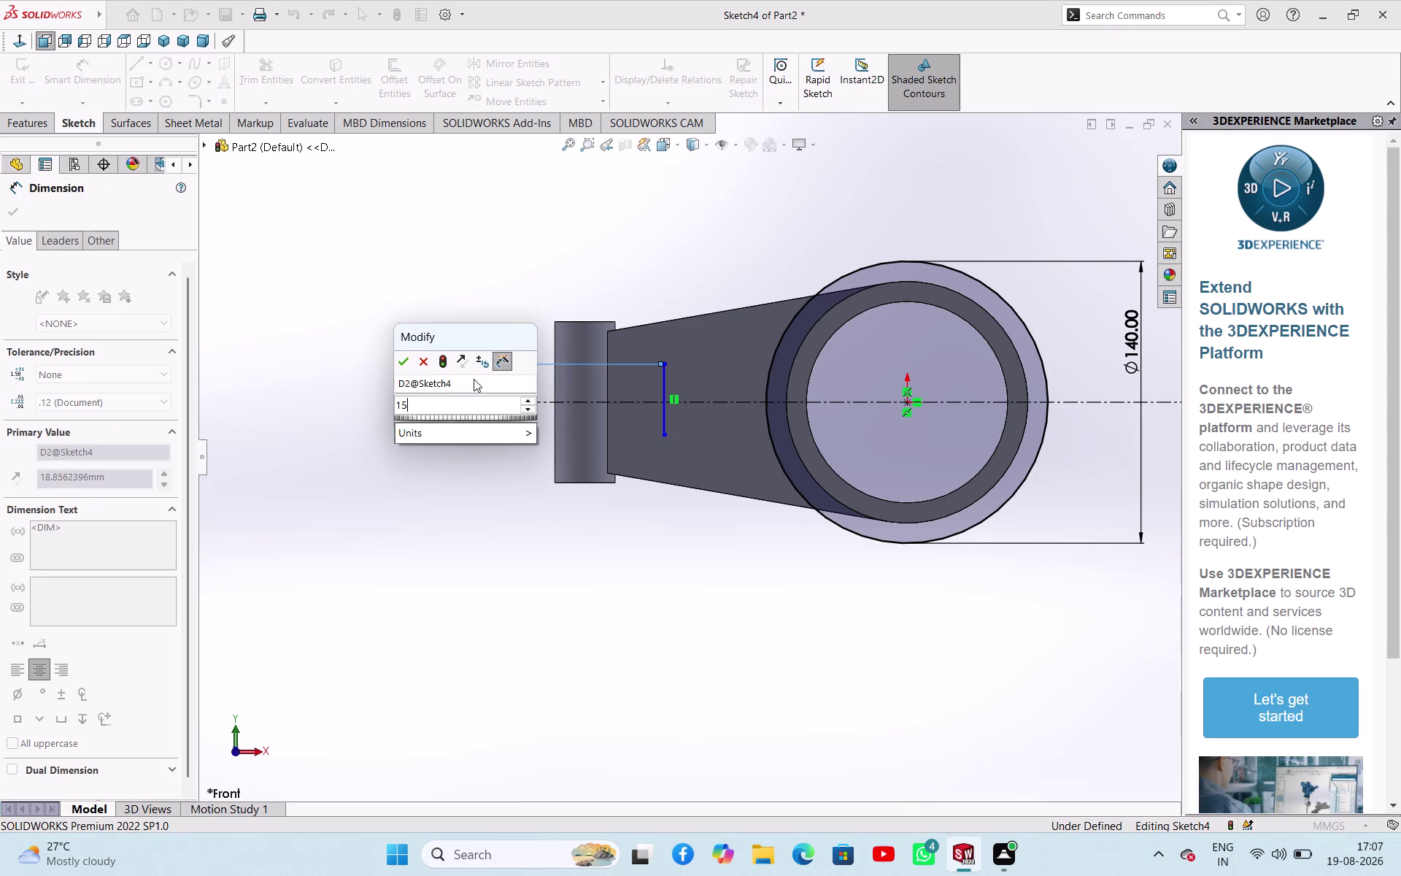
key(Return)
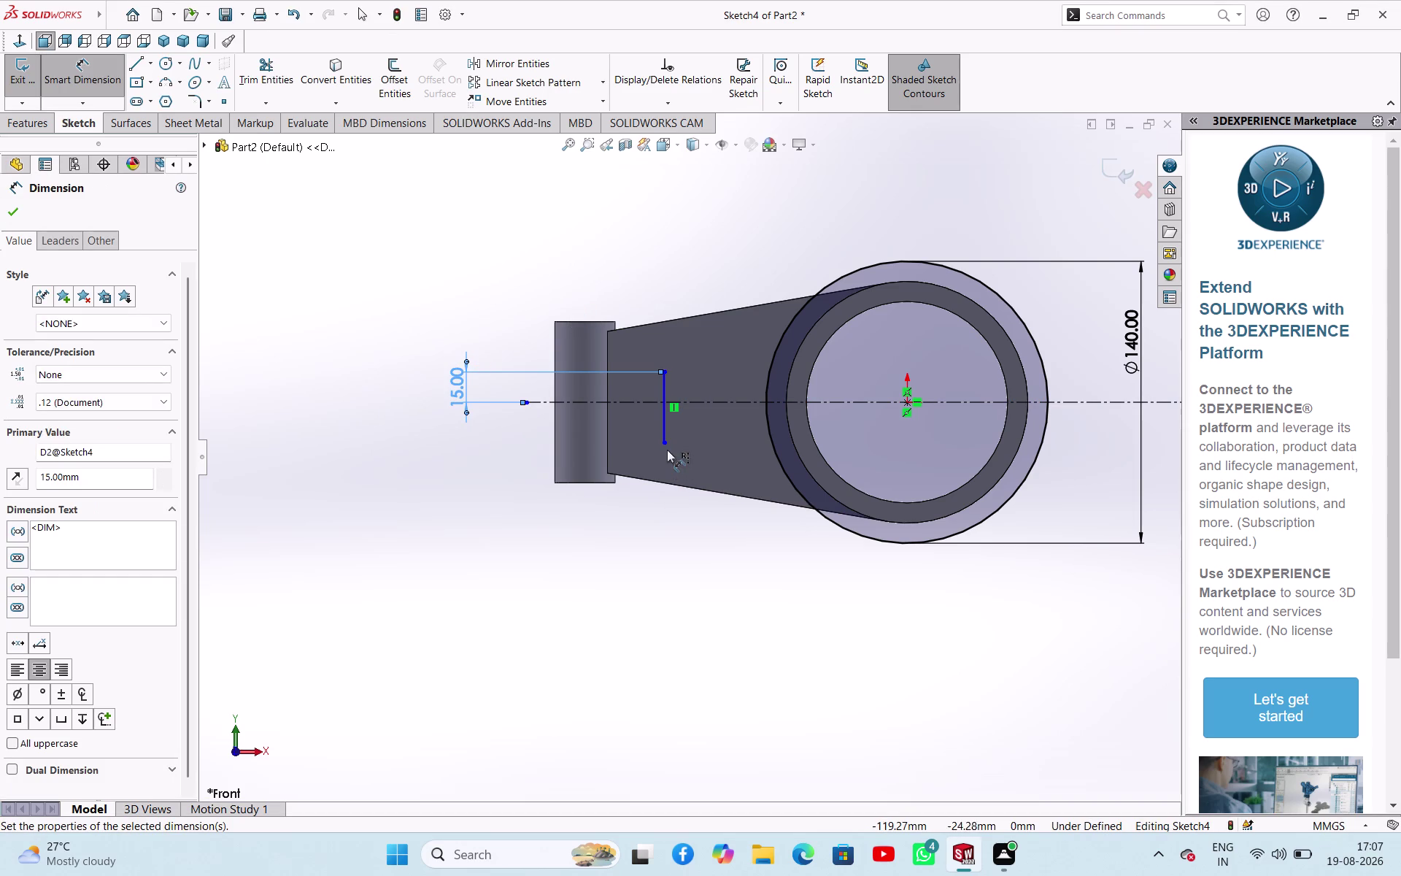
click(667, 441)
click(708, 406)
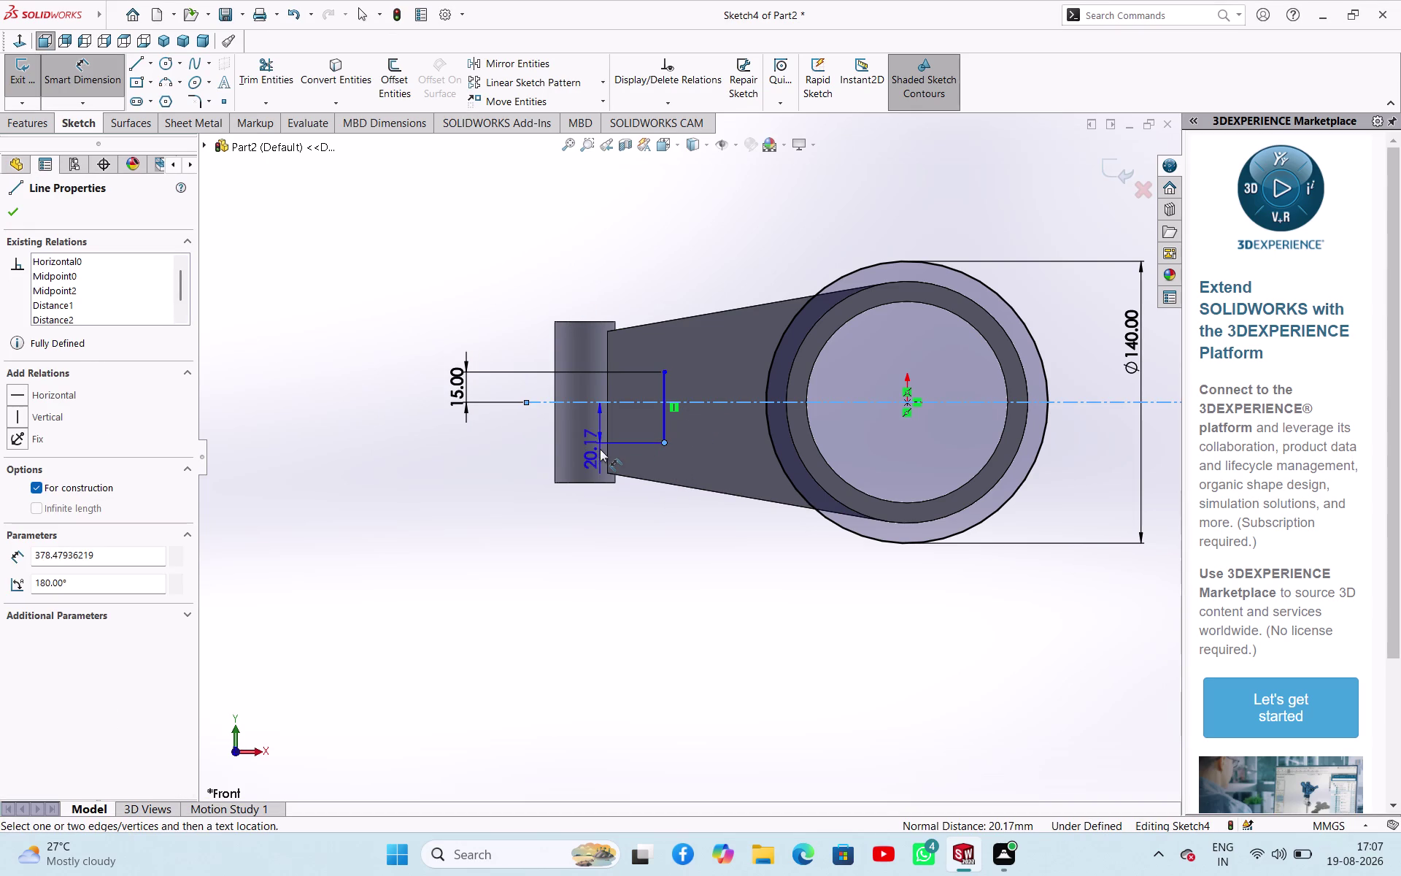
click(378, 467)
text(1)
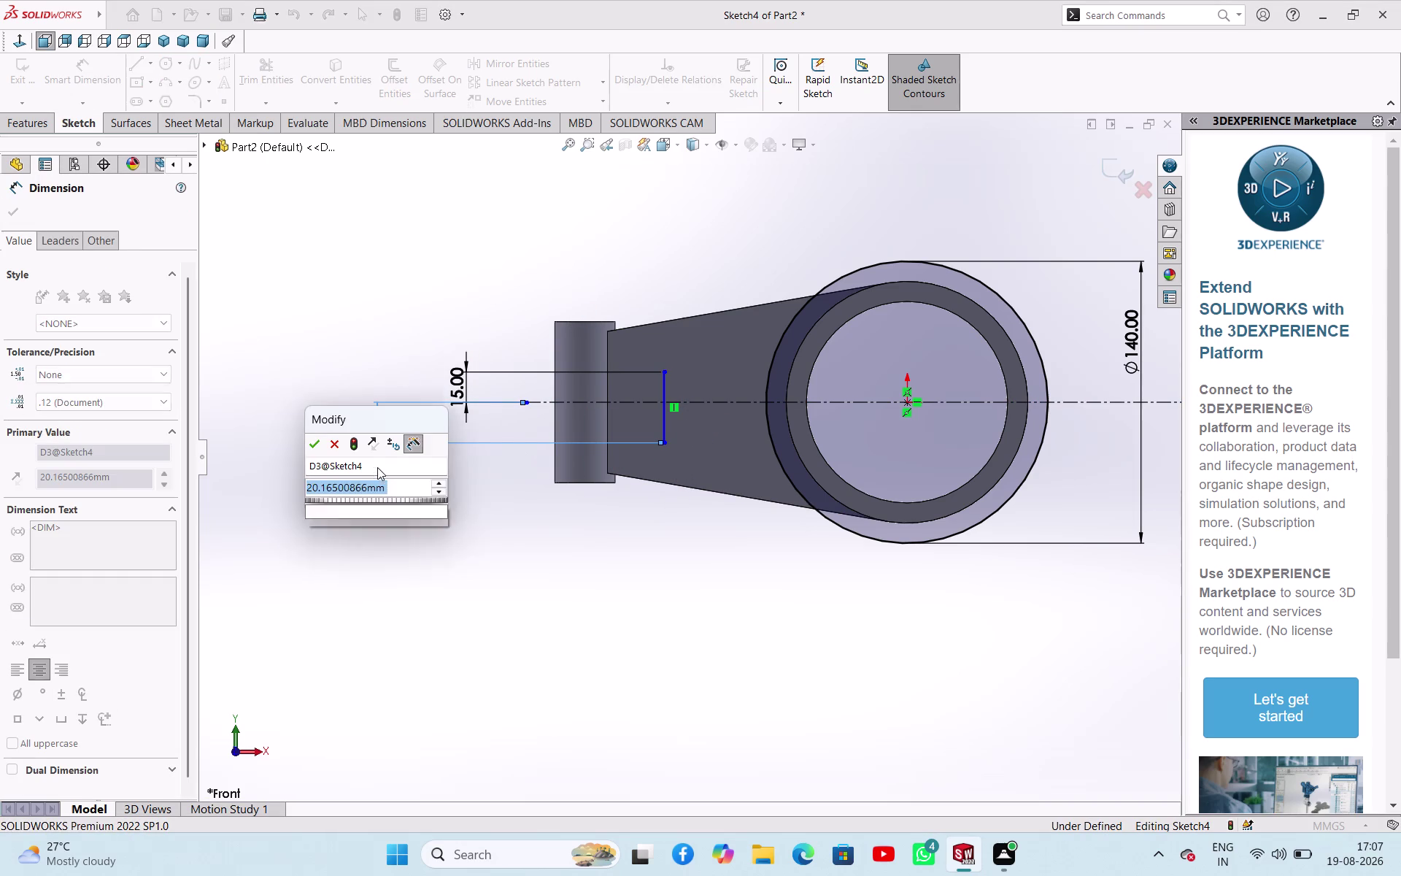
text(5)
key(Return)
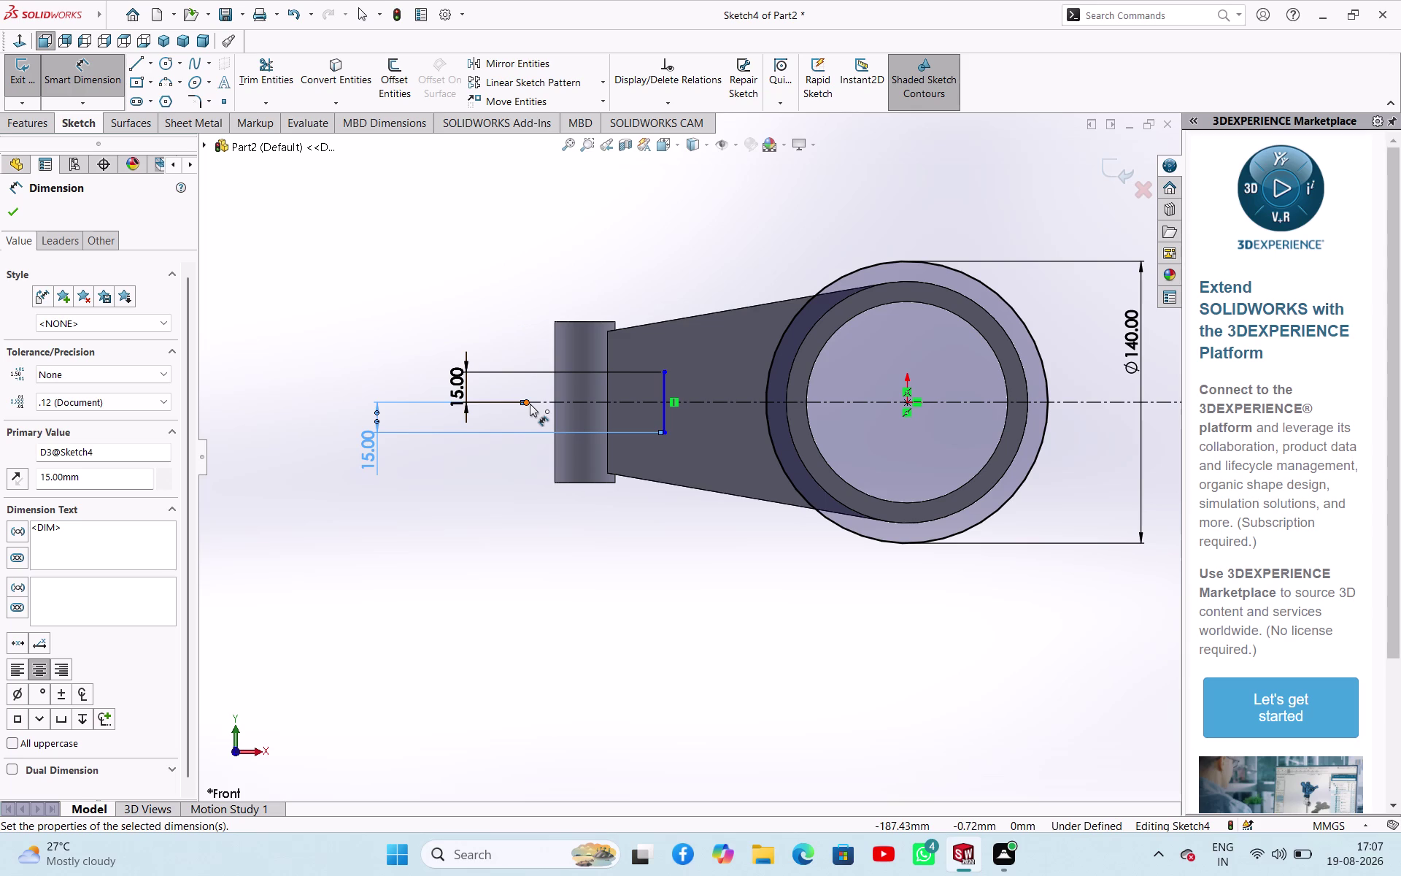
Change both 15 mm end dimensions to 20 mm.
double_click(462, 379)
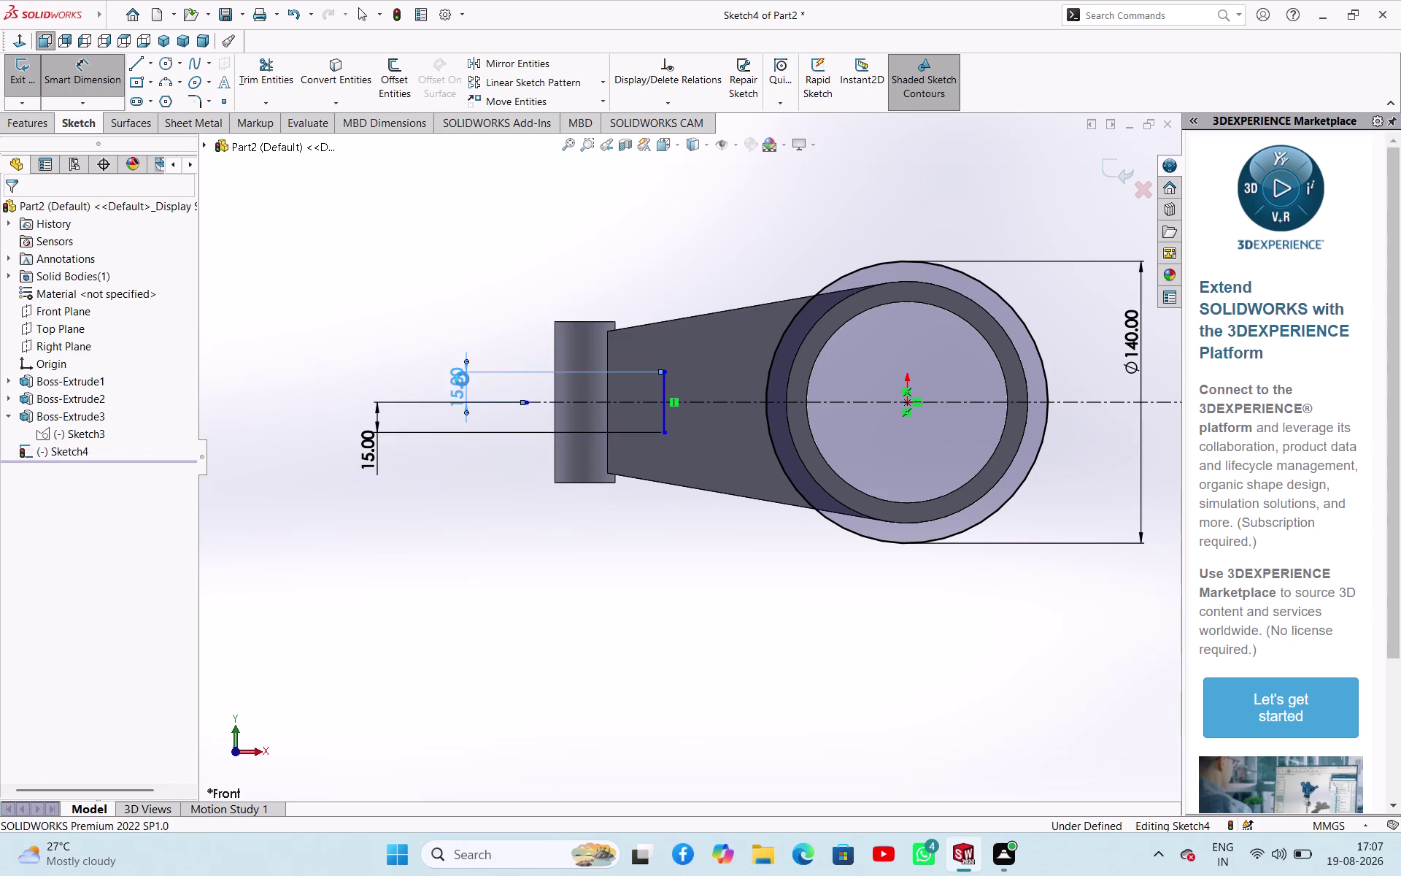
text(20)
key(Return)
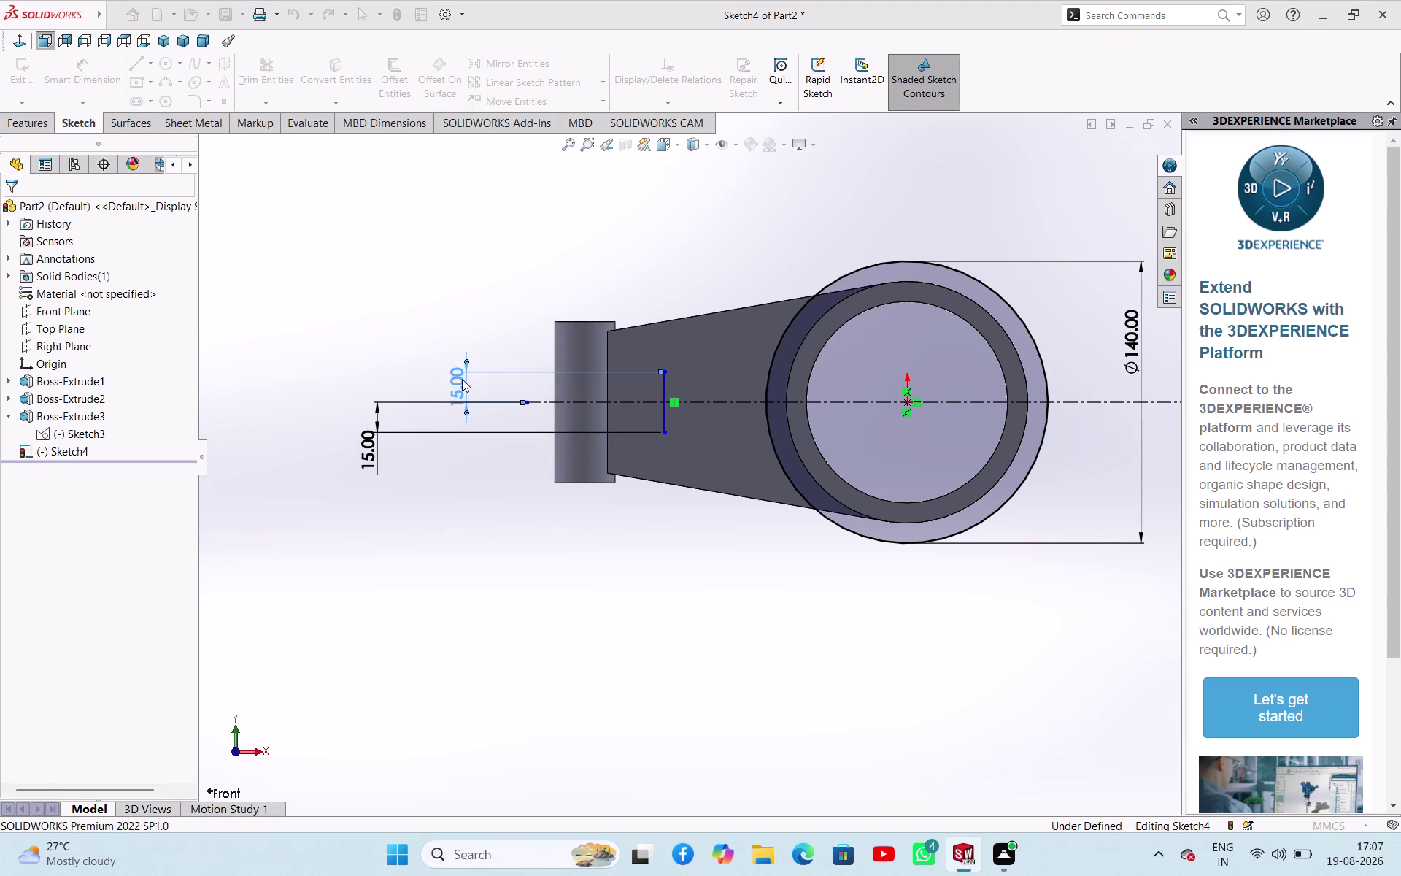
double_click(373, 447)
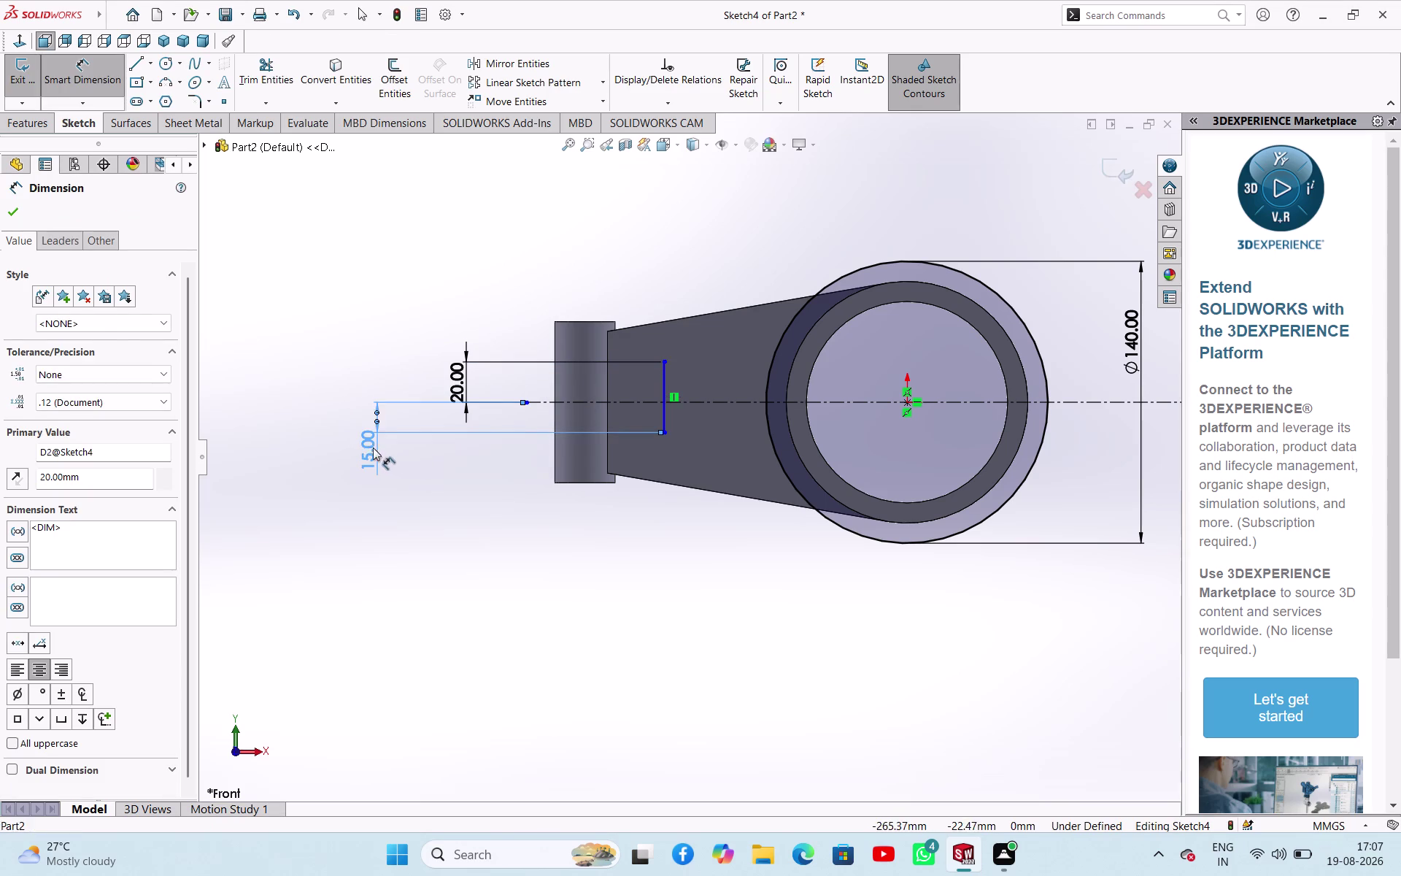
text(20)
key(Return)
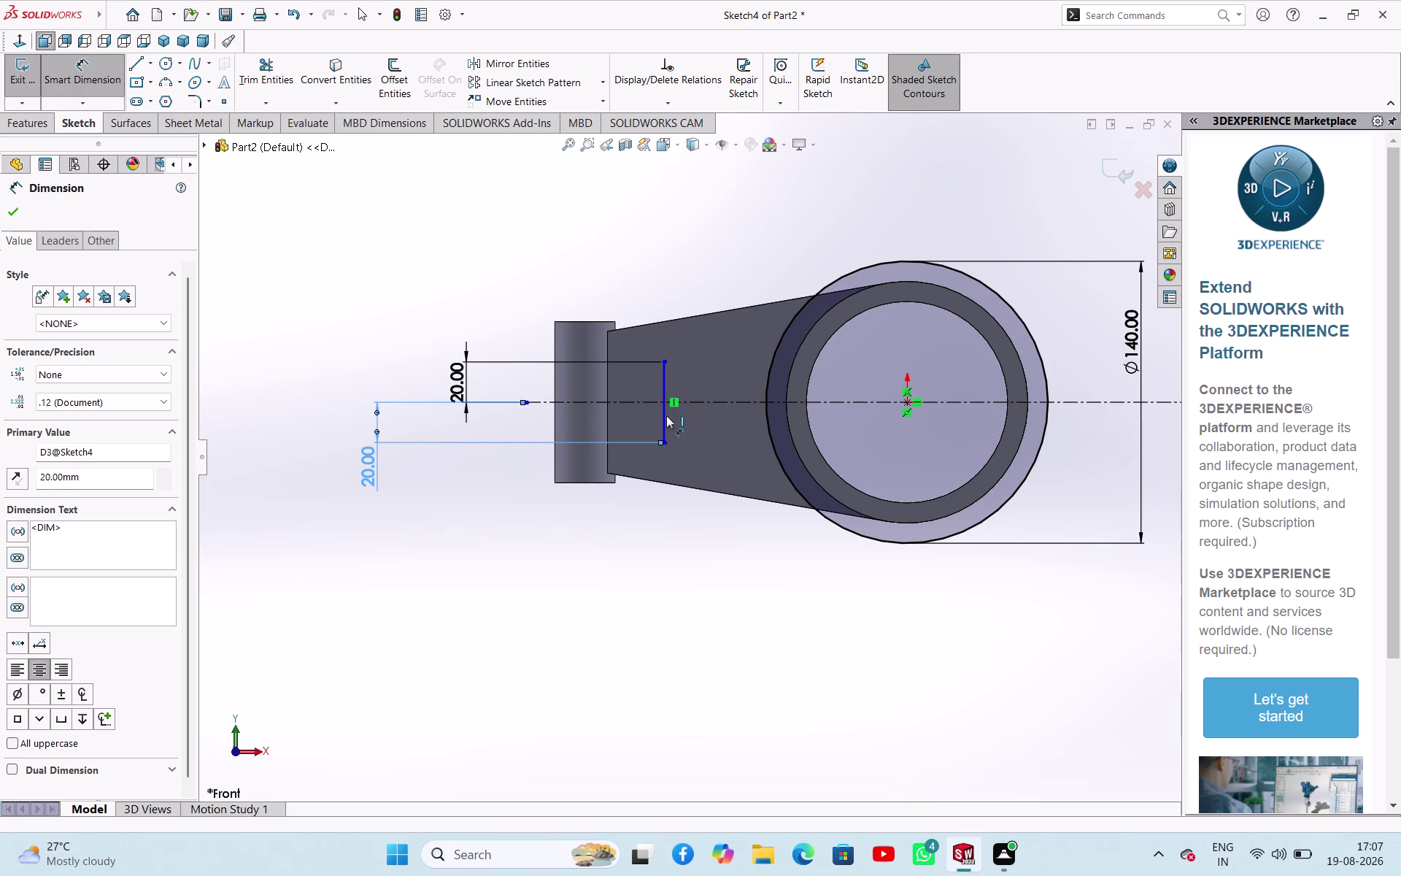
click(129, 66)
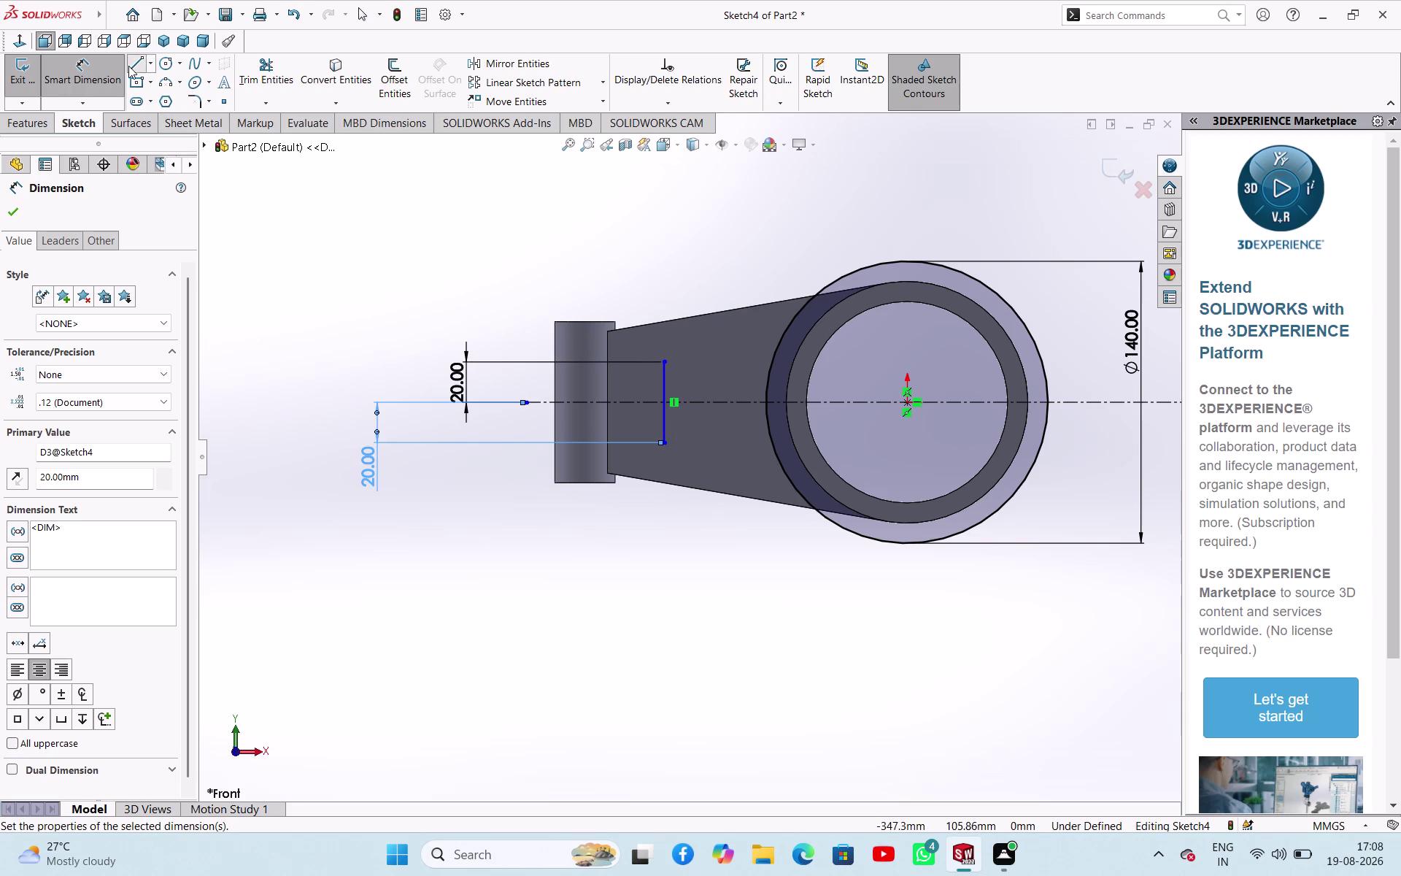
click(666, 364)
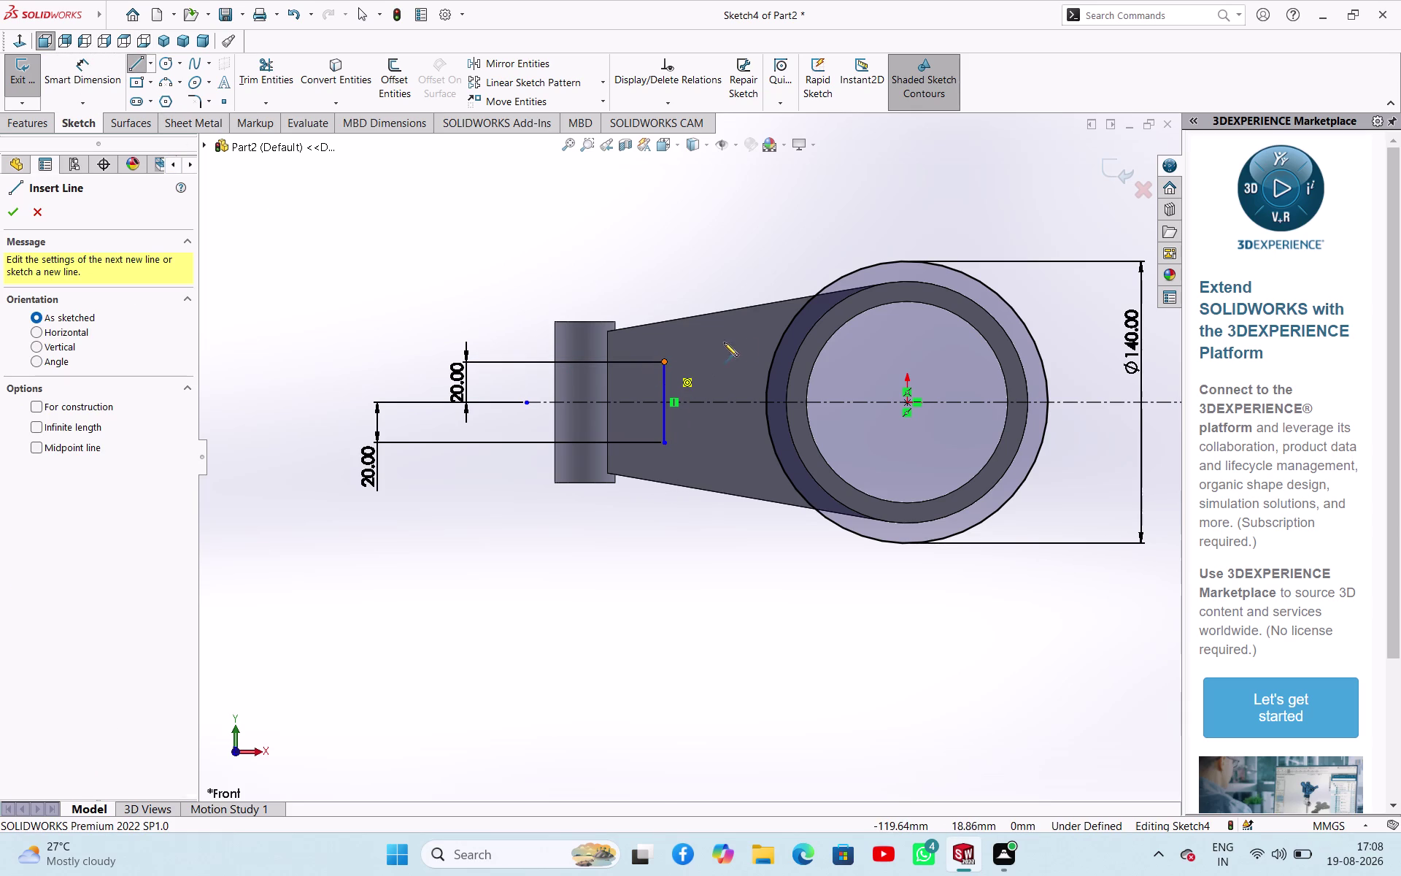
Draw slanted lines from the vertical line's top and bottom ends to the 140 mm circle.
click(791, 322)
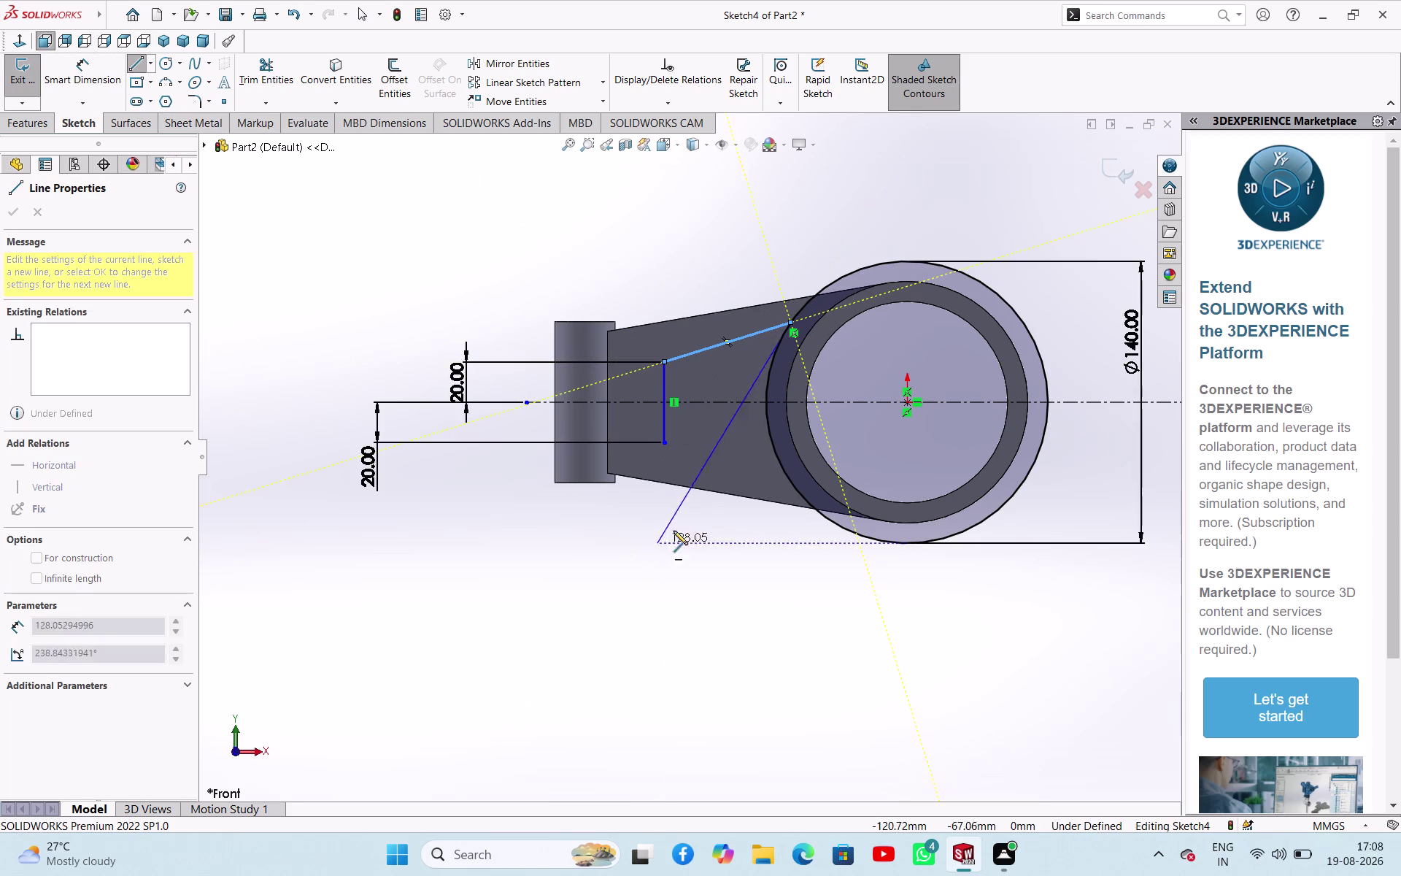
key(Escape)
right_drag(667, 572, 431, 652)
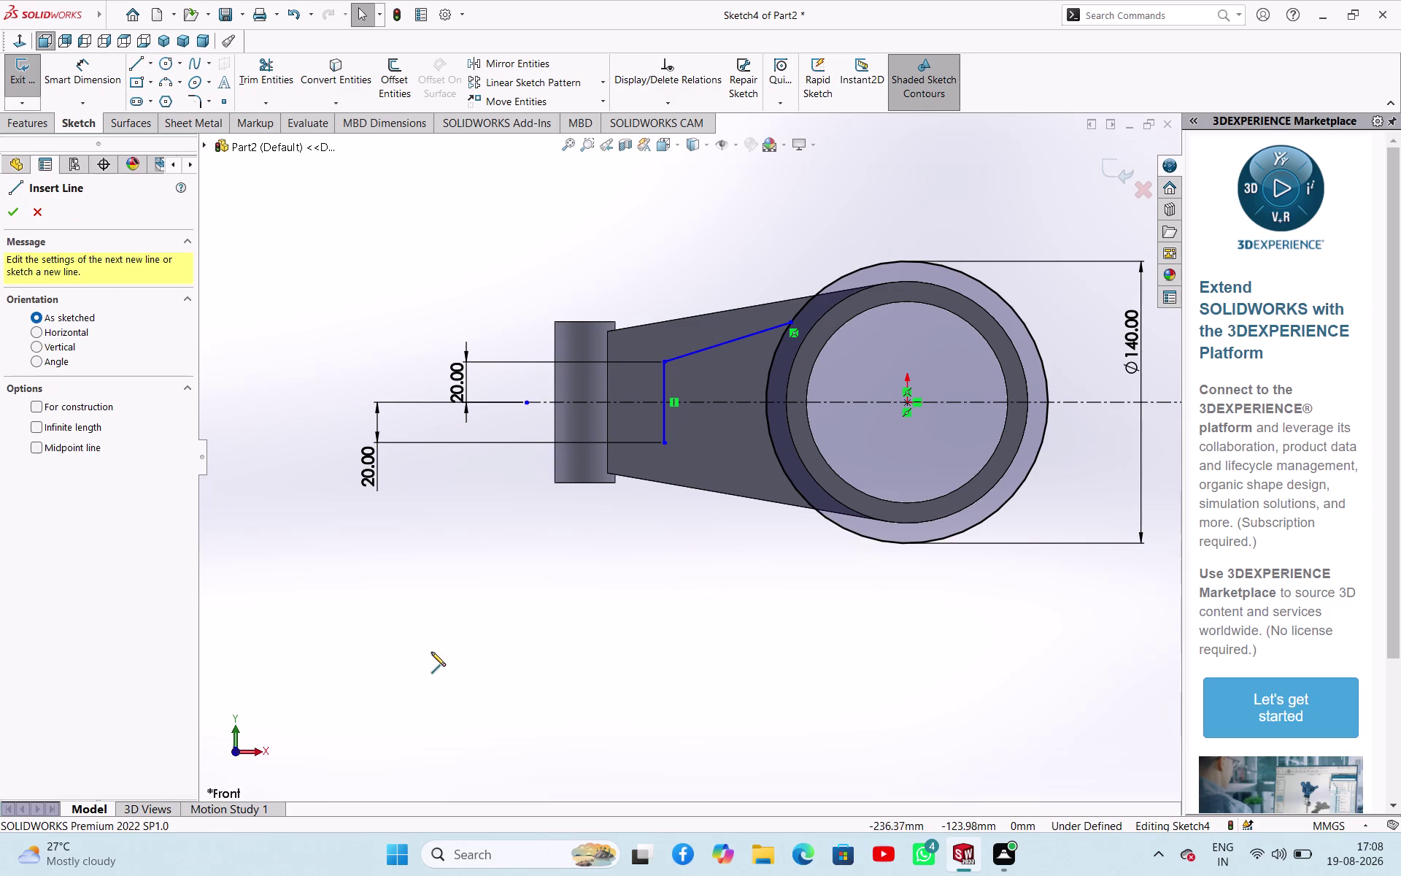
click(666, 443)
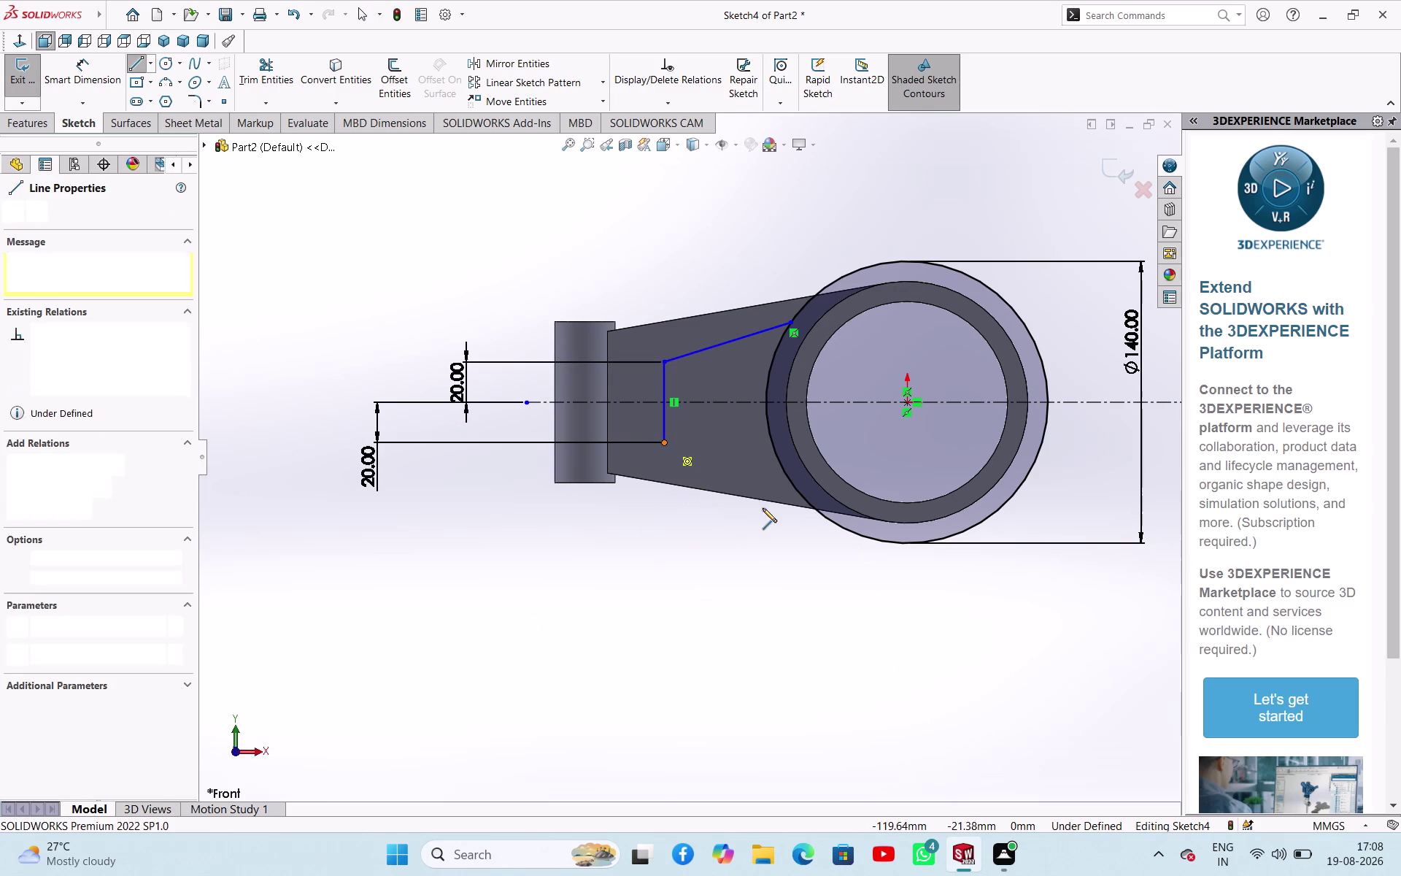
click(798, 493)
key(Escape)
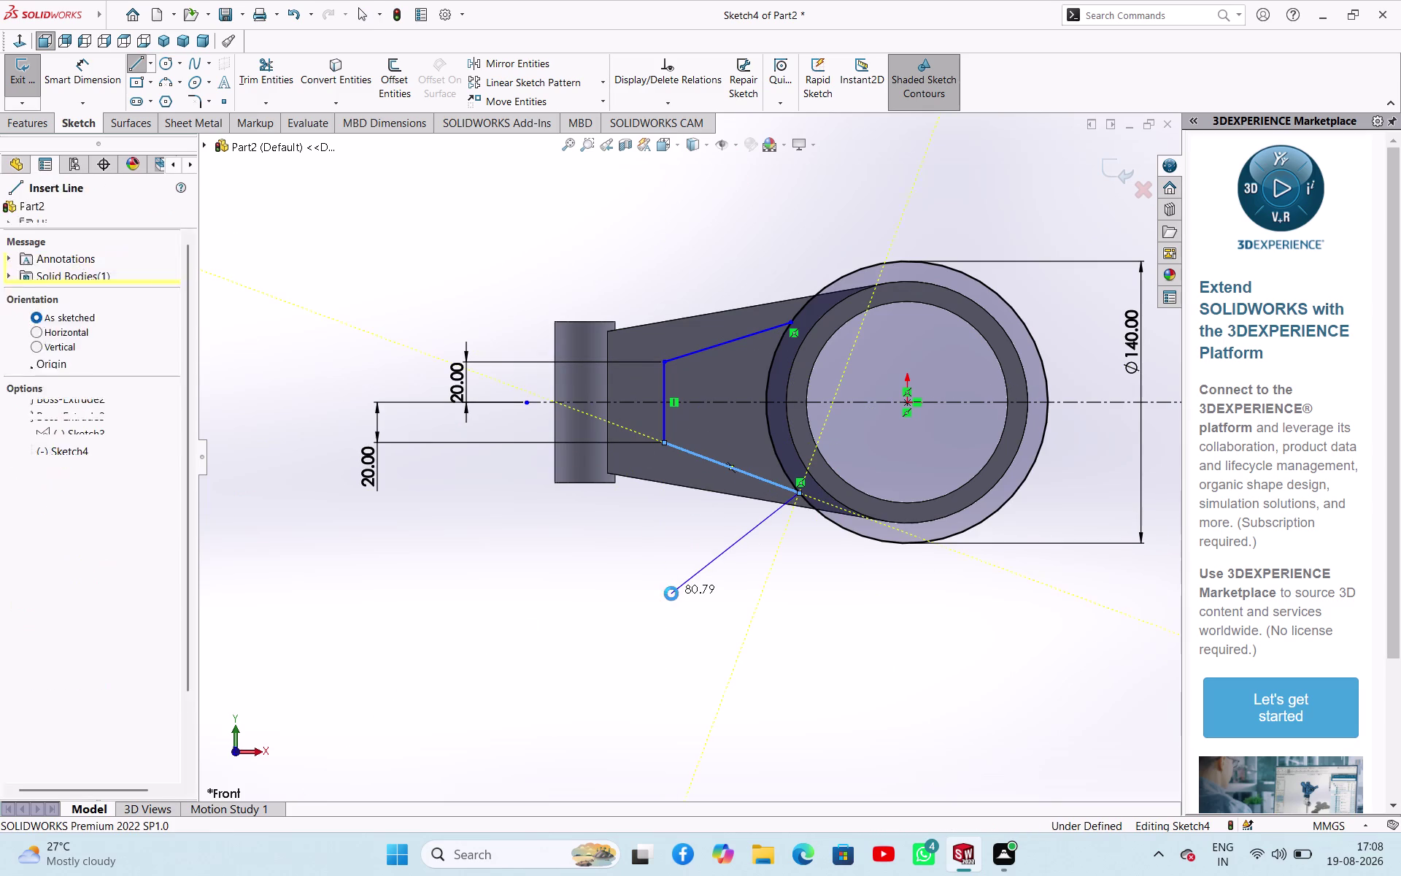
right_drag(685, 669, 691, 554)
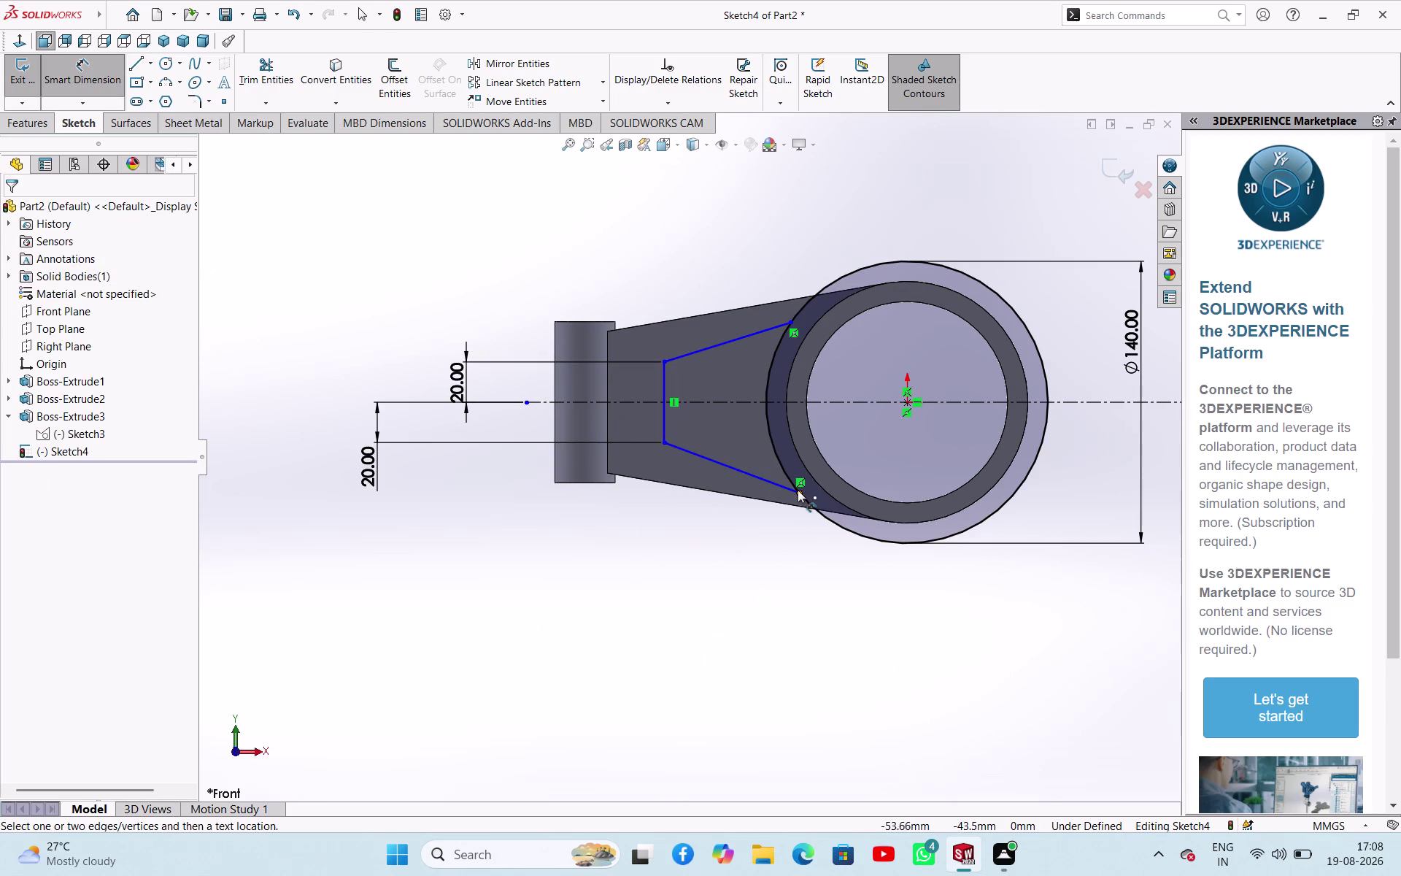
Dimension the two wide-end line endpoints 70 mm apart.
click(798, 489)
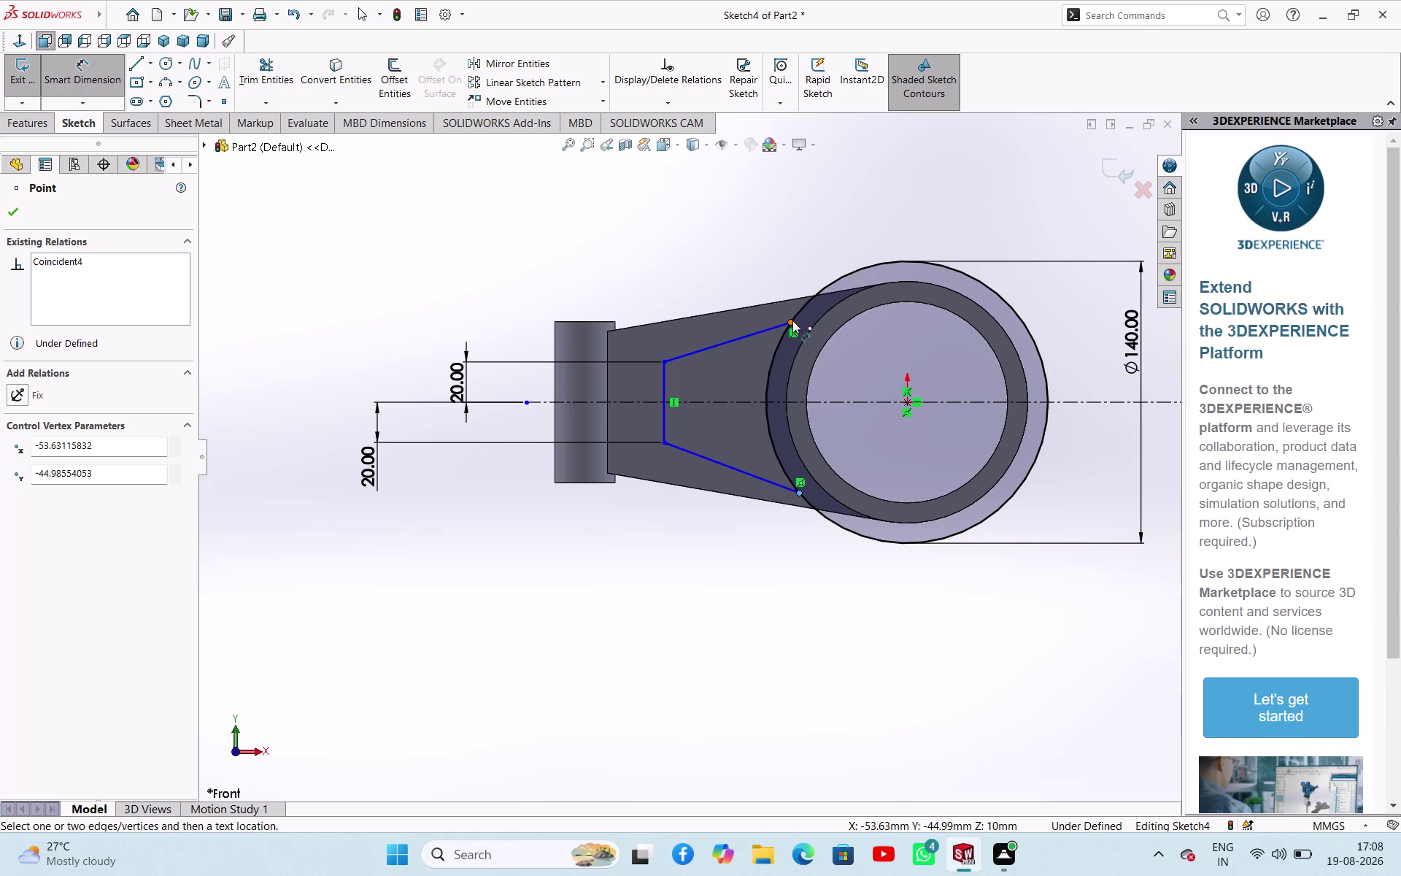
click(792, 320)
click(447, 607)
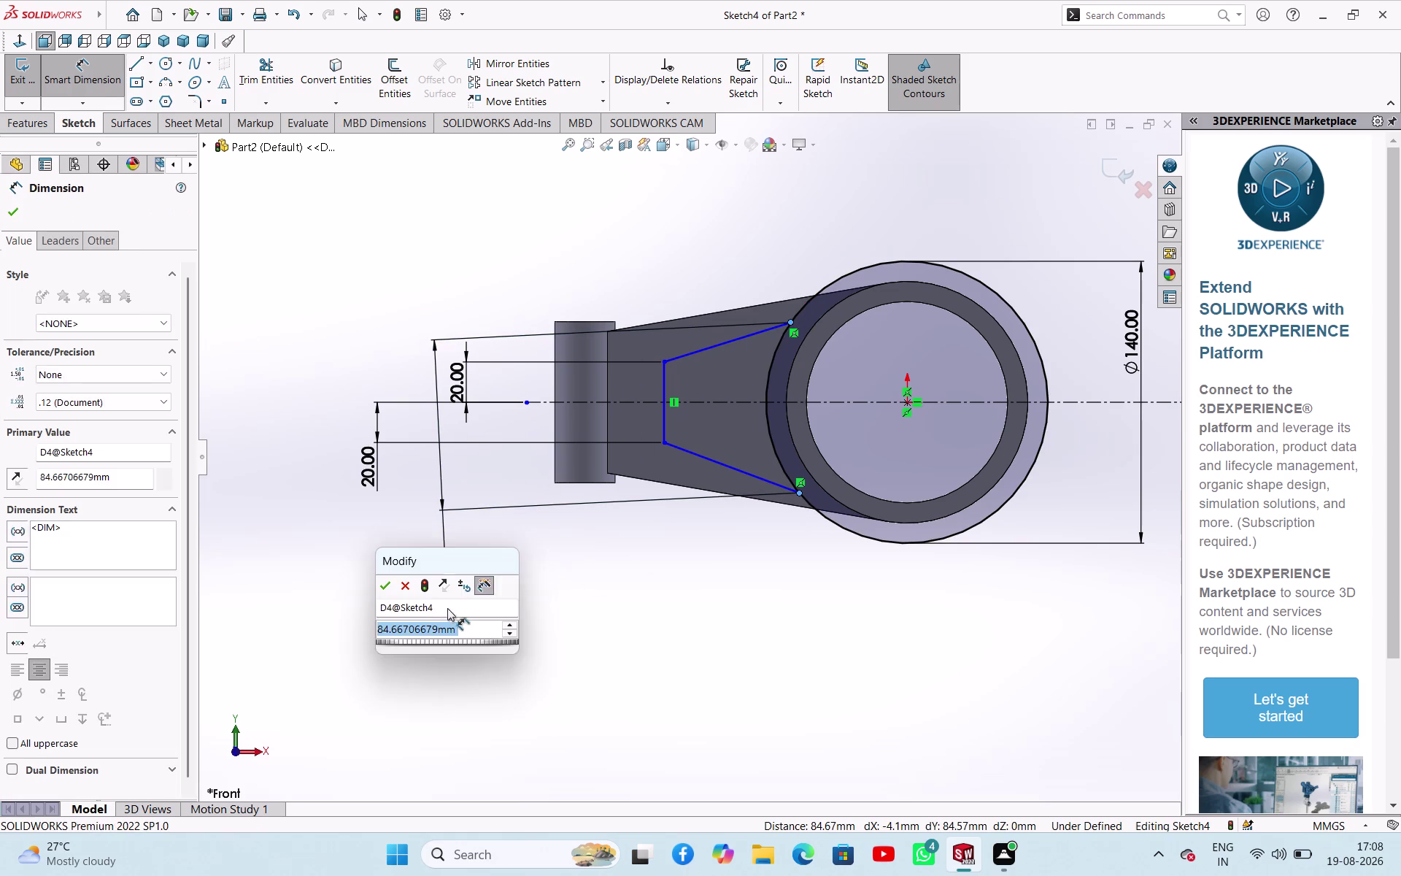
text(70)
key(Return)
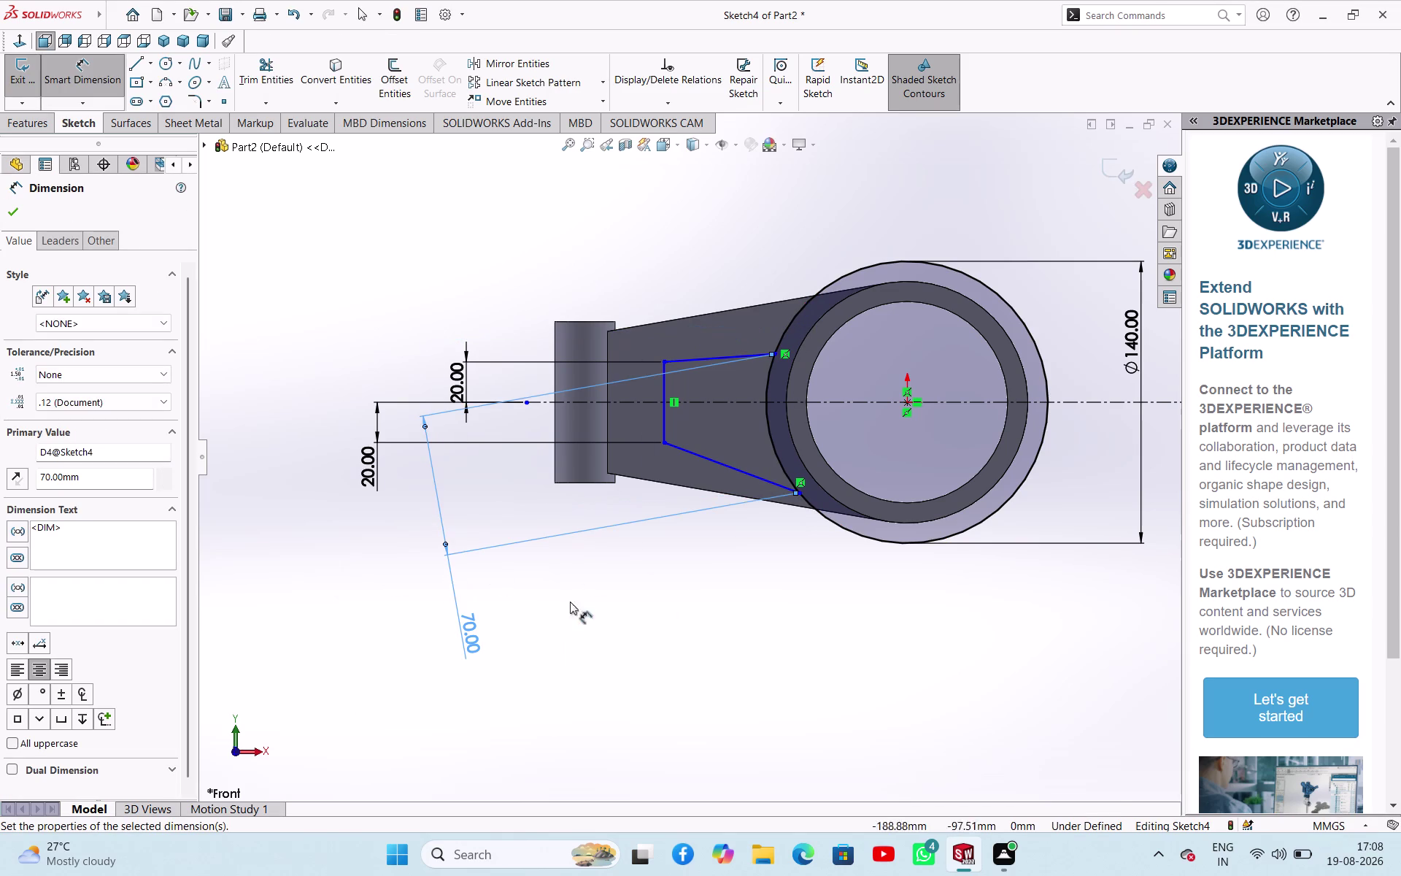
Dimension the upper endpoint 35 mm above the centreline, then end dimensioning.
click(777, 402)
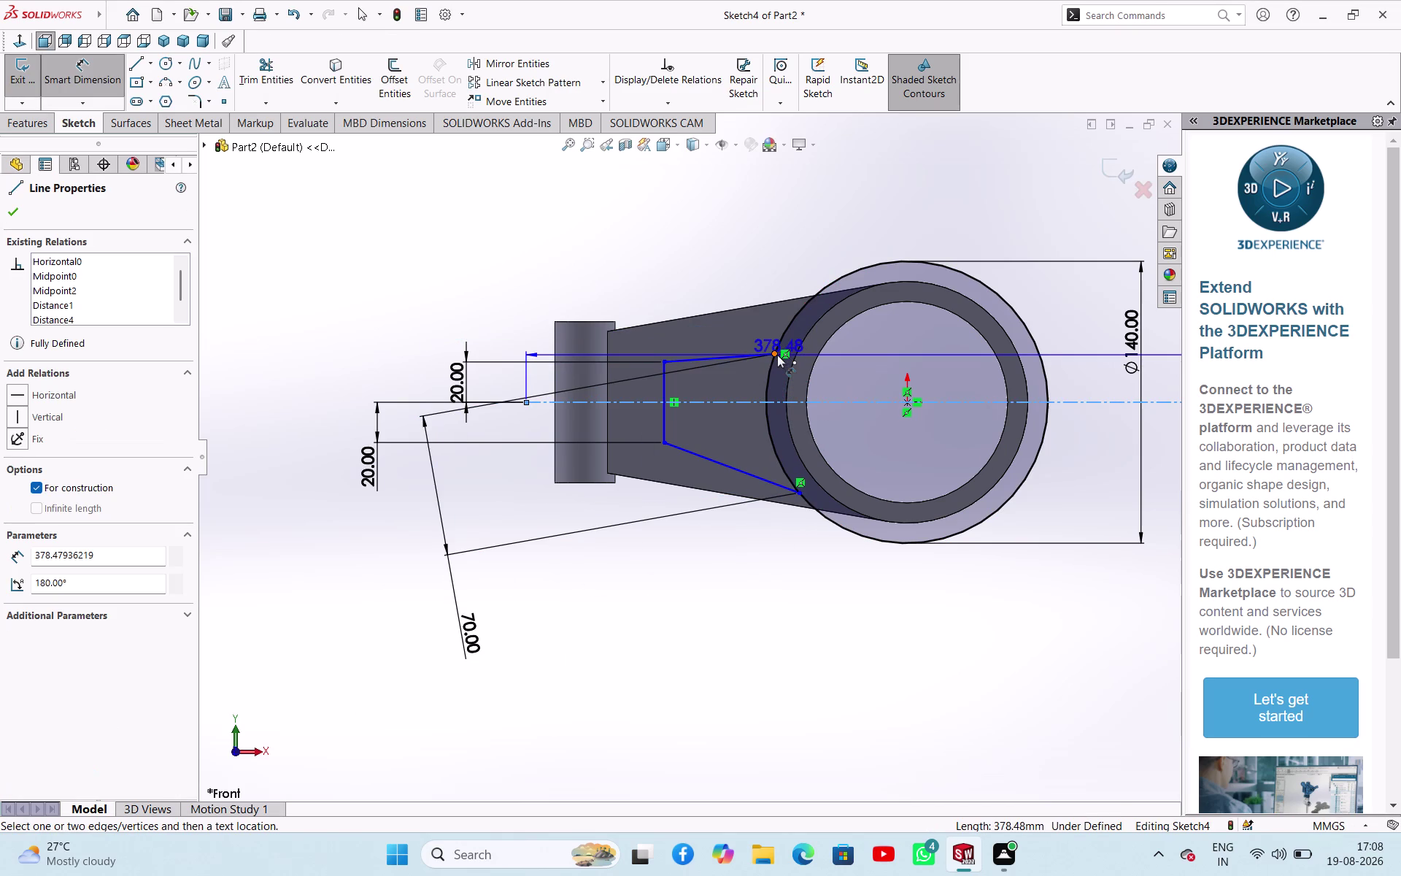
click(777, 355)
click(526, 331)
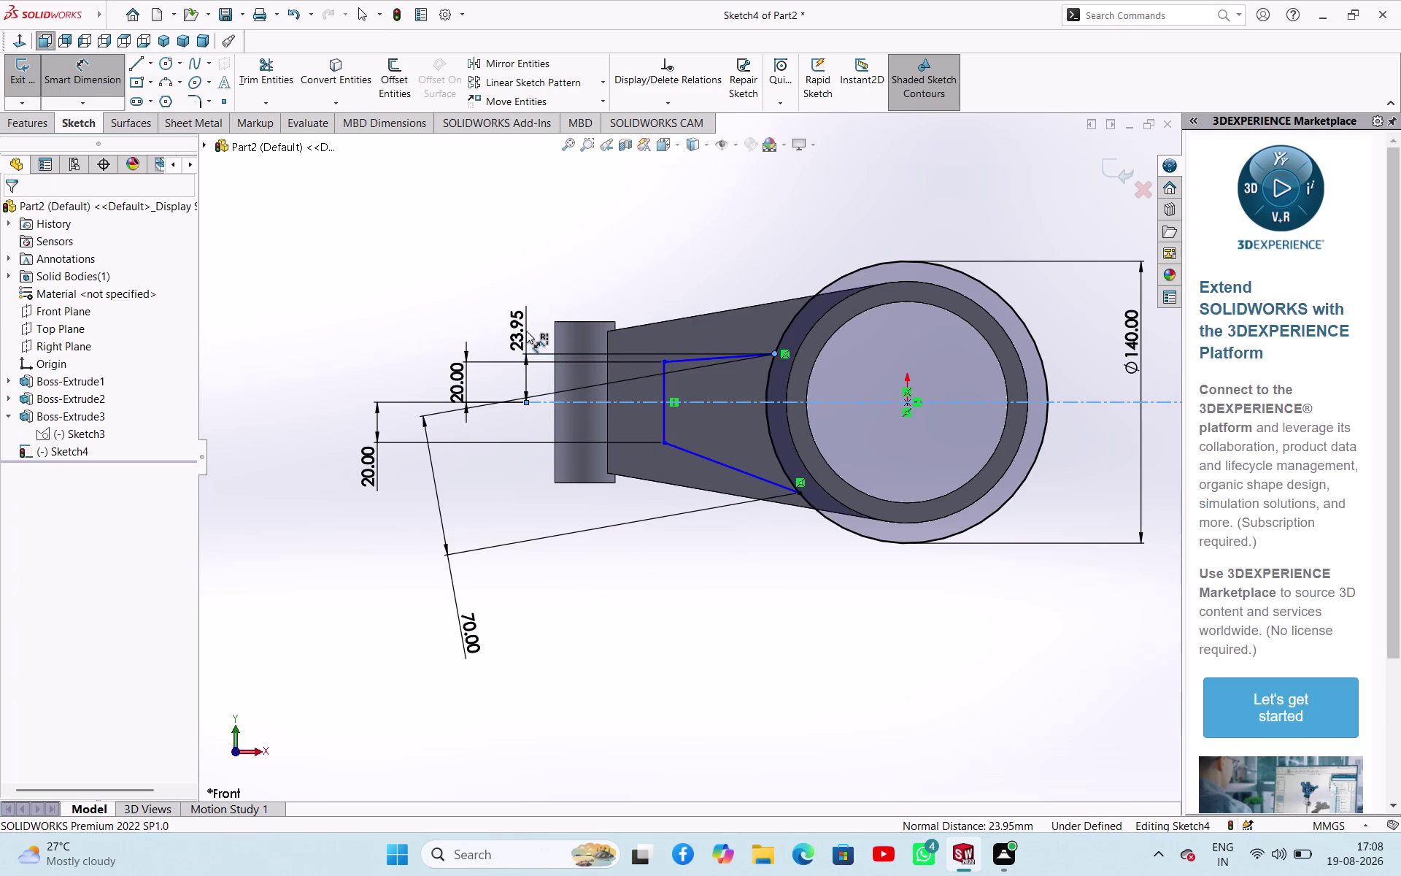
key(3)
key(5)
key(Return)
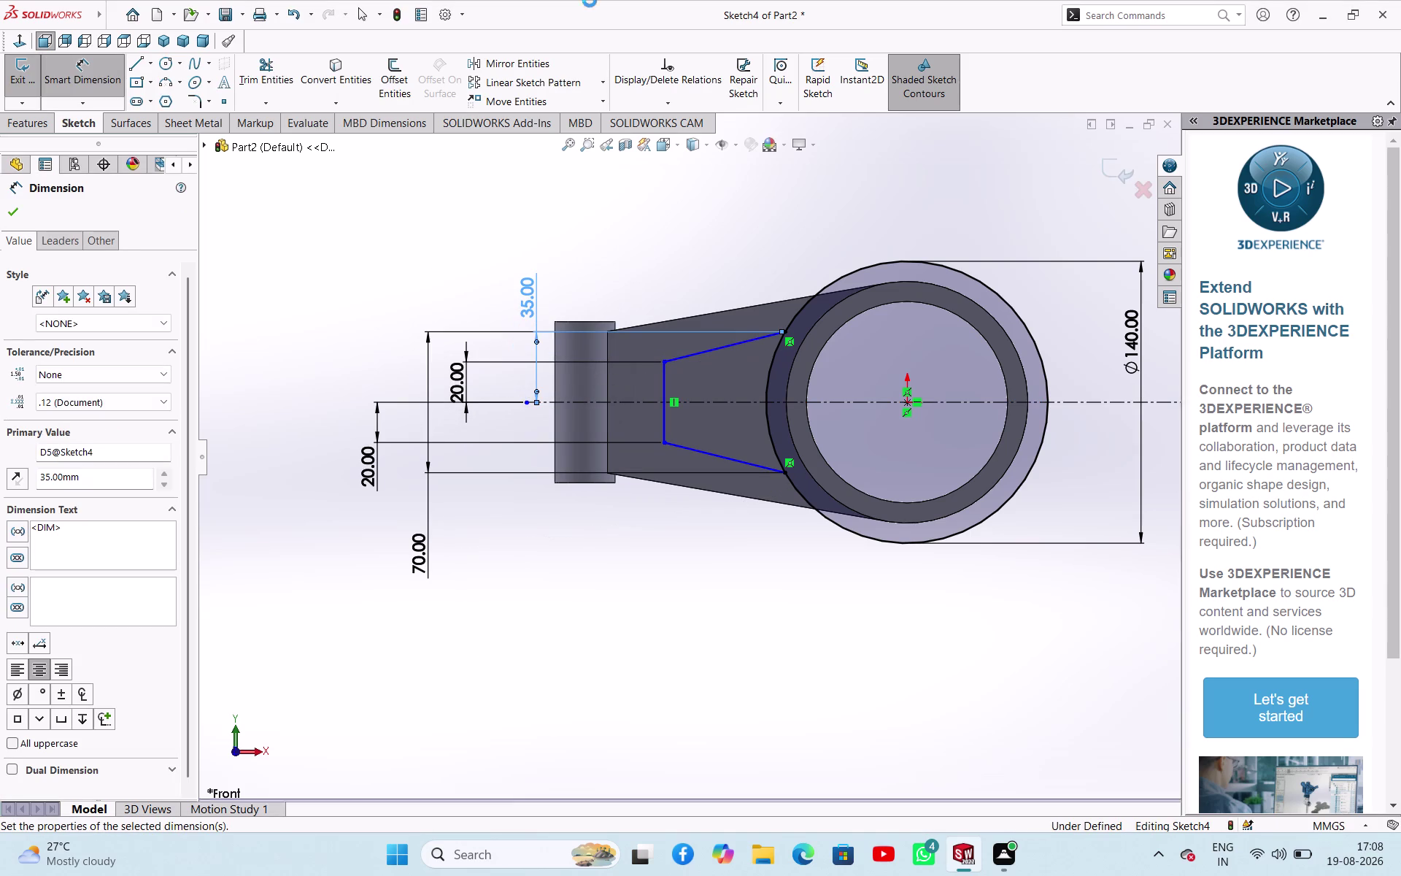
right_click(720, 197)
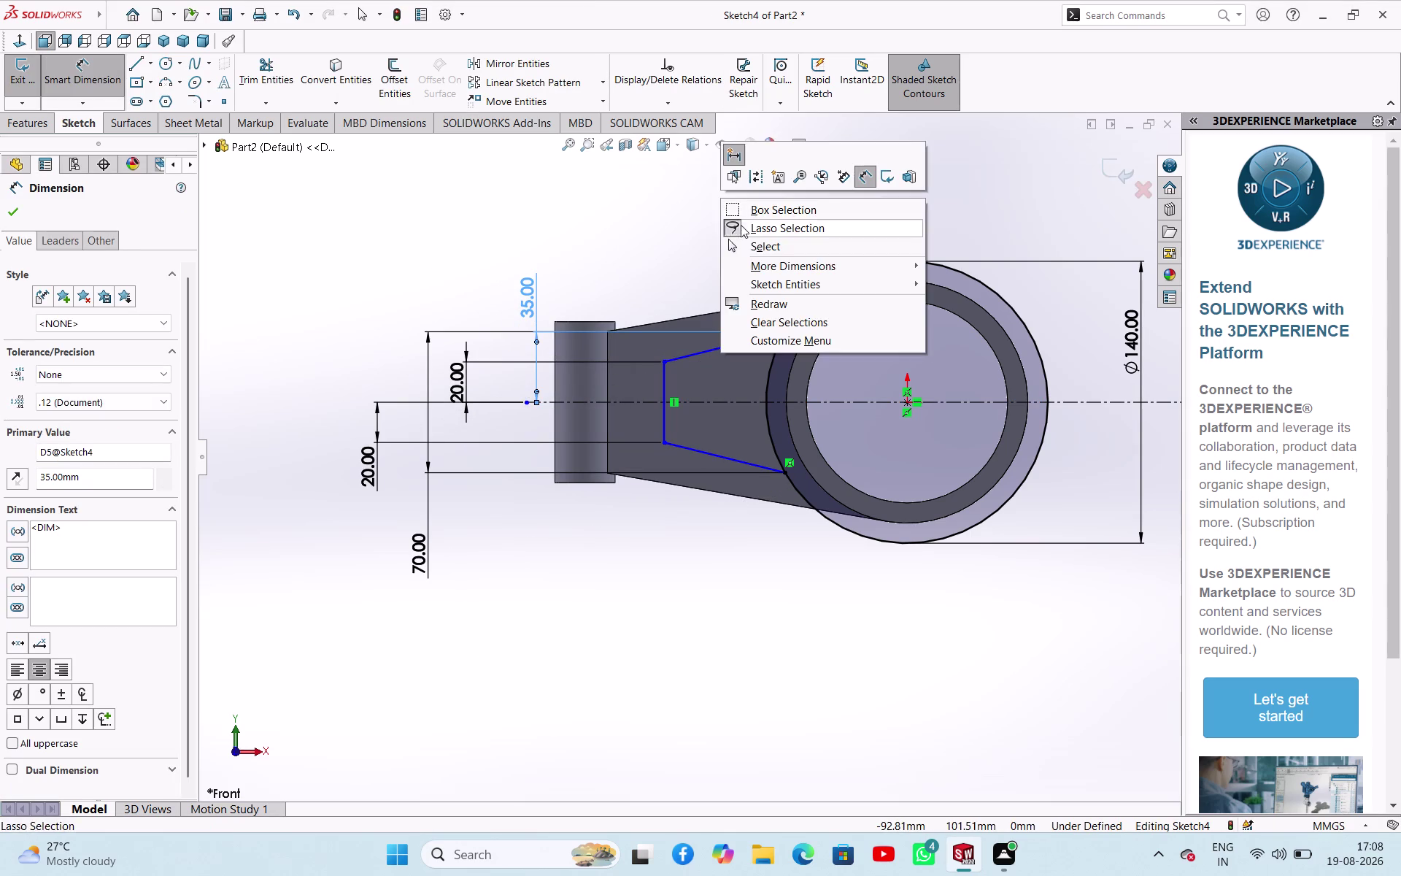
click(755, 246)
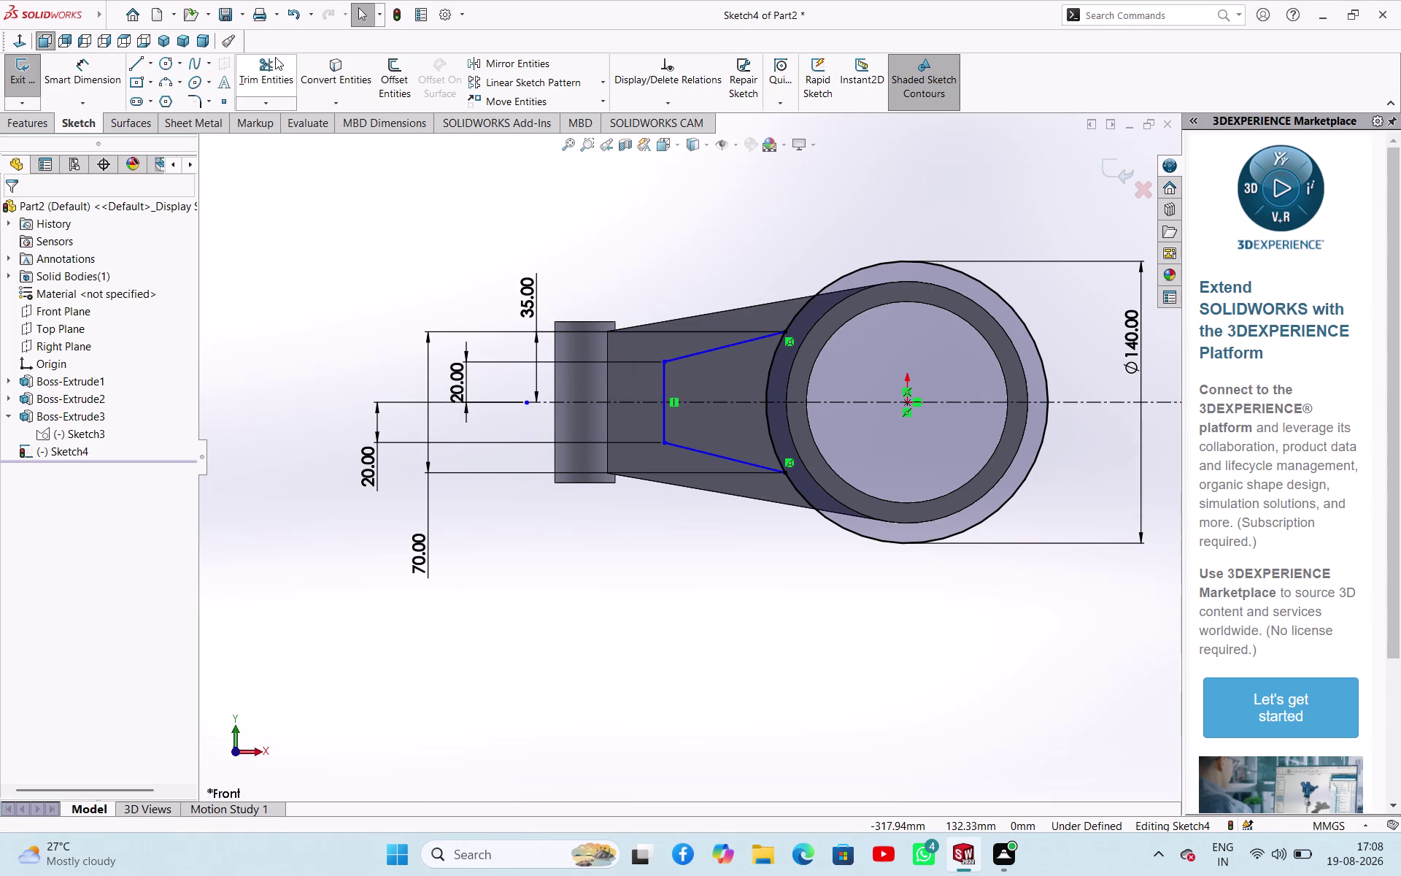
Try trimming the outer Ø140 boss circle twice, then cancel Trim Entities.
click(271, 59)
click(877, 262)
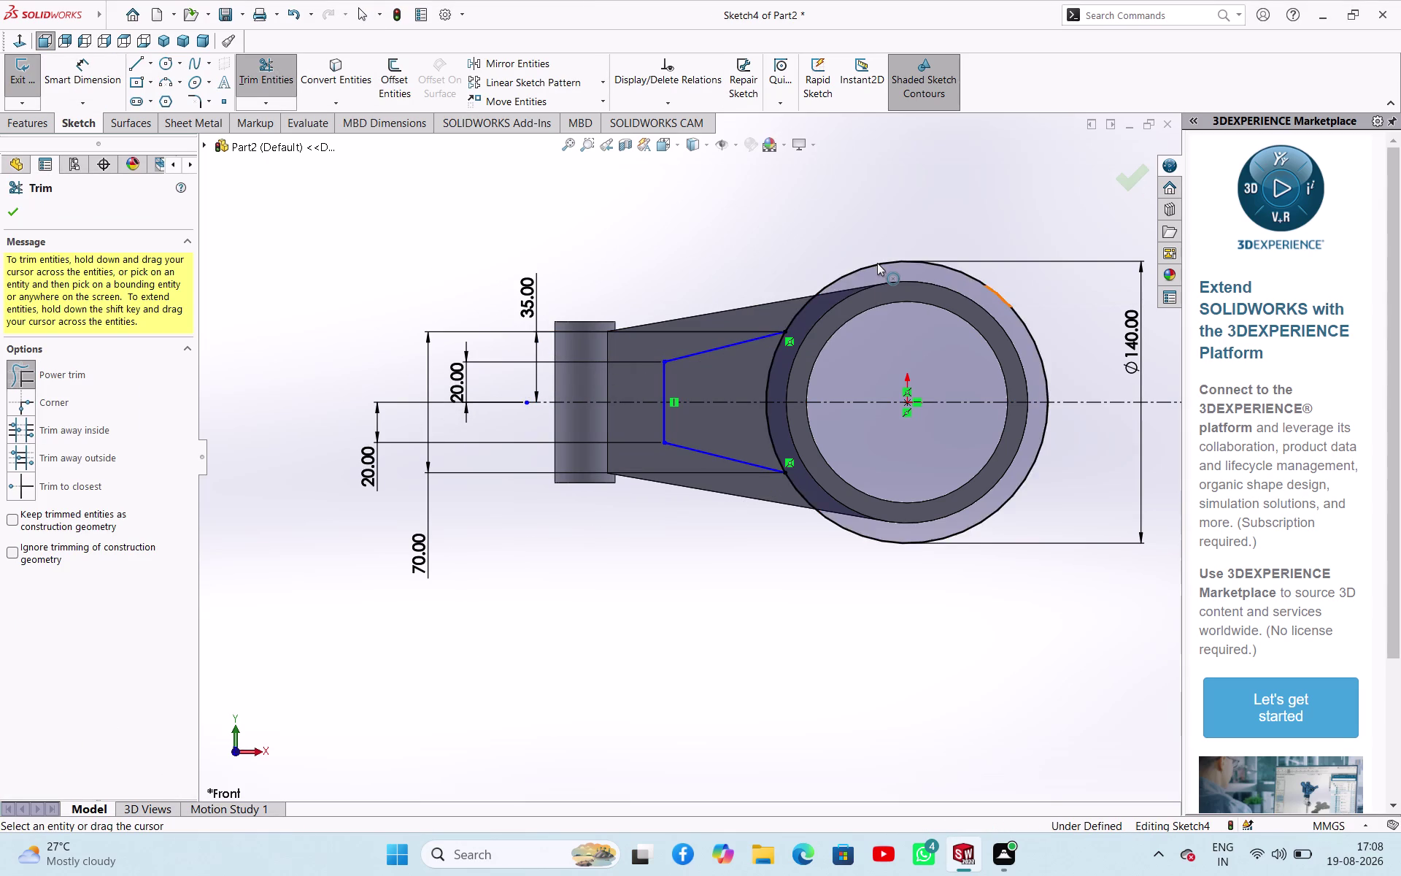
click(875, 264)
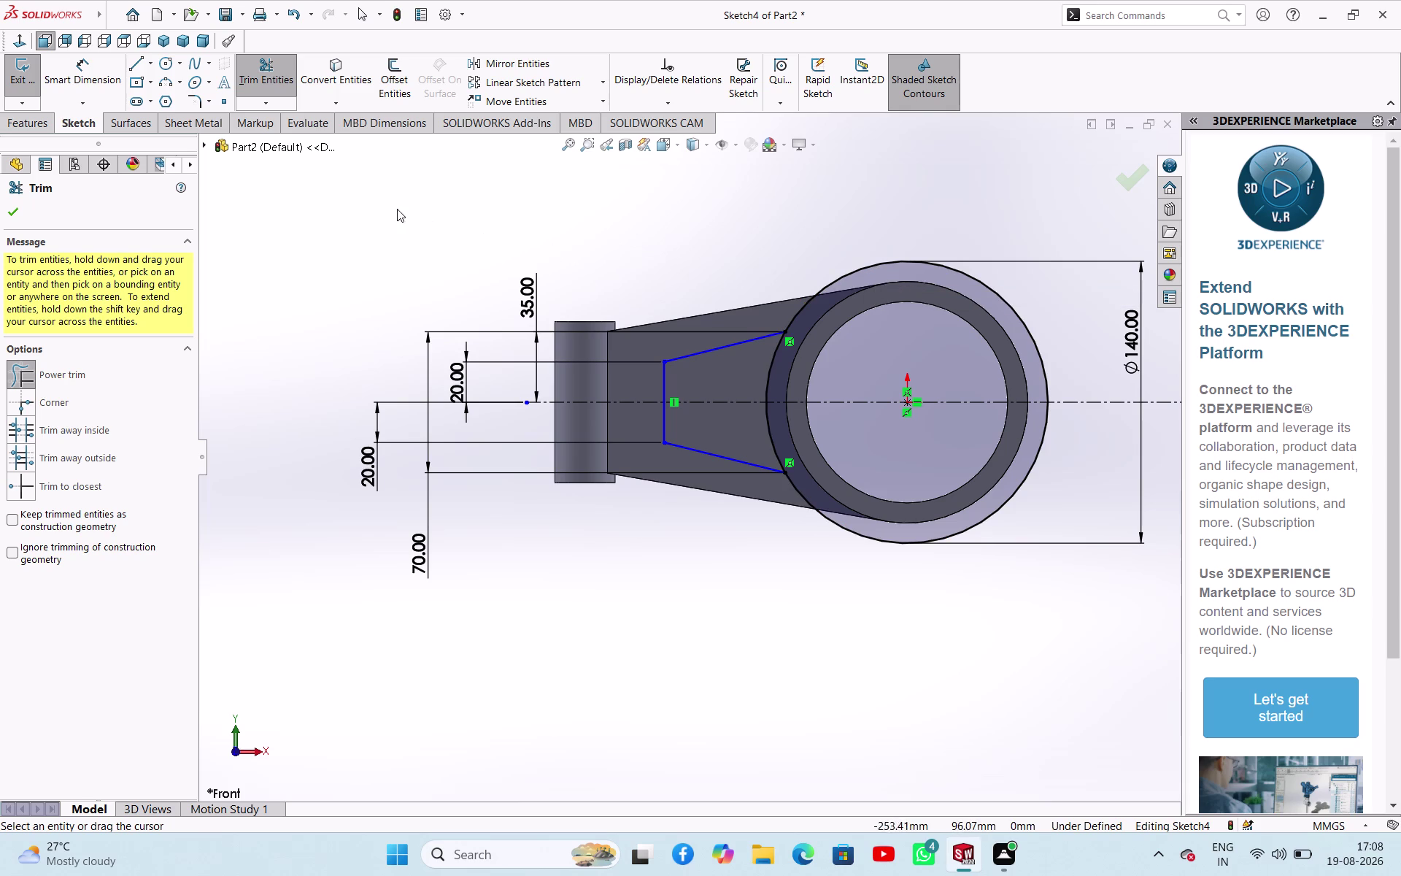
click(514, 251)
key(Escape)
key(Escape)
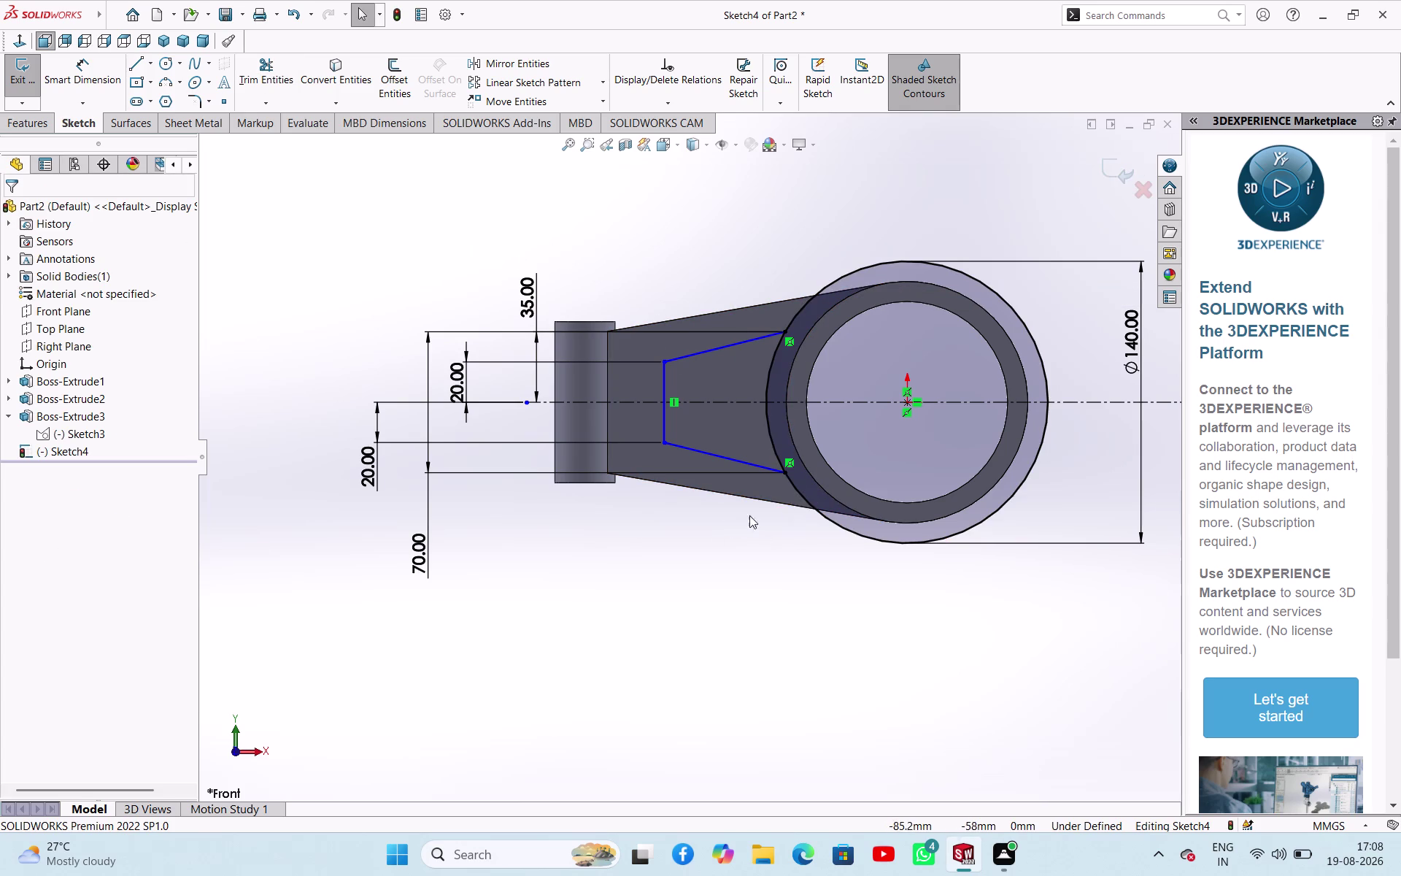
scroll(down, 3)
scroll(down, 3)
scroll(down, 3)
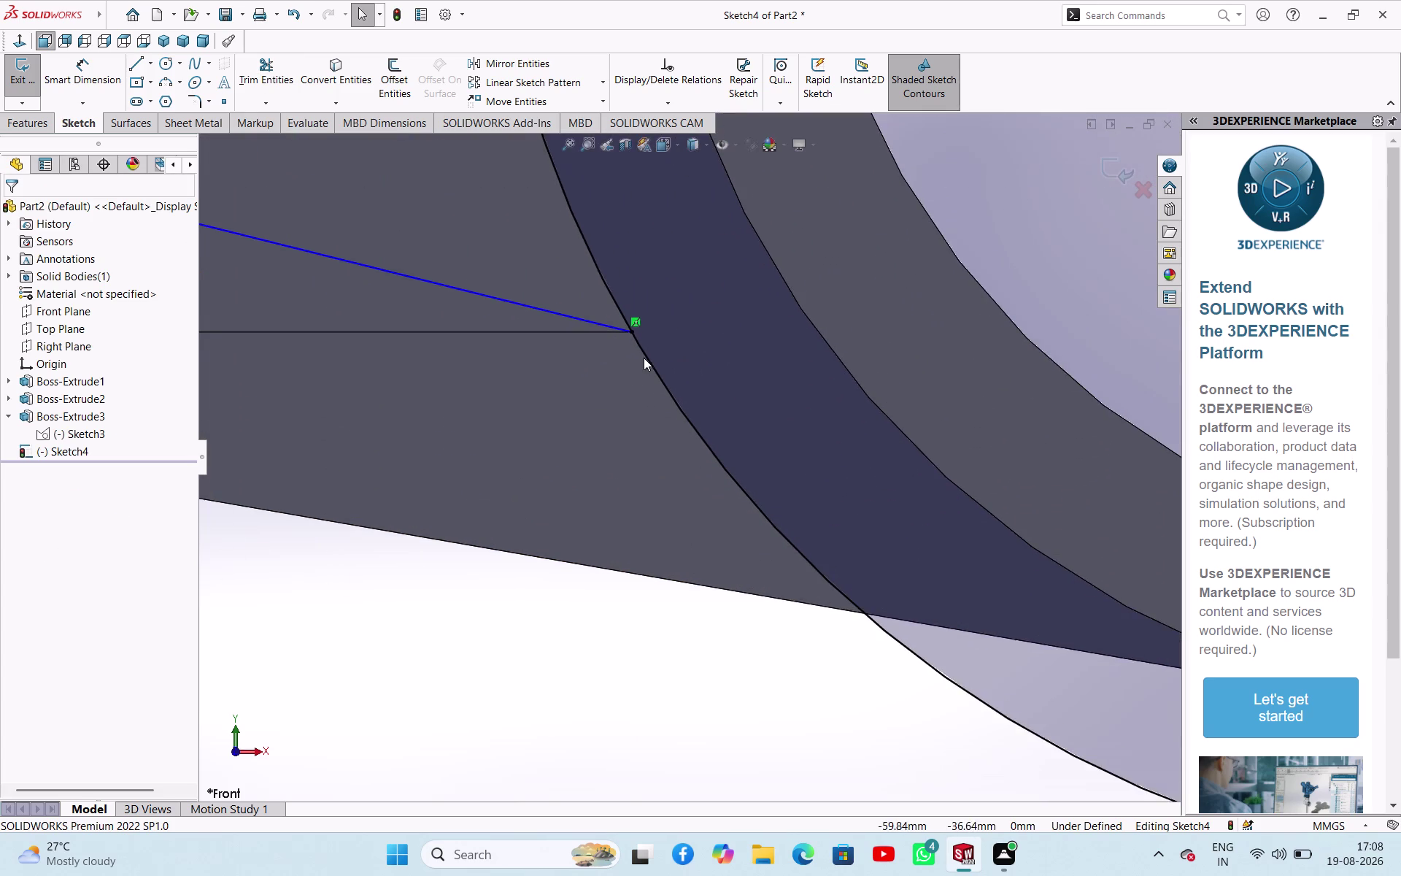
scroll(down, 3)
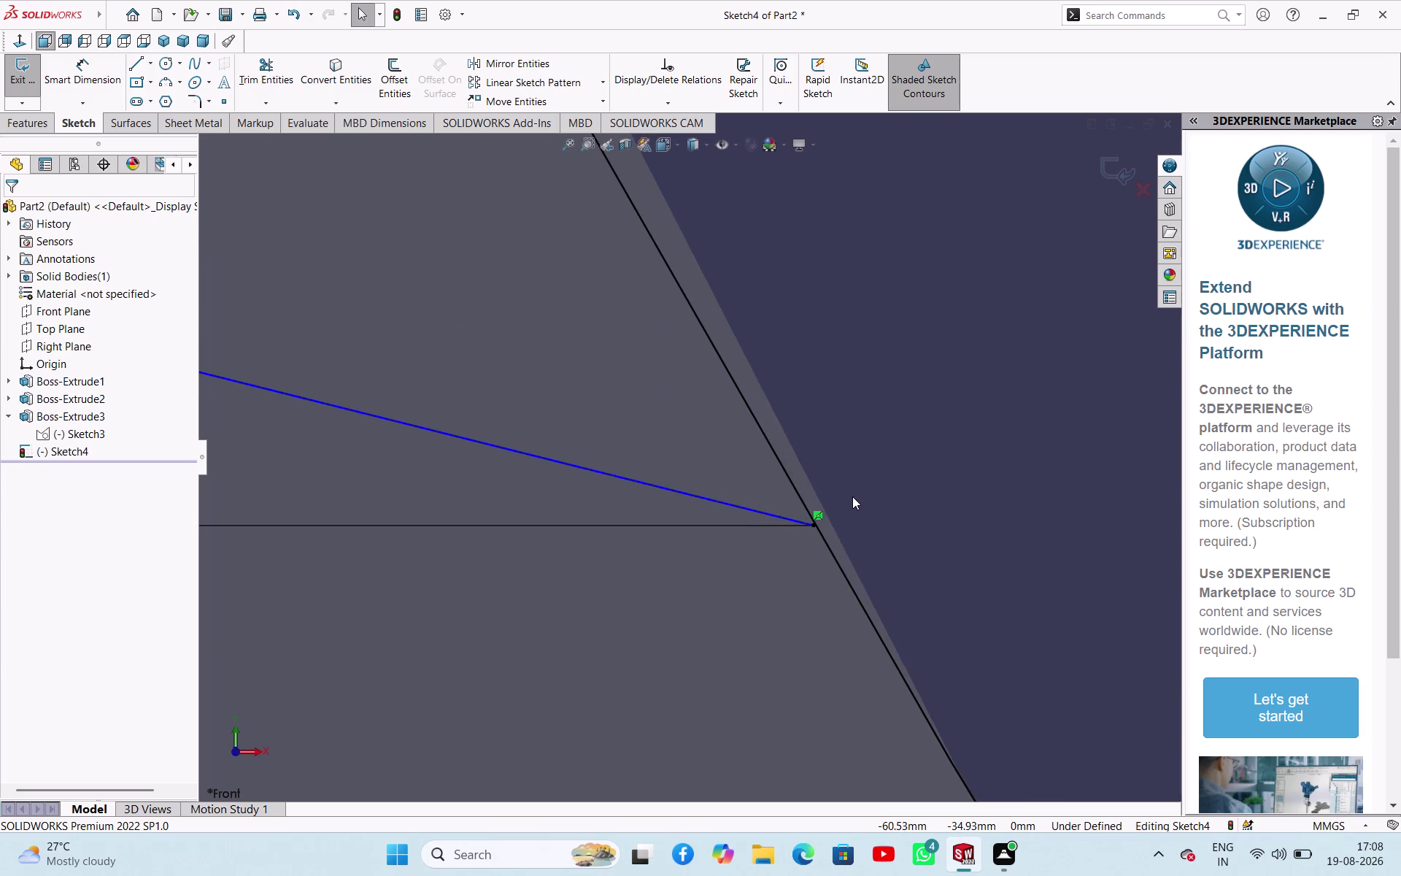
scroll(up, 3)
scroll(up, 3)
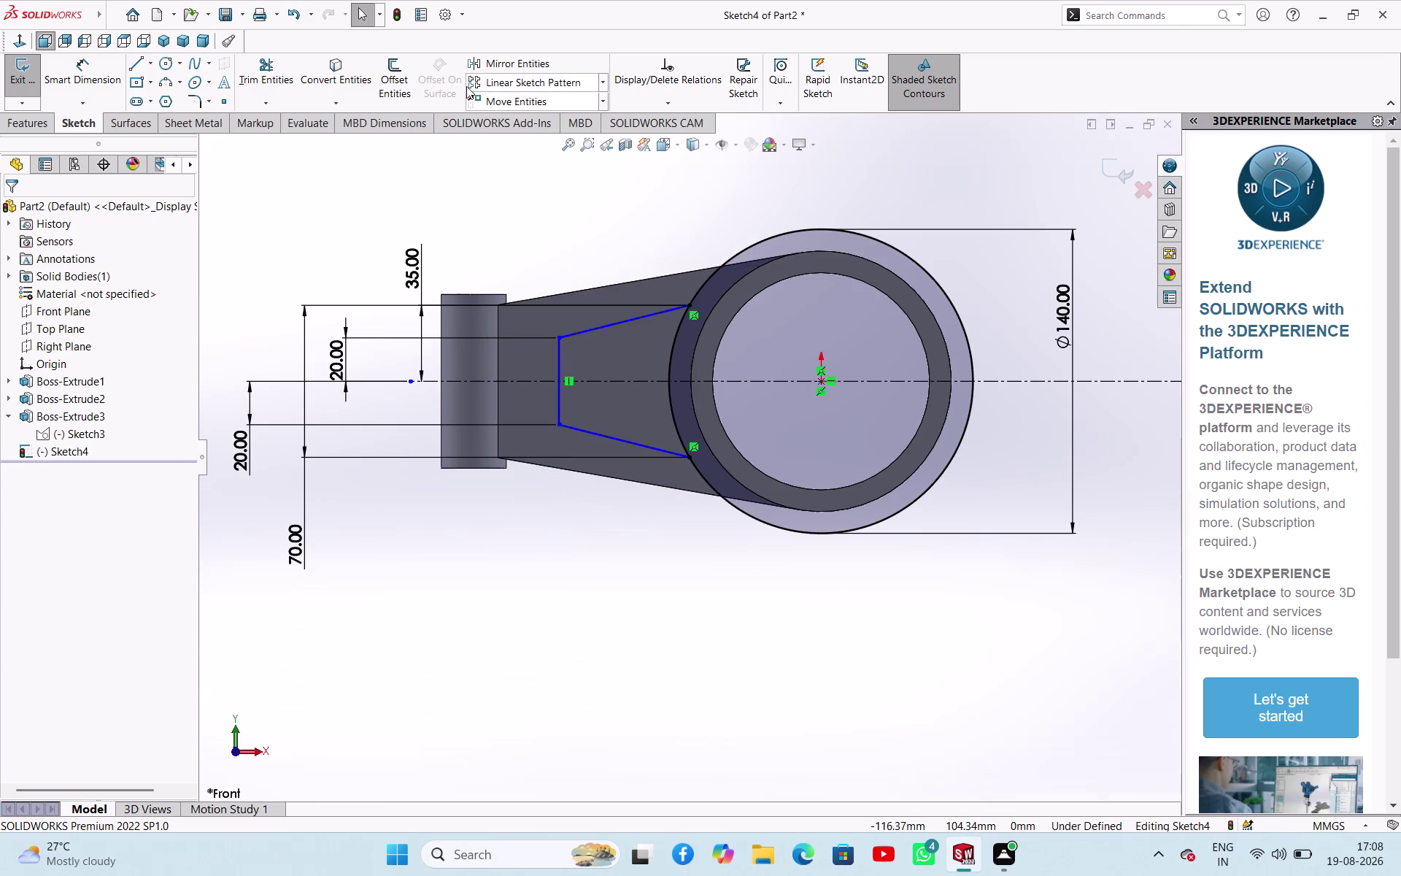
click(278, 82)
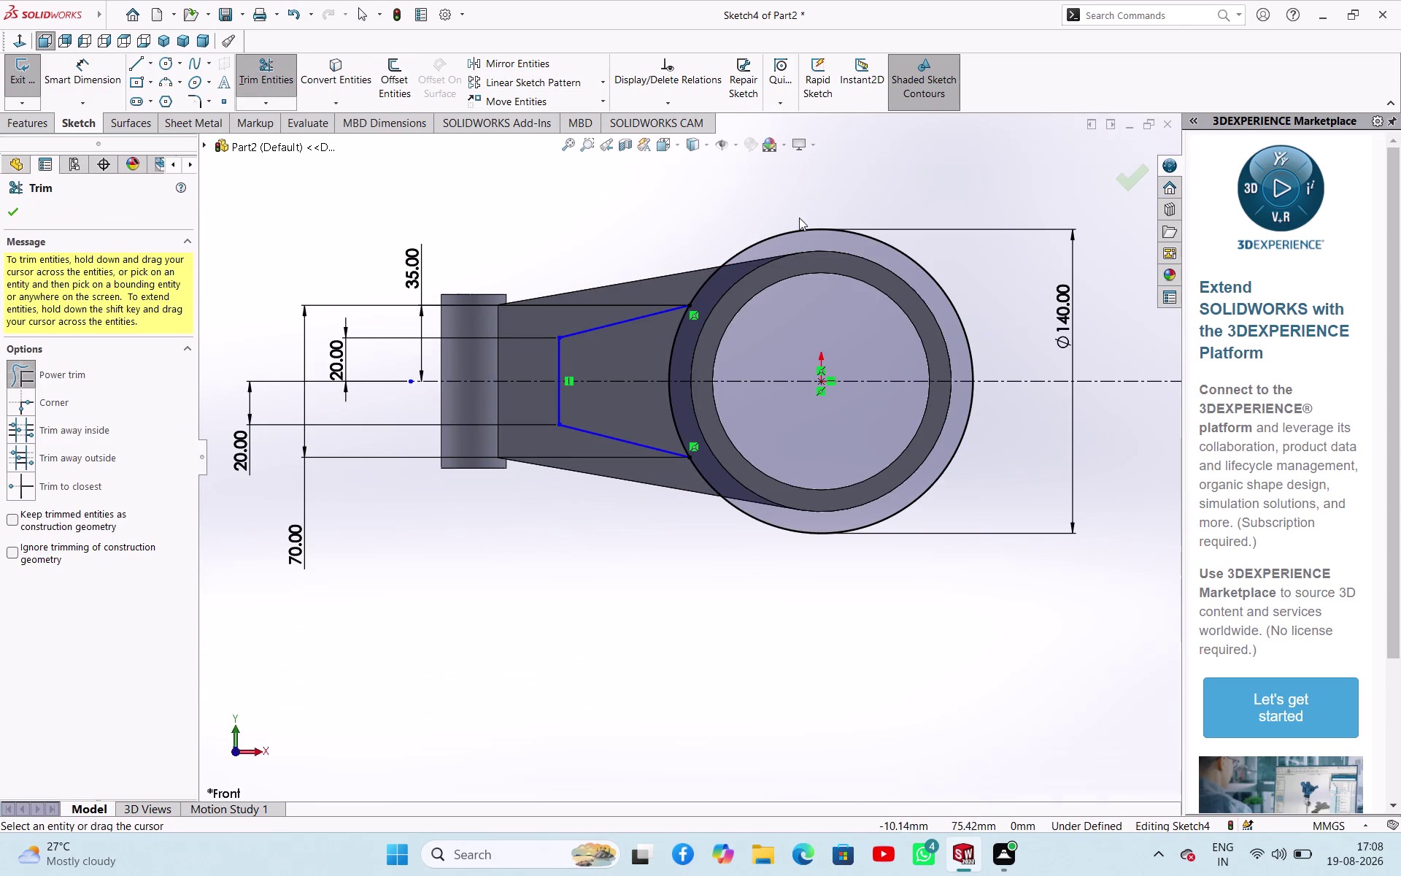
click(794, 231)
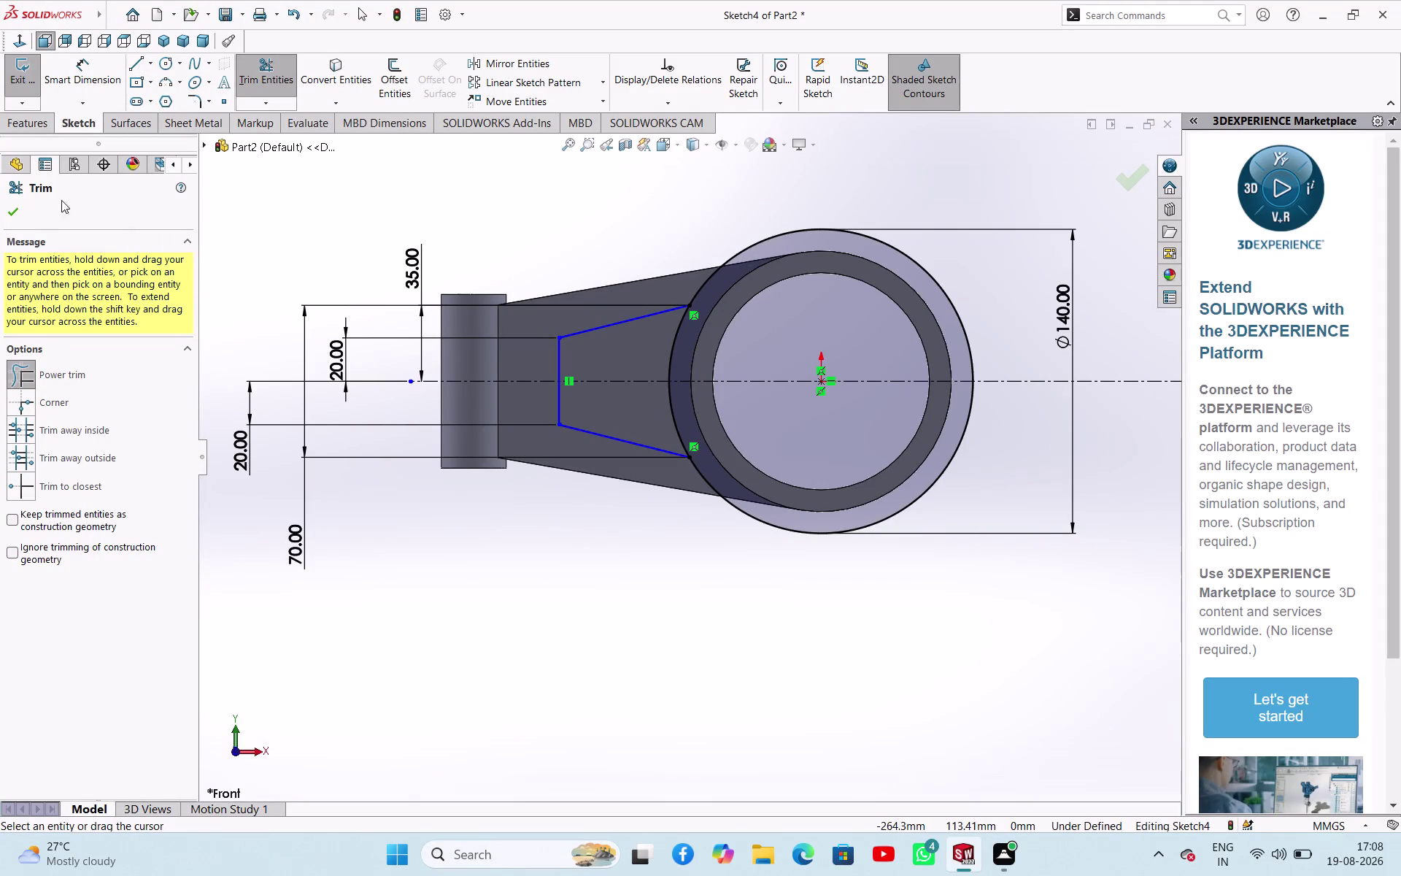
click(10, 218)
key(Escape)
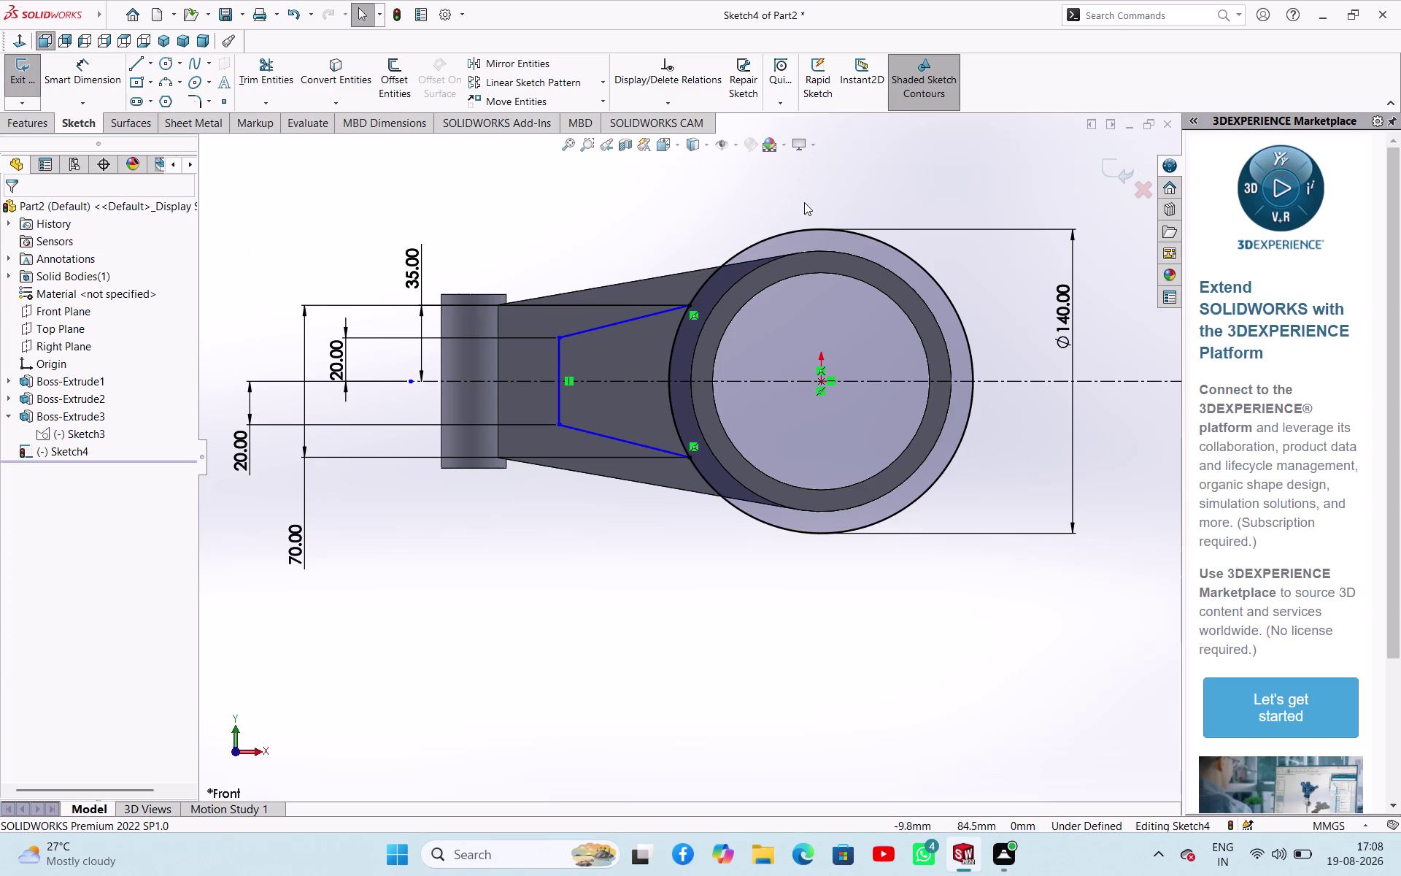
Delete the Ø140 circle, confirming removal despite its attached dimension.
click(784, 234)
key(Delete)
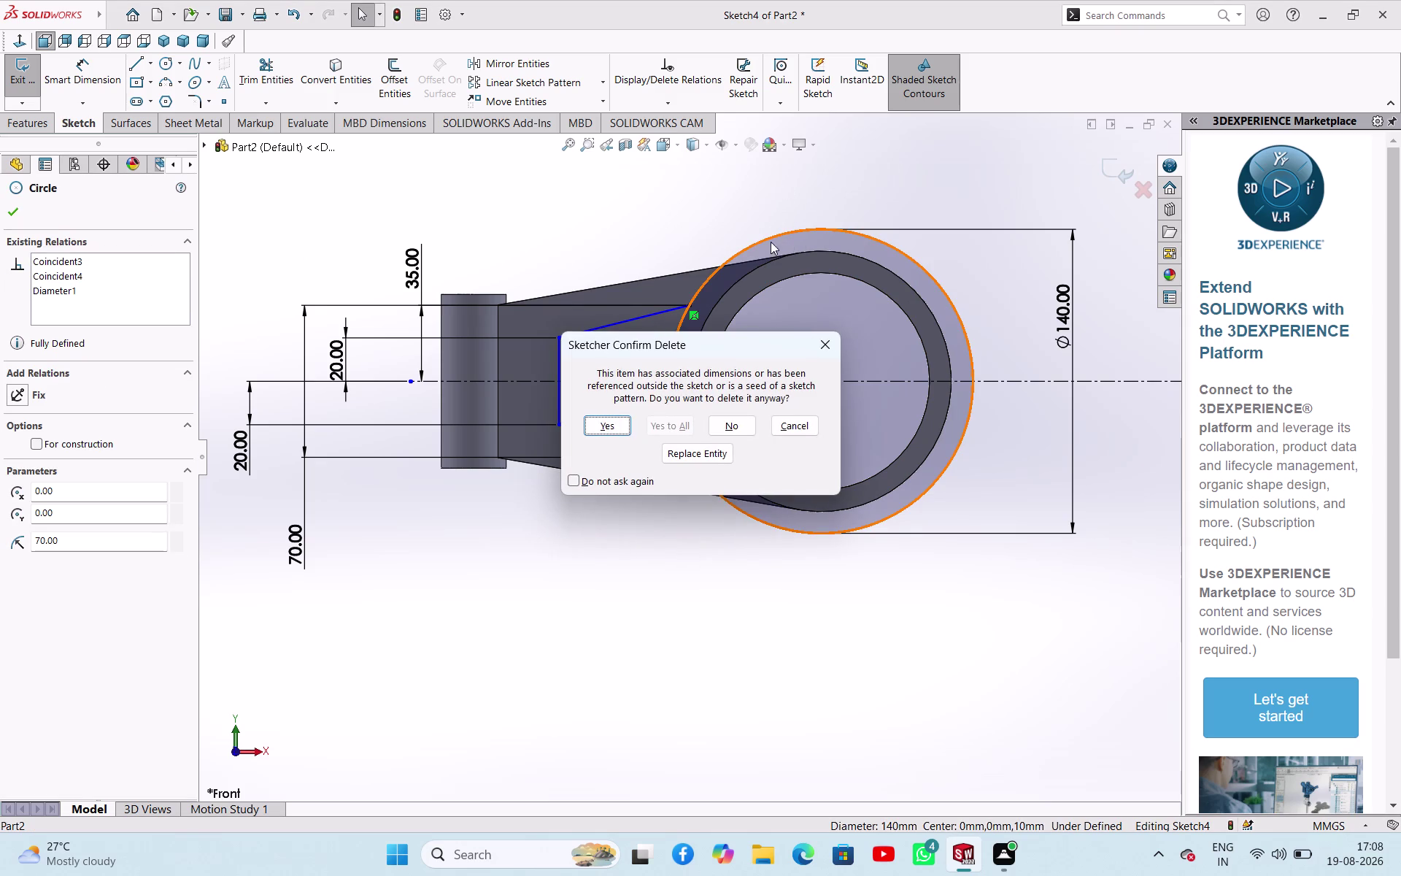
click(600, 421)
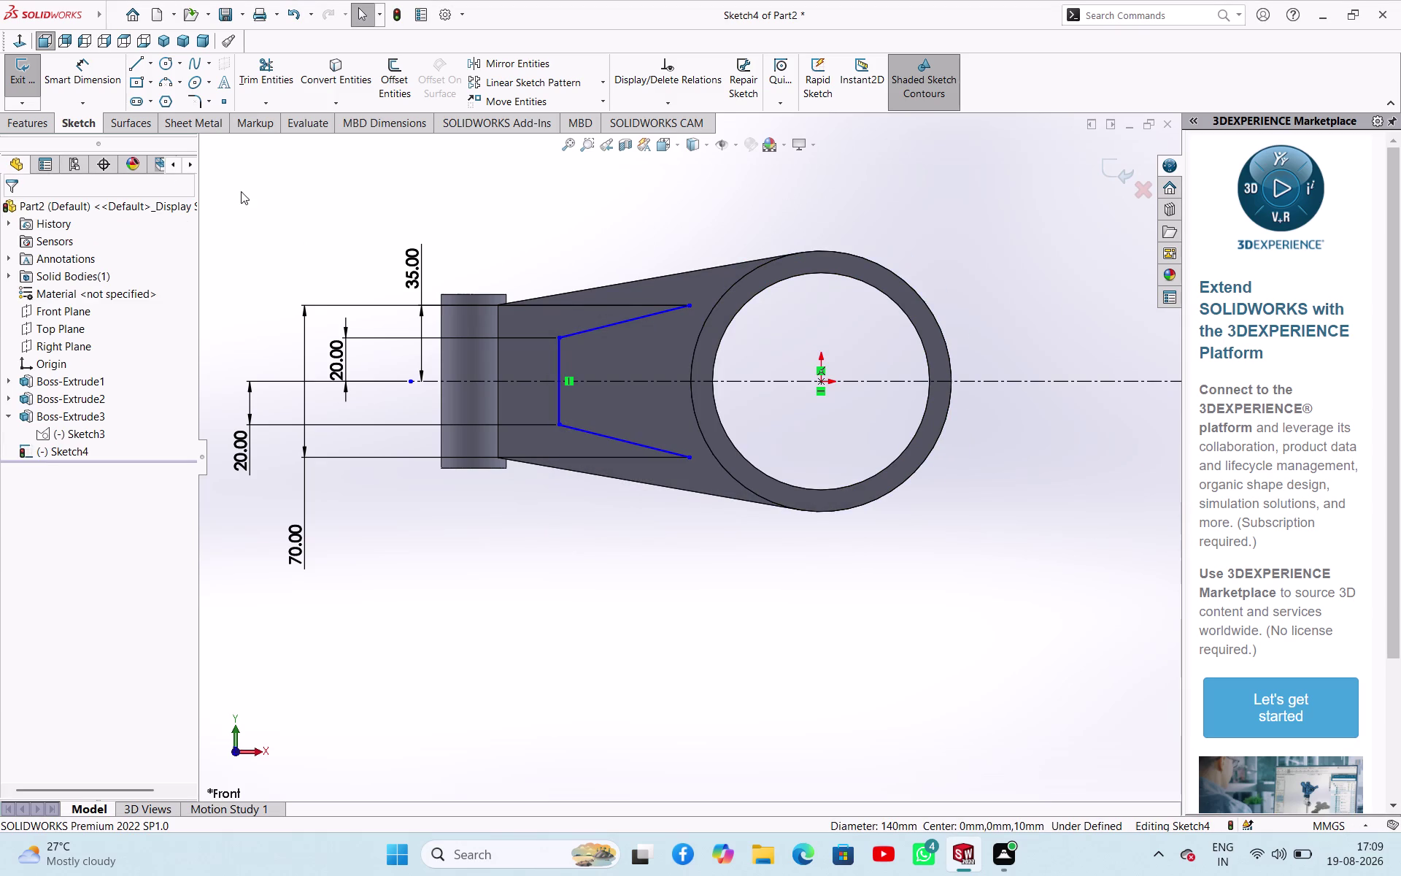
click(169, 90)
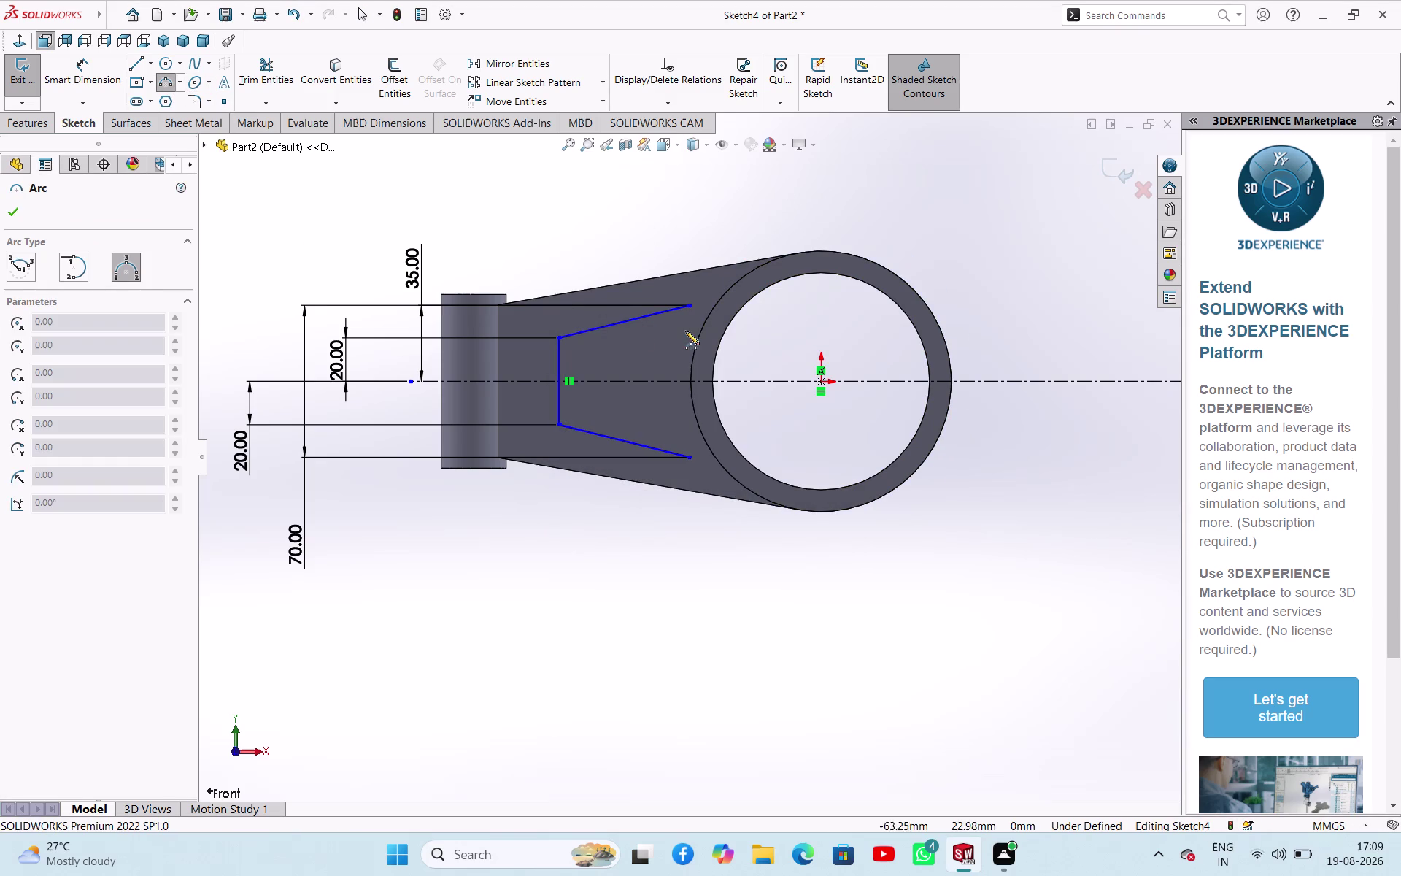
Draw a three-point arc joining the upper and lower tapered line ends.
click(689, 306)
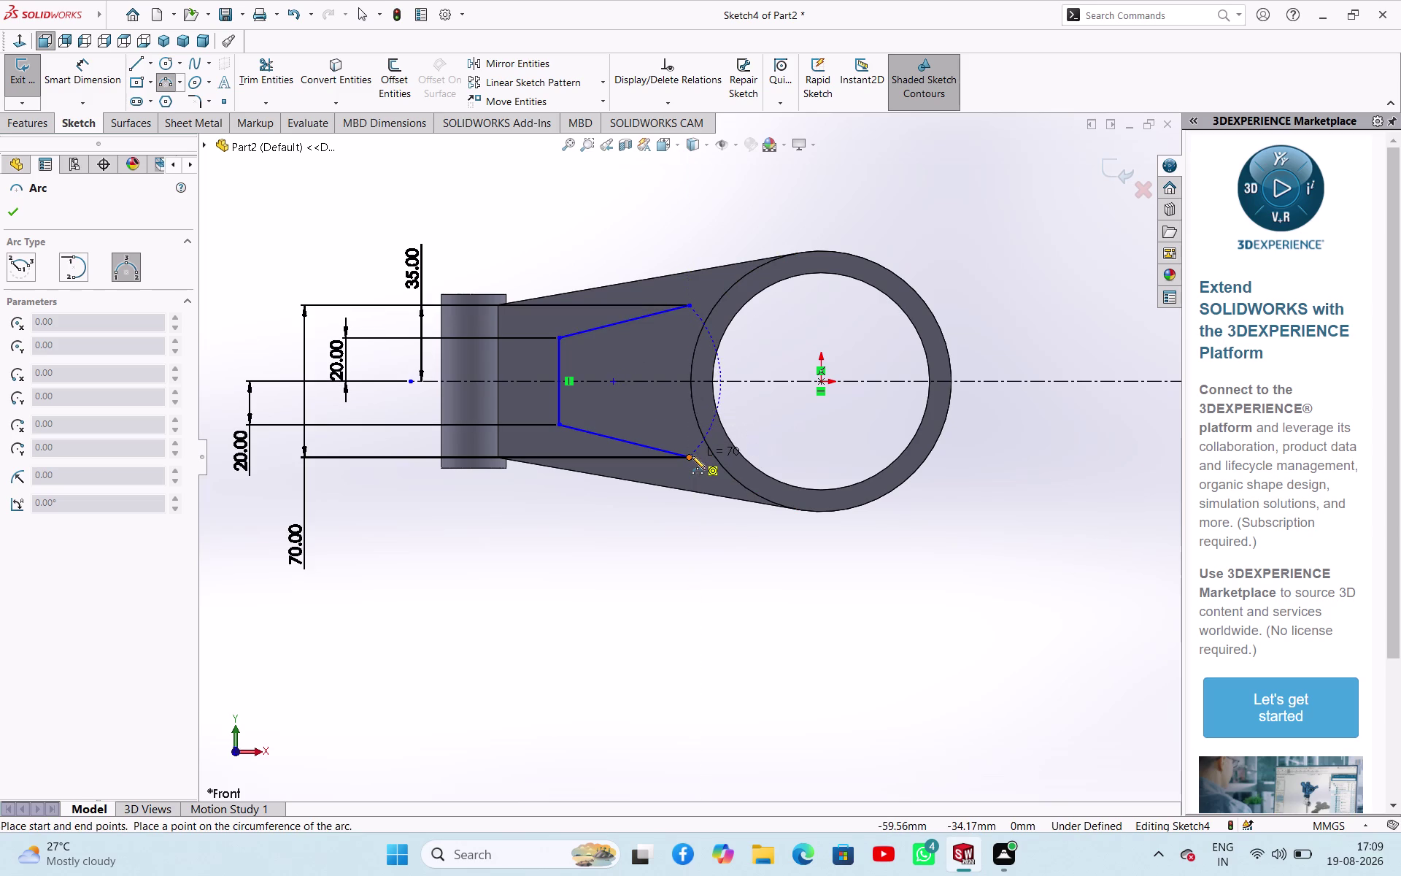
click(692, 455)
click(669, 414)
right_click(591, 647)
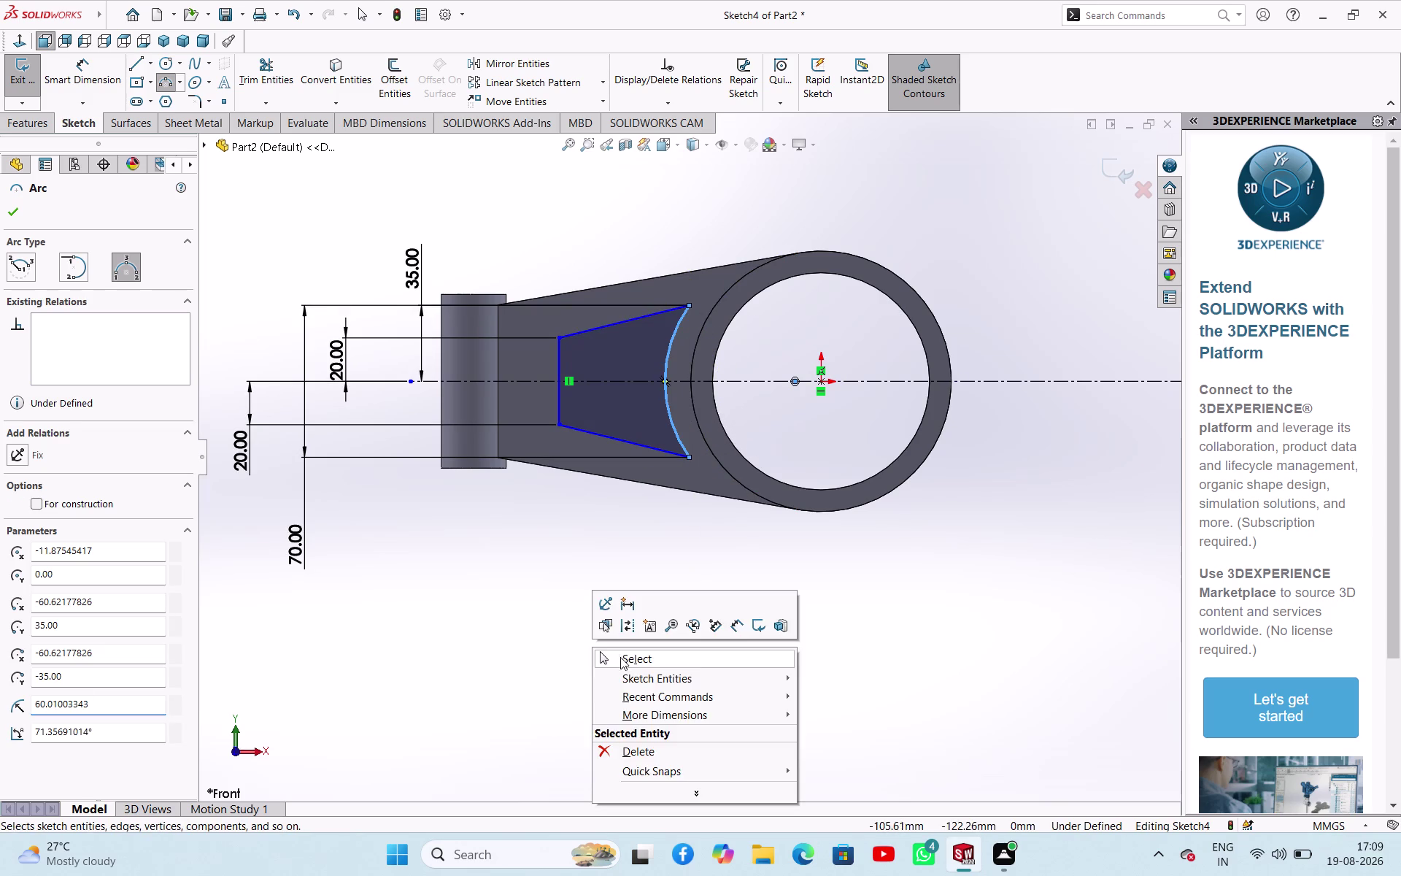
click(624, 658)
Dimension the new closing arc to radius 70 mm.
right_drag(627, 660, 657, 511)
click(676, 433)
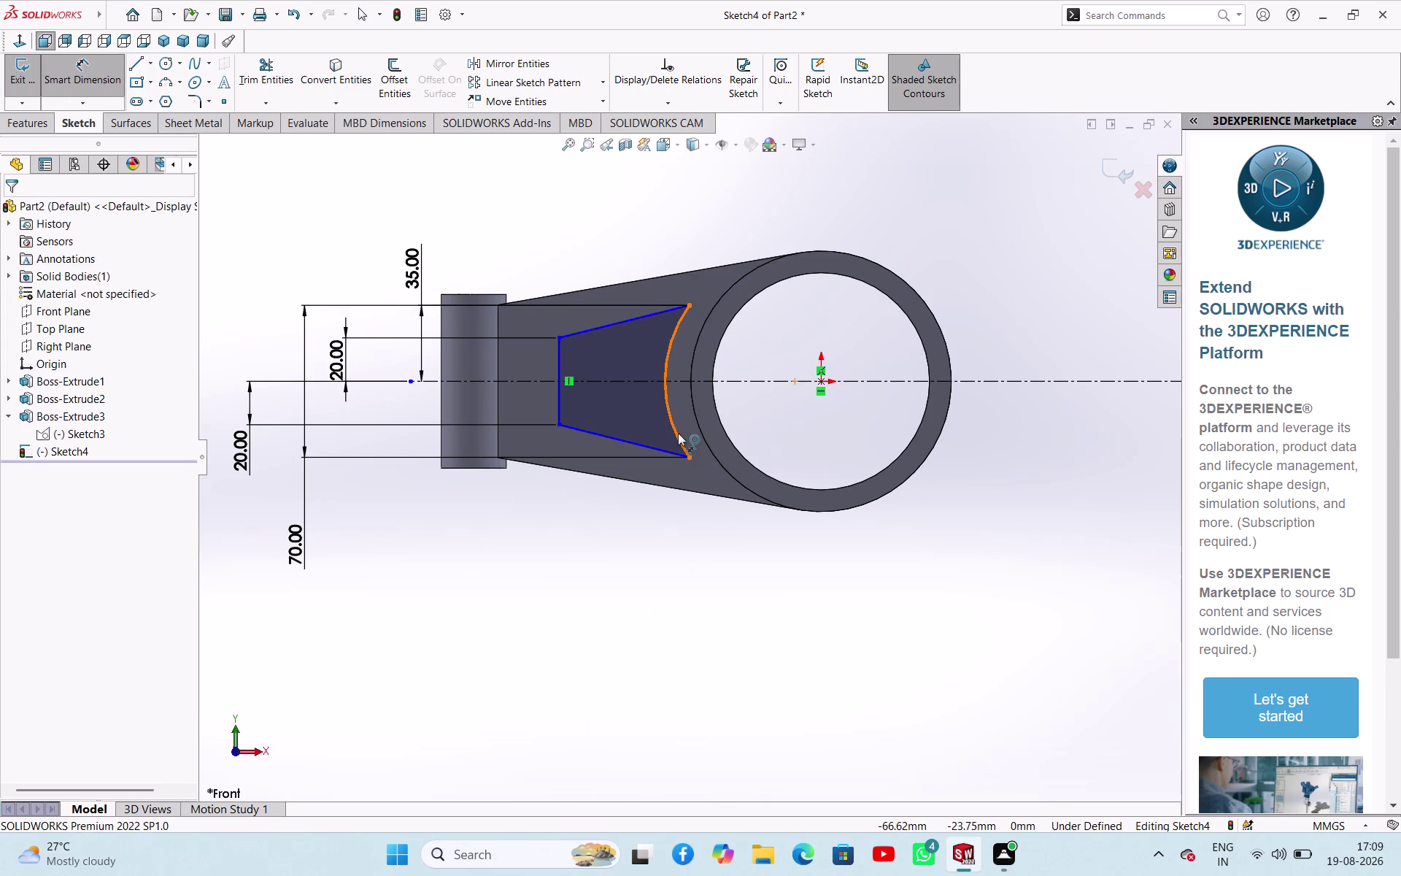
click(732, 364)
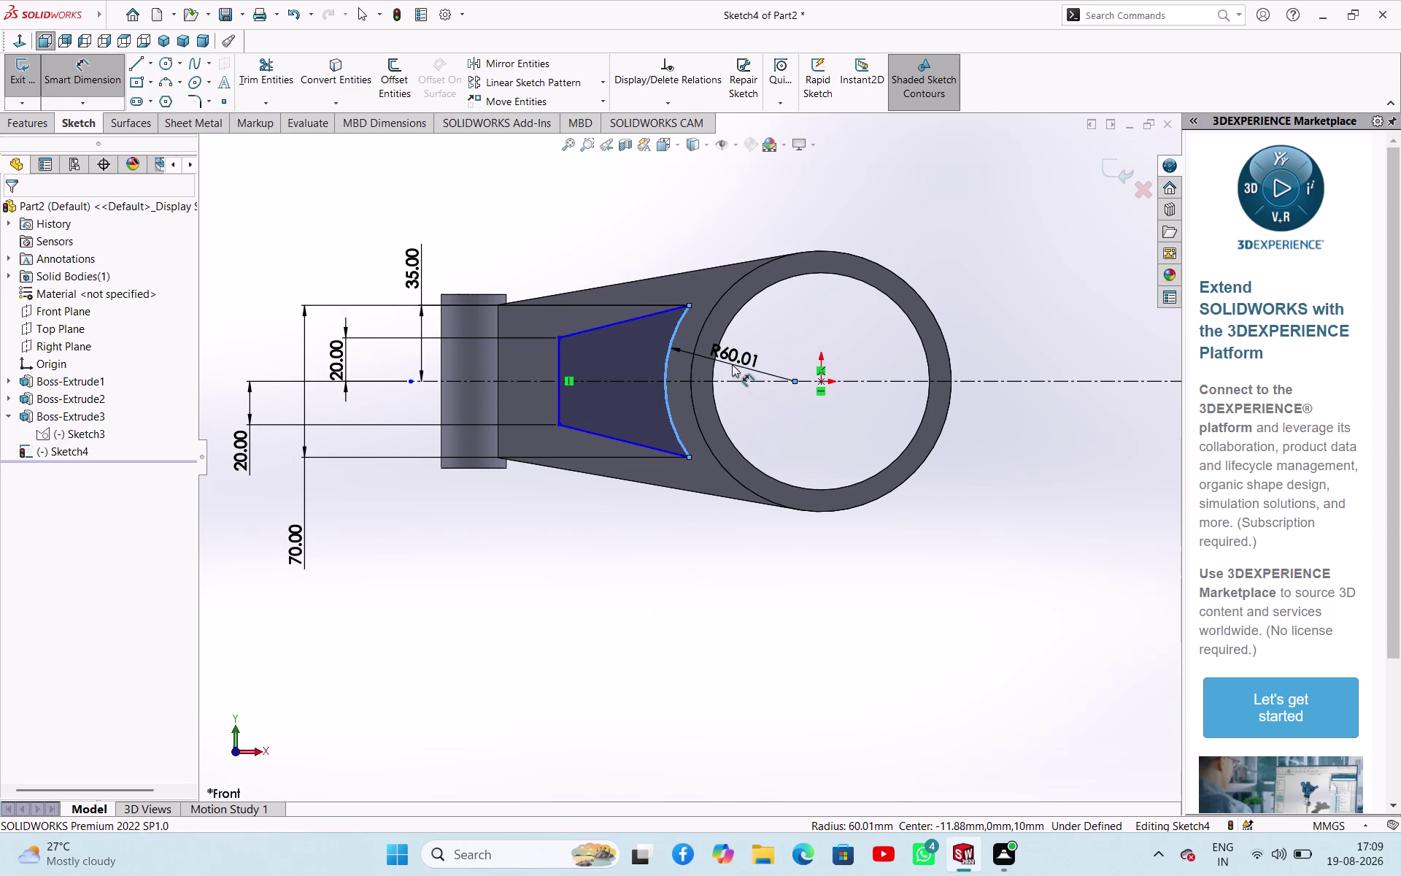
text(70)
key(Return)
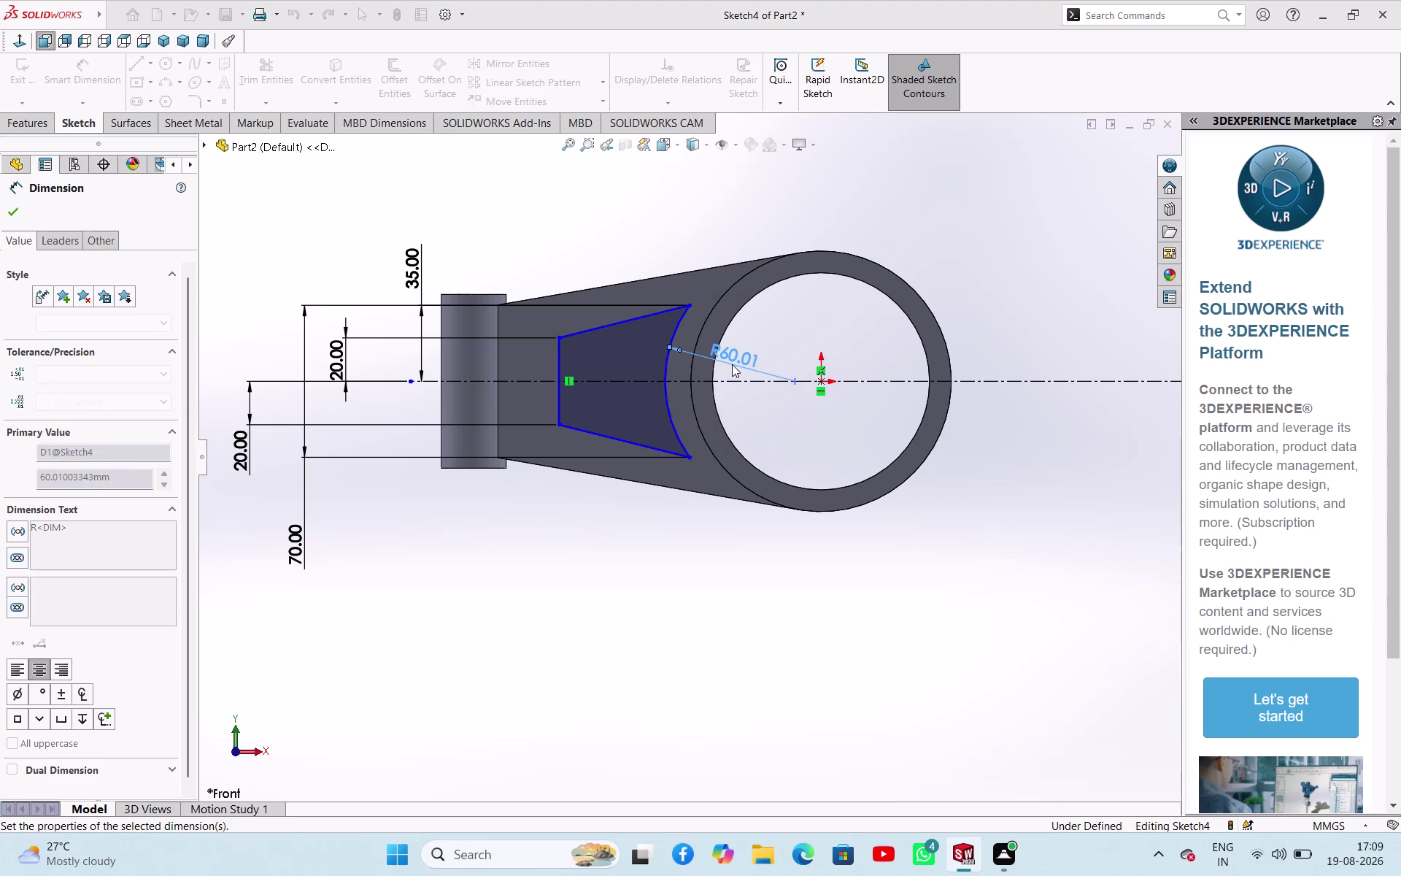
right_click(622, 560)
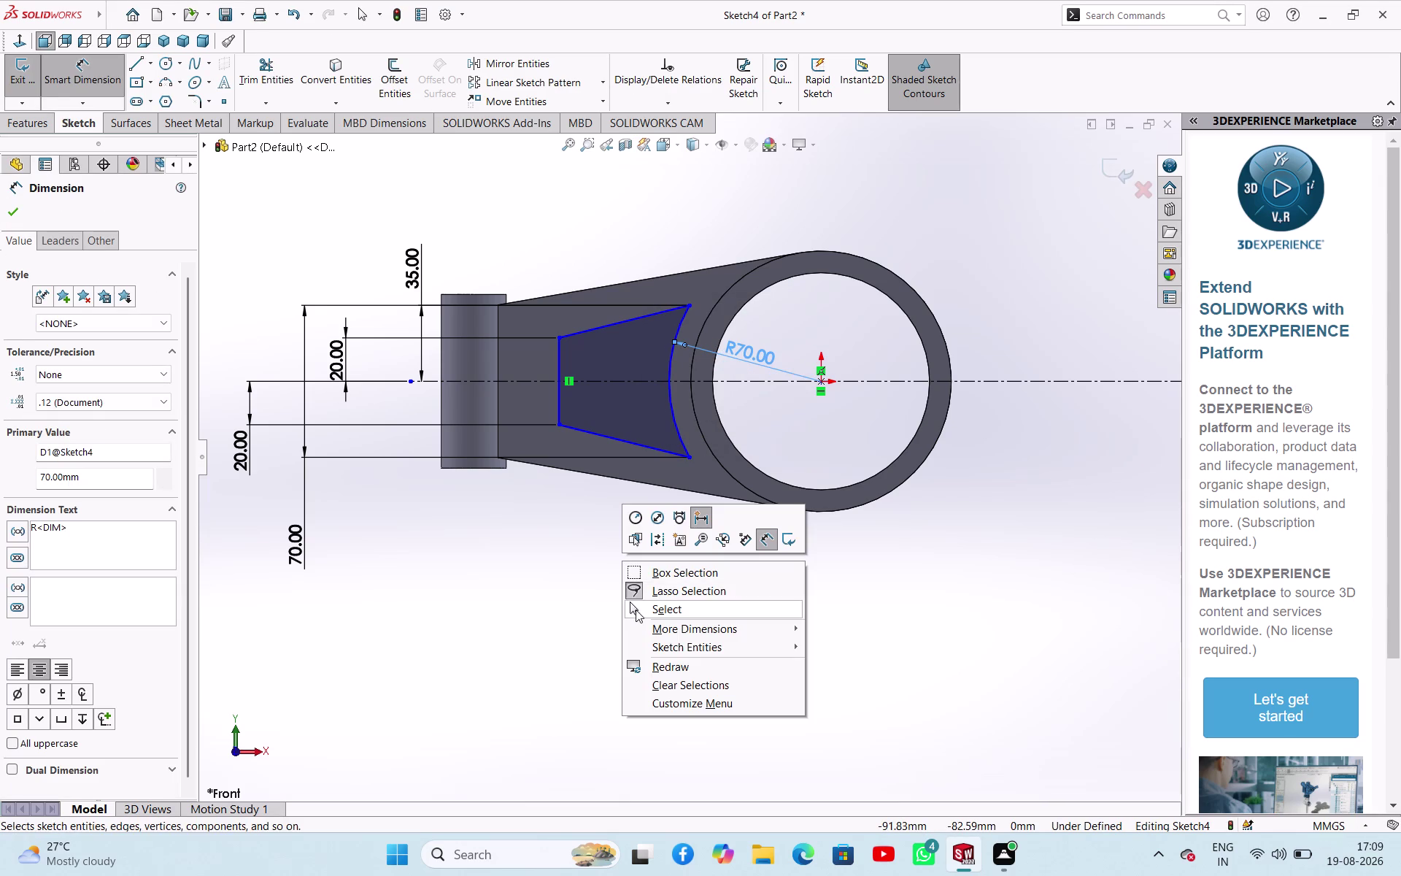
click(634, 609)
right_drag(526, 621, 553, 539)
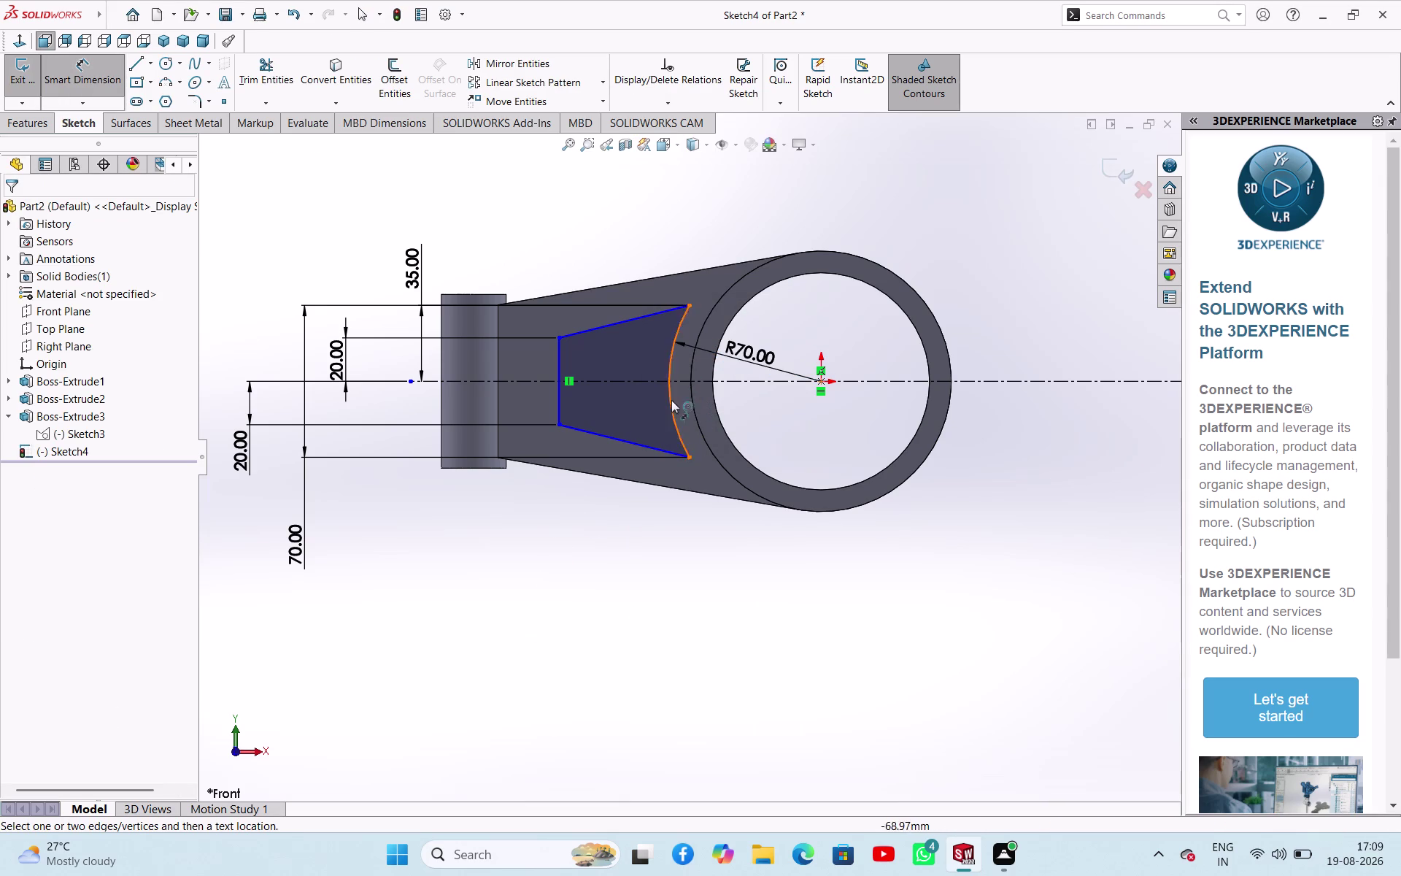
key(Escape)
key(Escape)
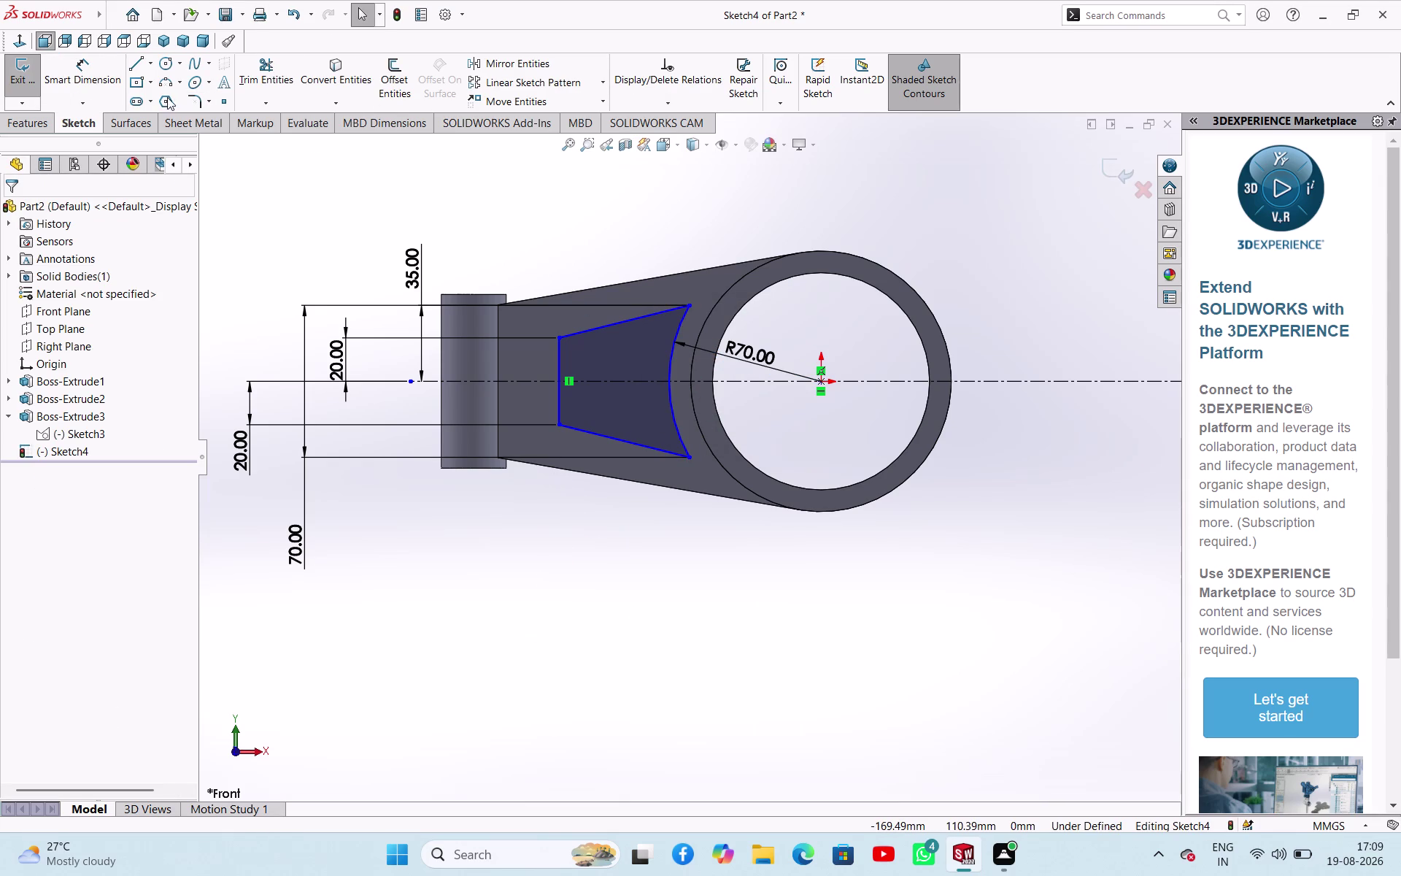
click(161, 82)
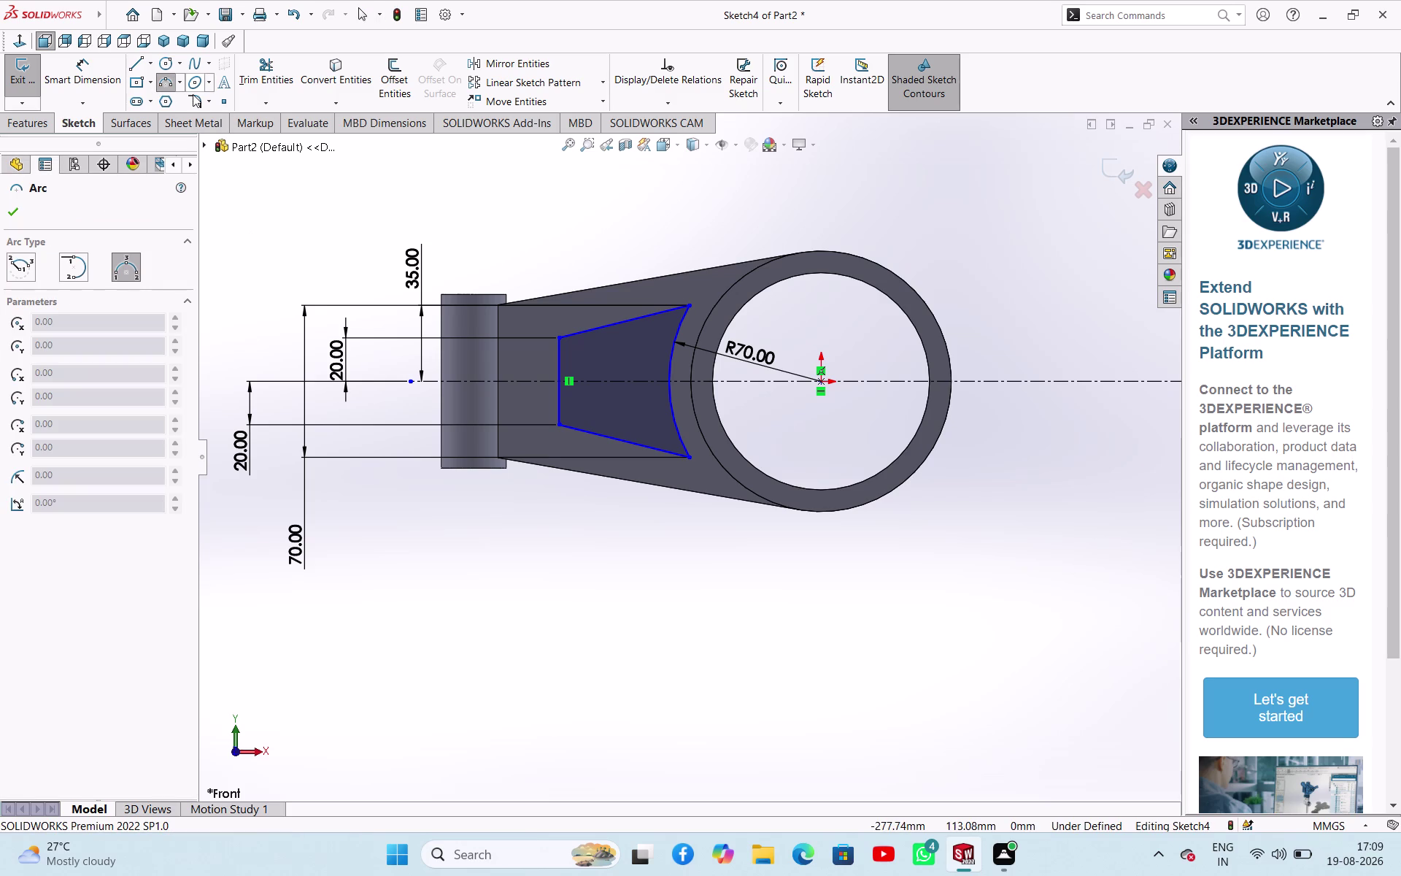
Add 5 mm sketch fillets at the top-right, bottom-right, bottom-left and top-left corners.
click(190, 106)
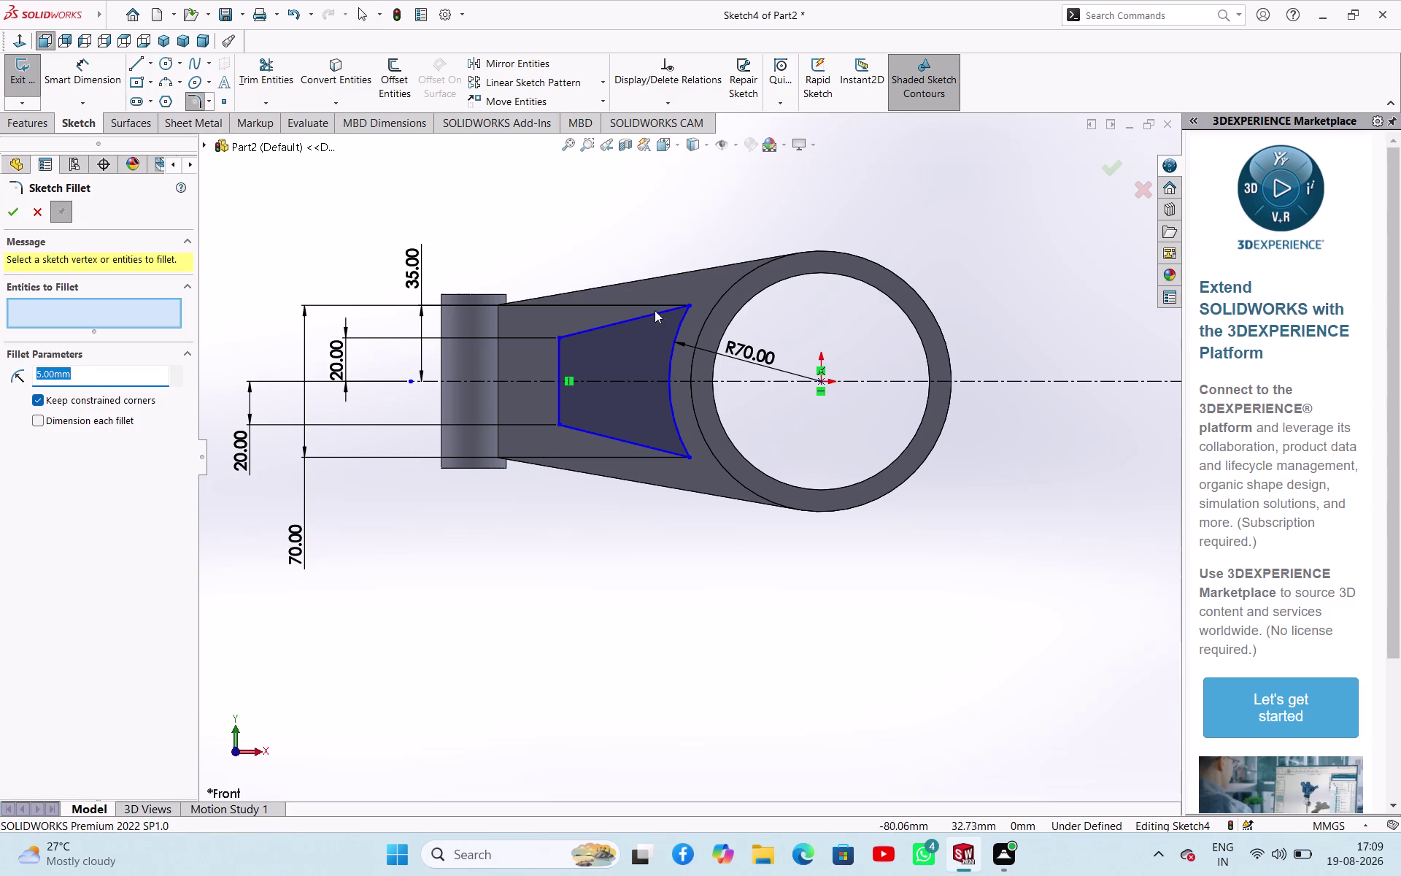
click(663, 310)
click(680, 319)
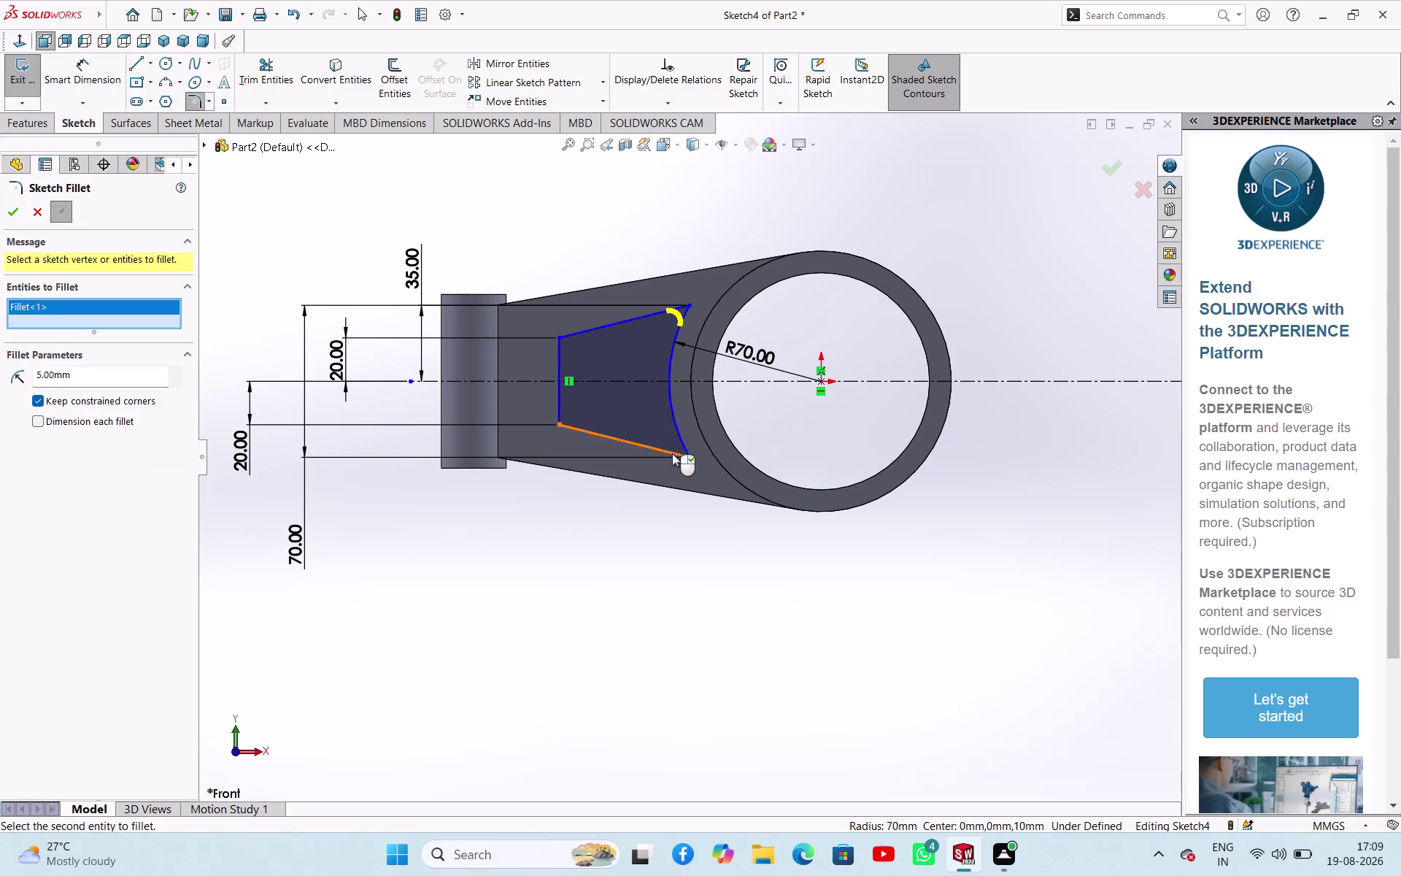
click(685, 446)
click(672, 450)
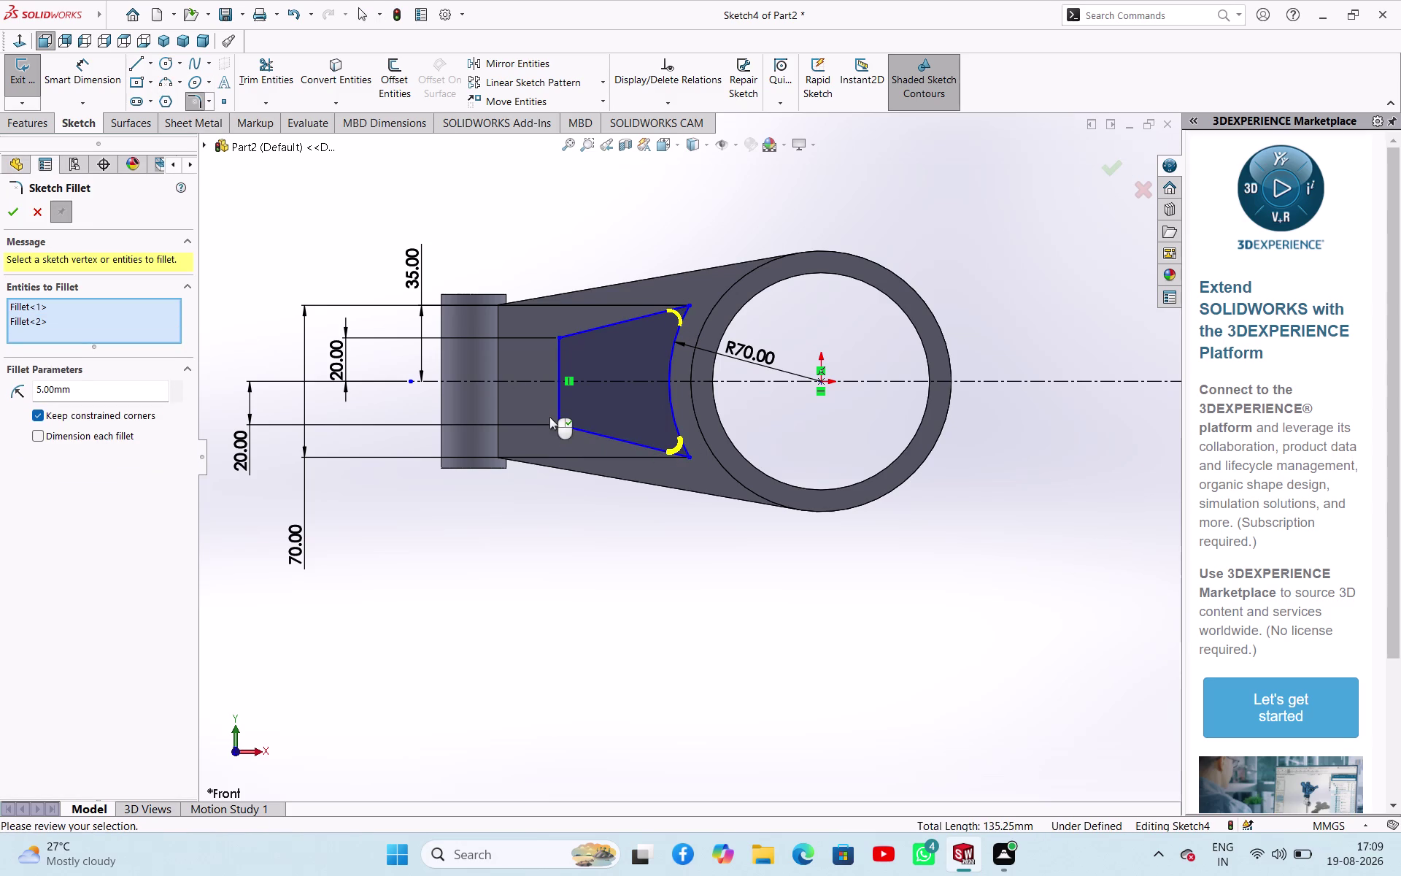
click(556, 408)
click(574, 428)
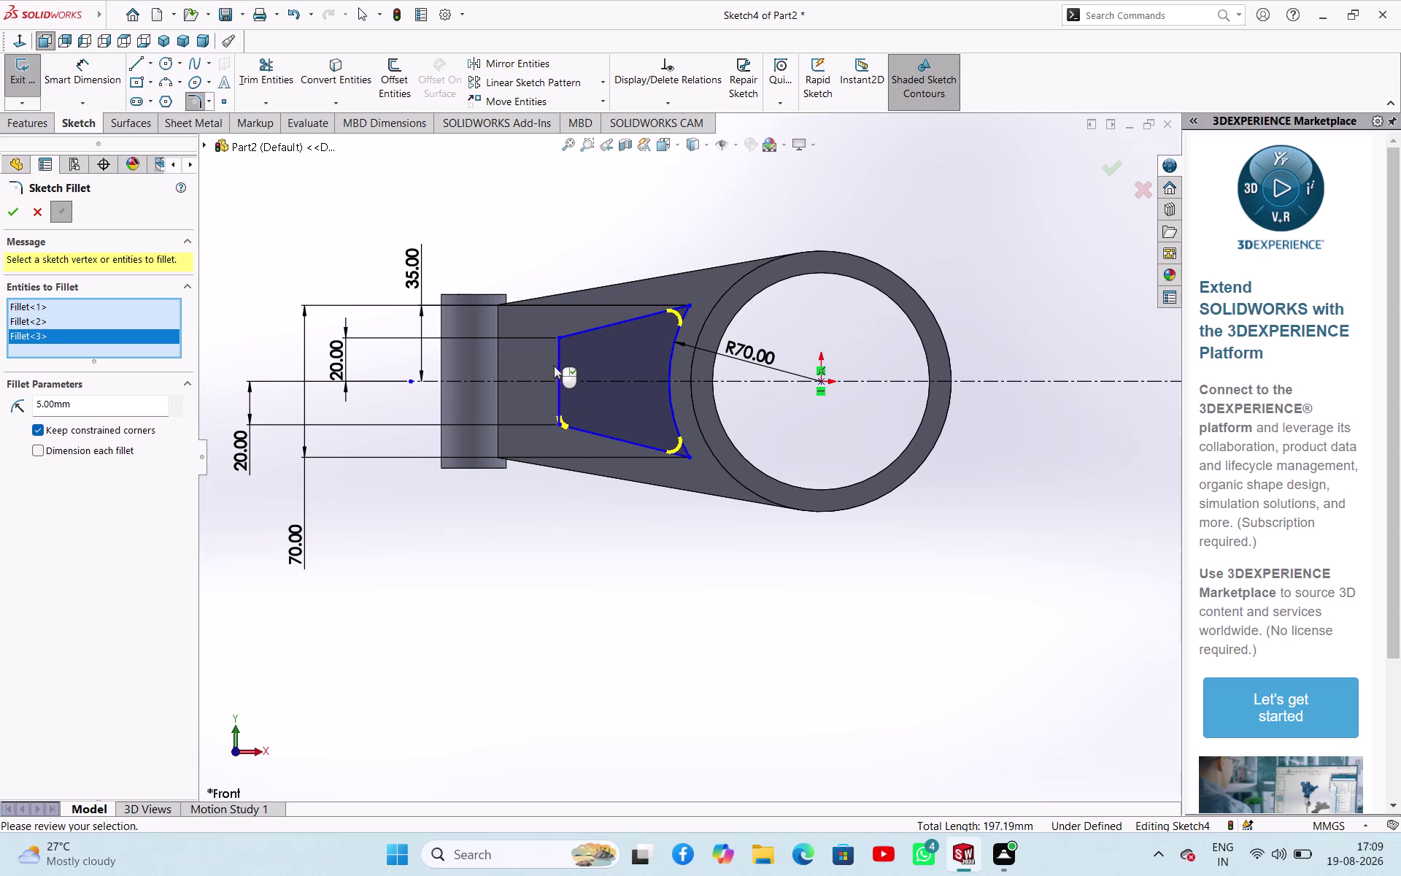
click(557, 349)
click(569, 336)
right_click(536, 217)
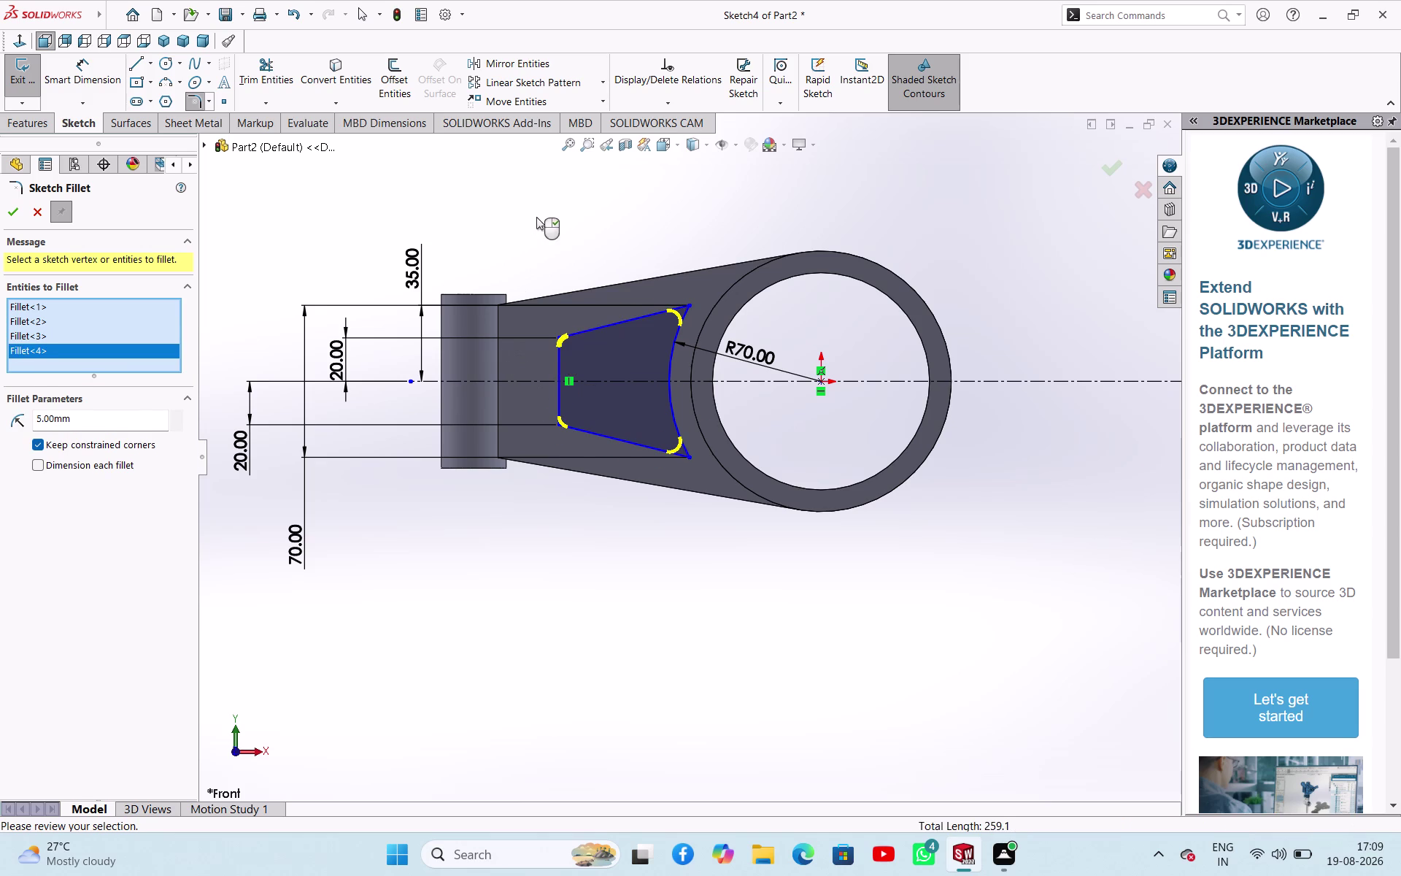
right_drag(575, 253, 596, 169)
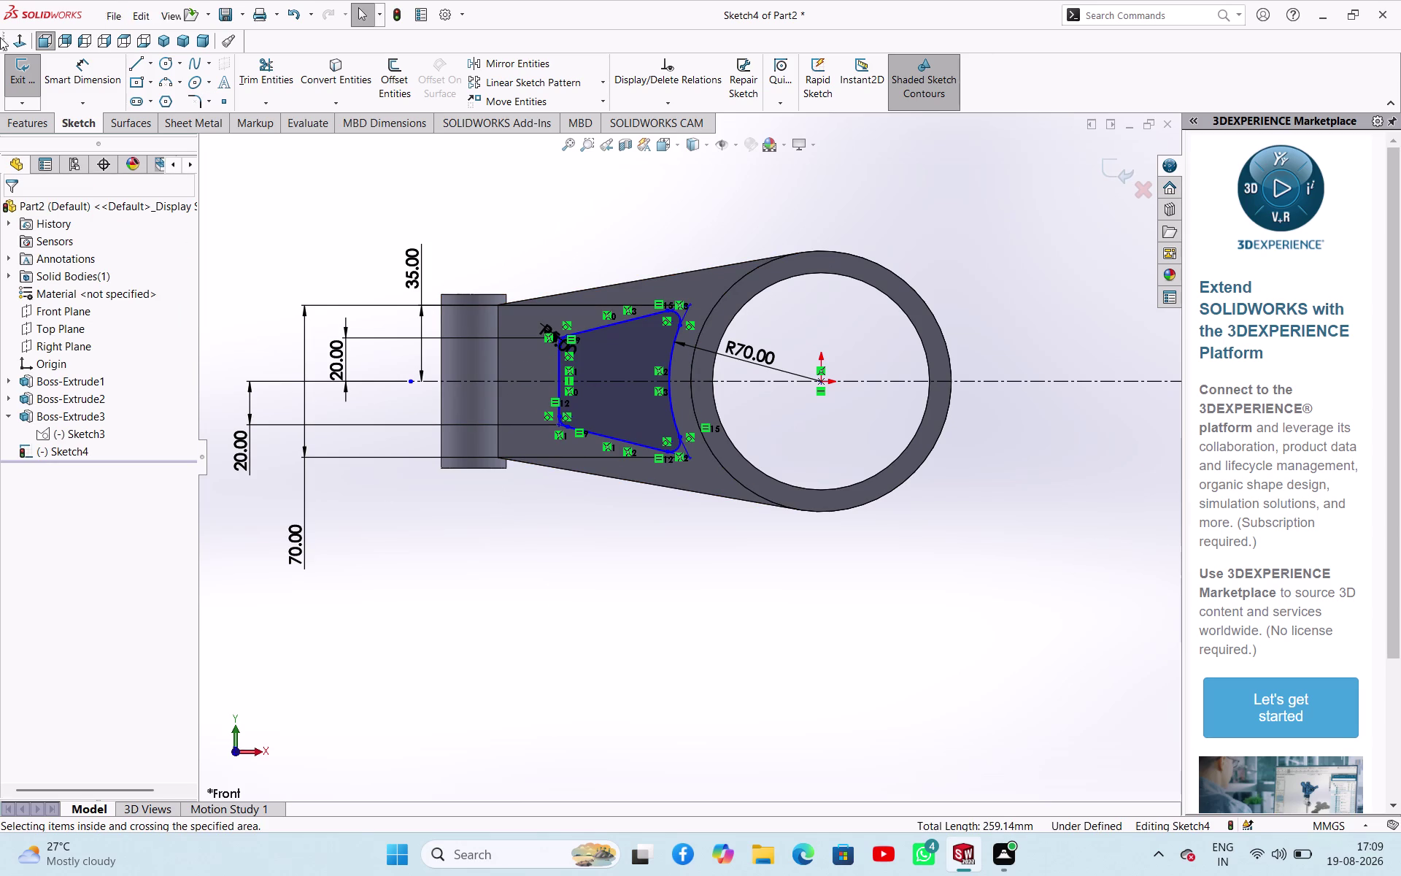
Dimension the cut-out's left line 10 mm from the small-end boss edge.
click(80, 70)
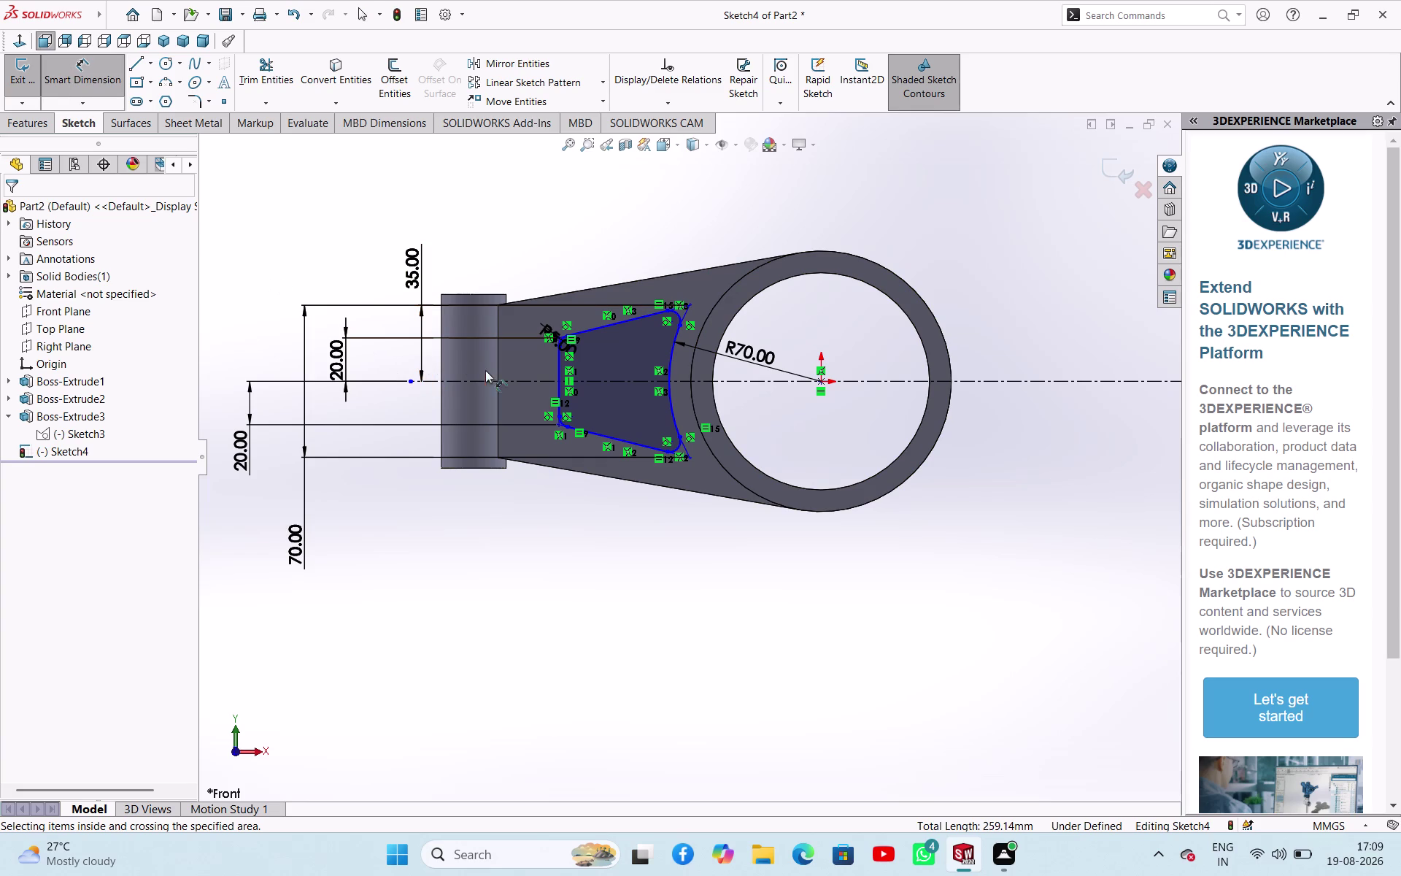
click(497, 372)
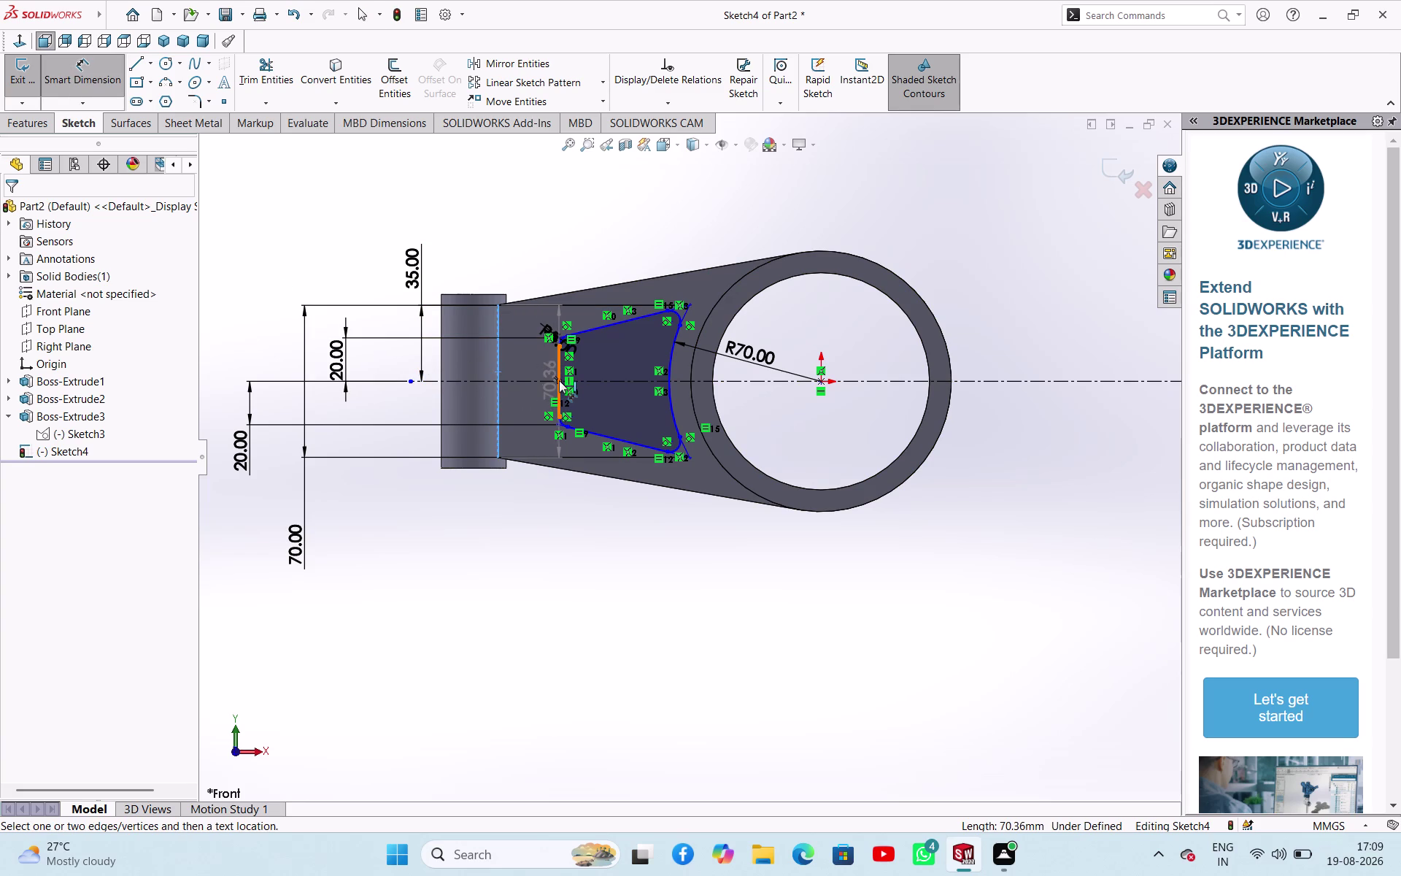
drag(559, 381, 558, 366)
click(530, 237)
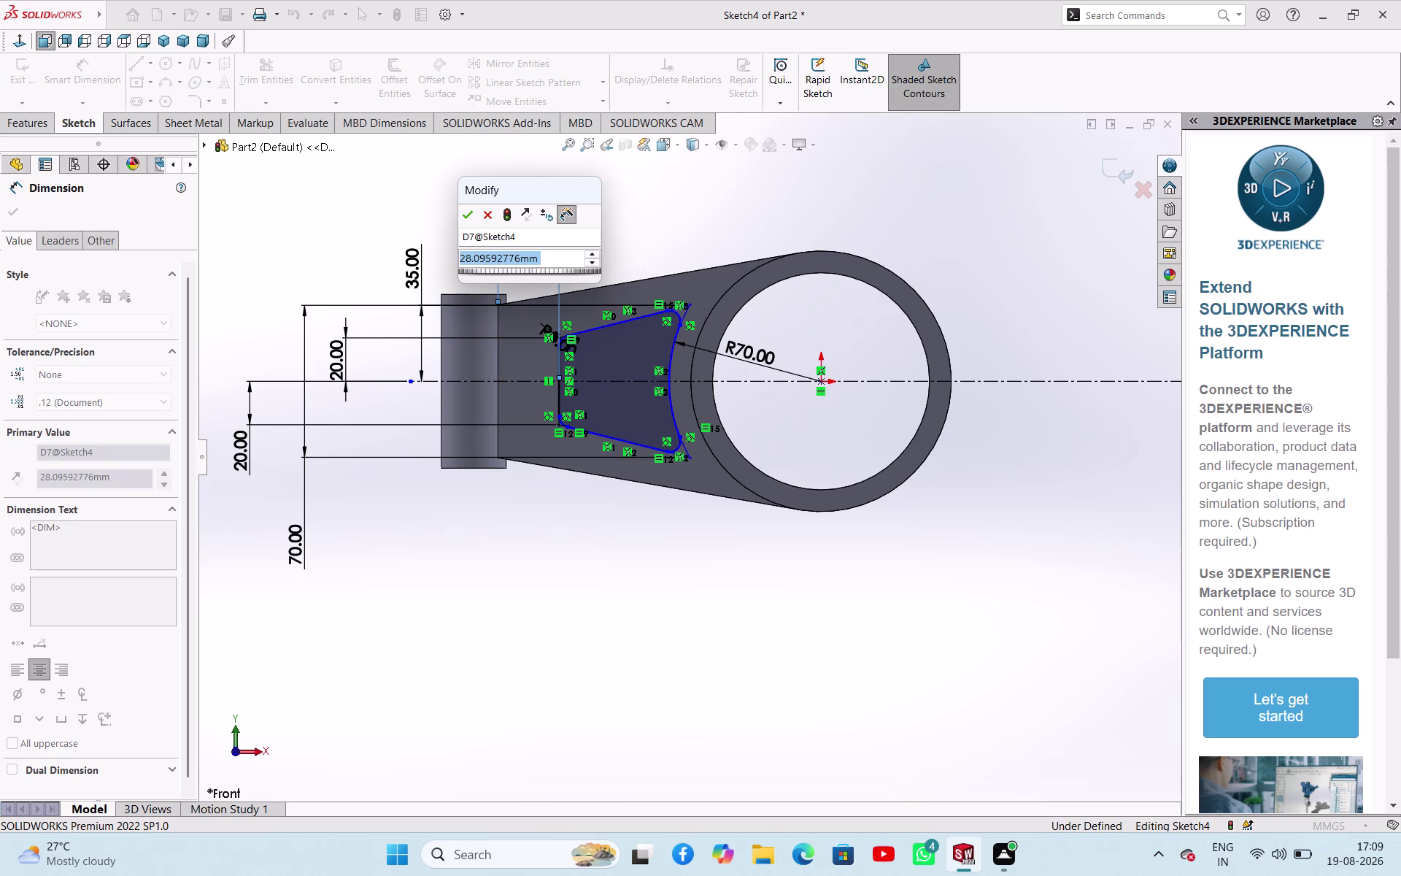
text(10)
key(Return)
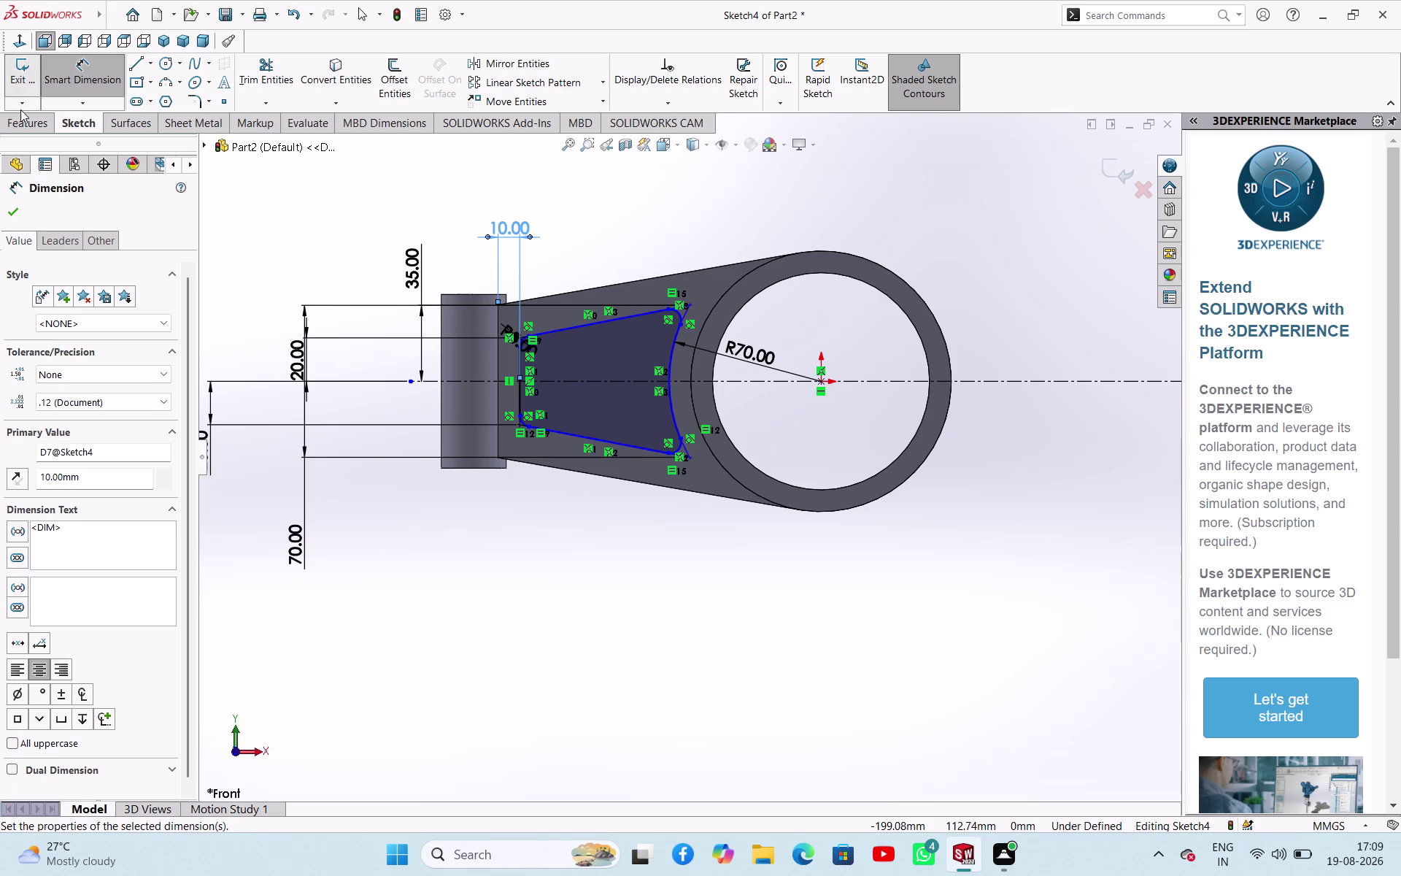
Exit the sketch and extrude-cut the filleted outline 105 mm mid-plane through the web.
click(27, 73)
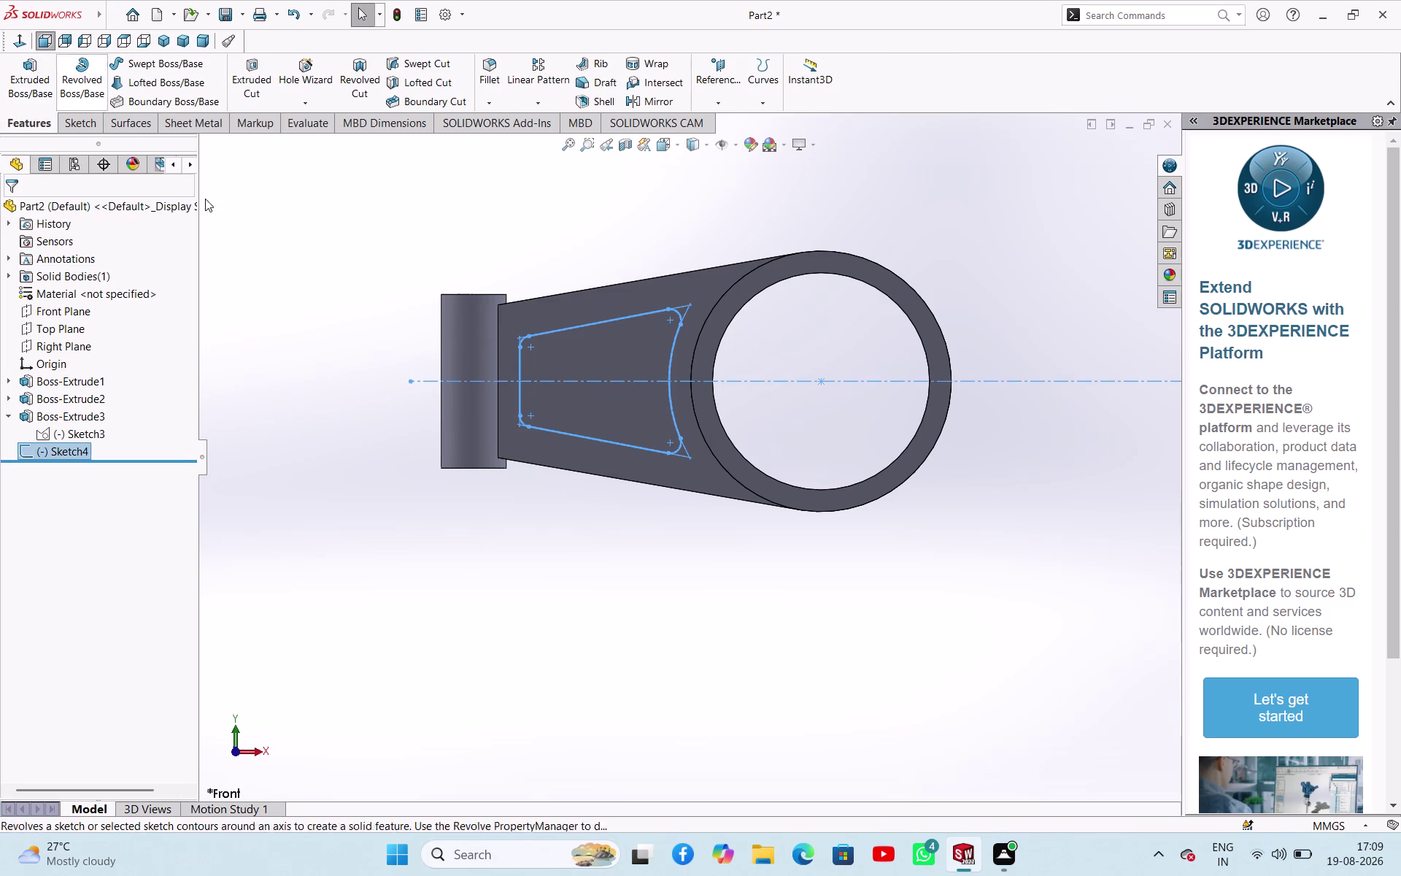
middle_drag(418, 291, 424, 152)
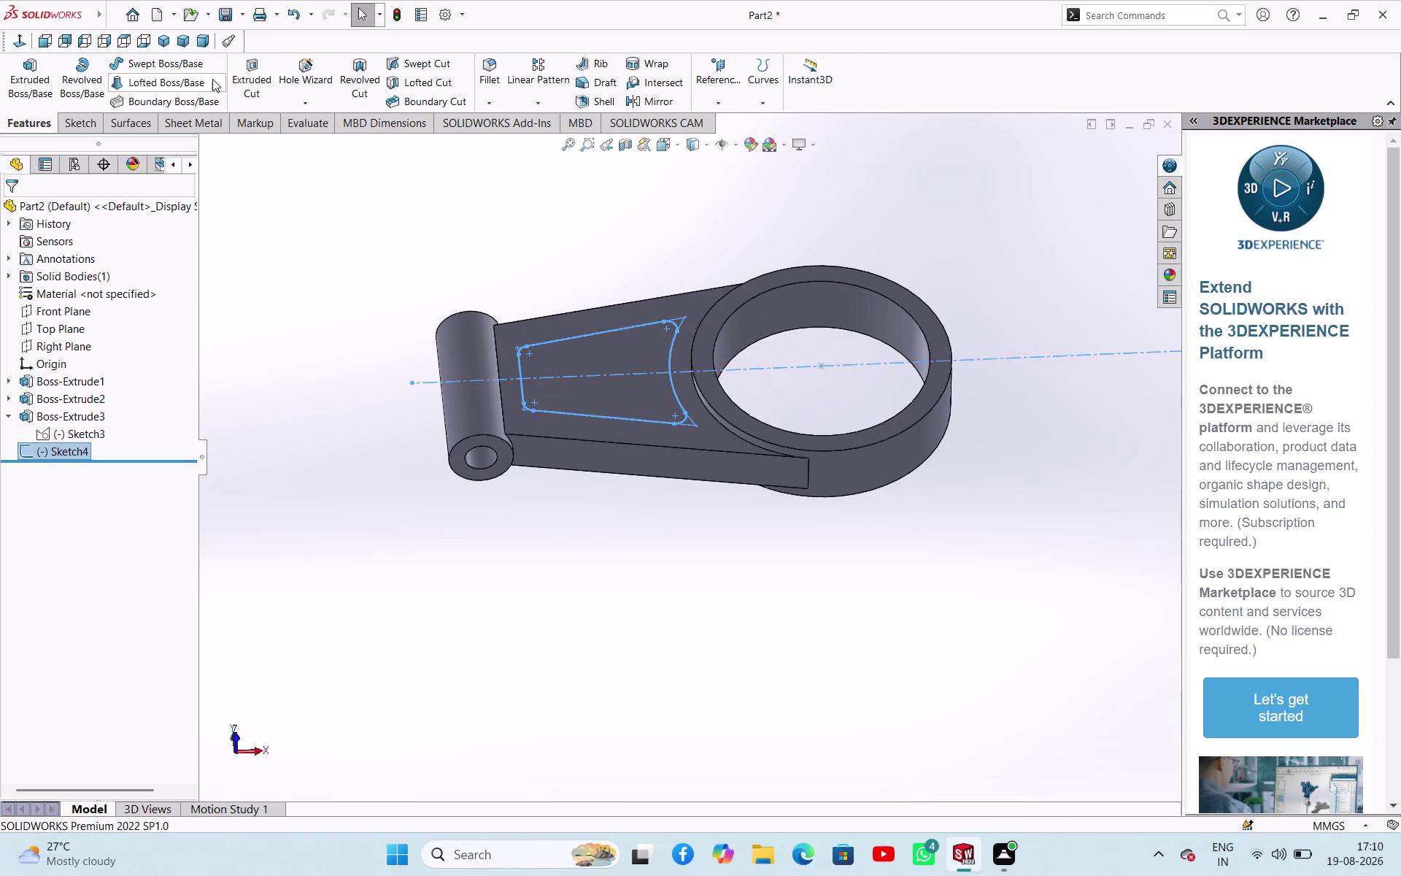
click(258, 69)
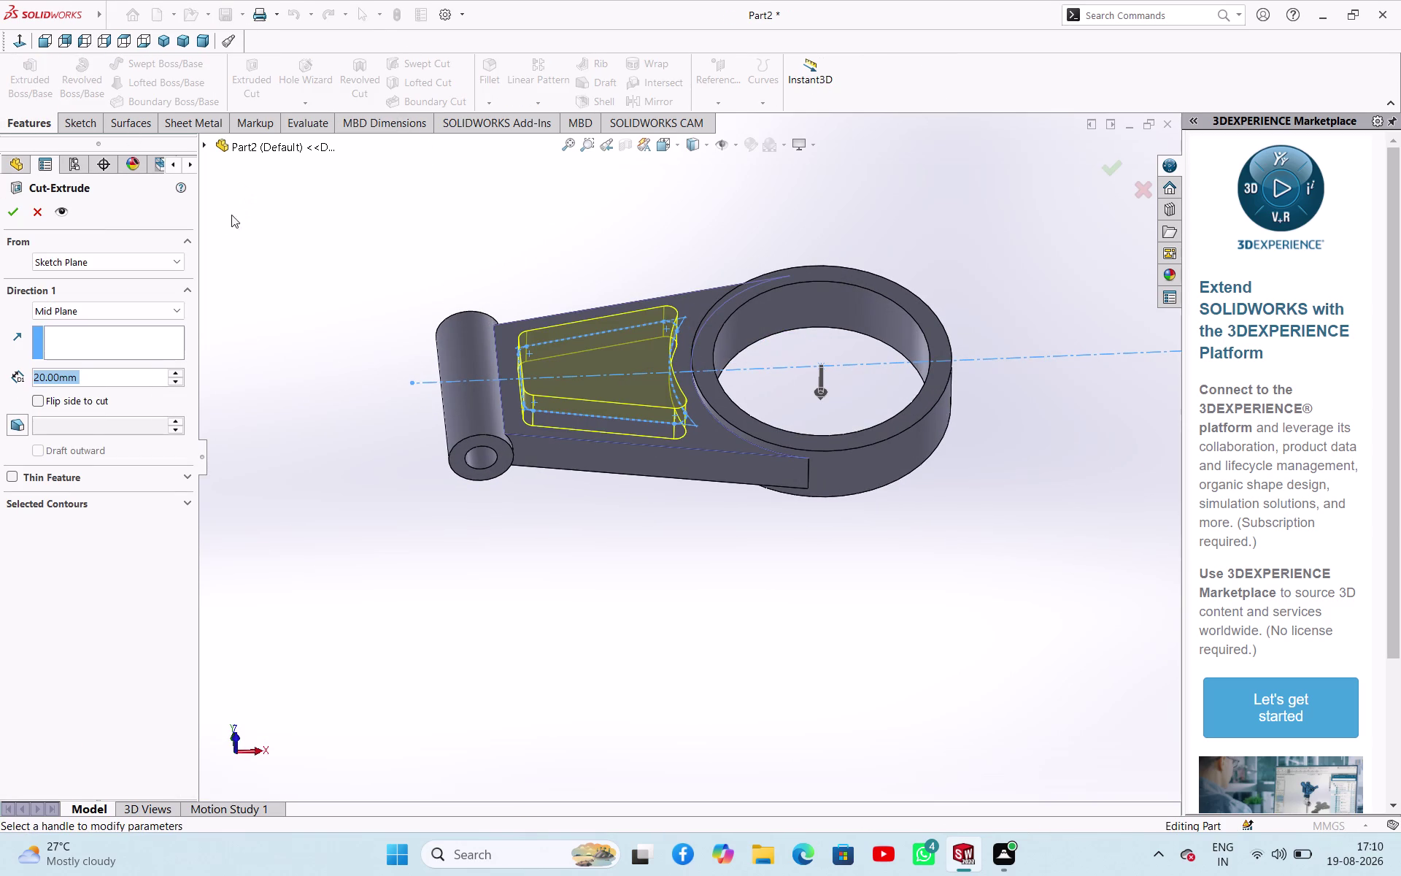
middle_drag(341, 310, 300, 170)
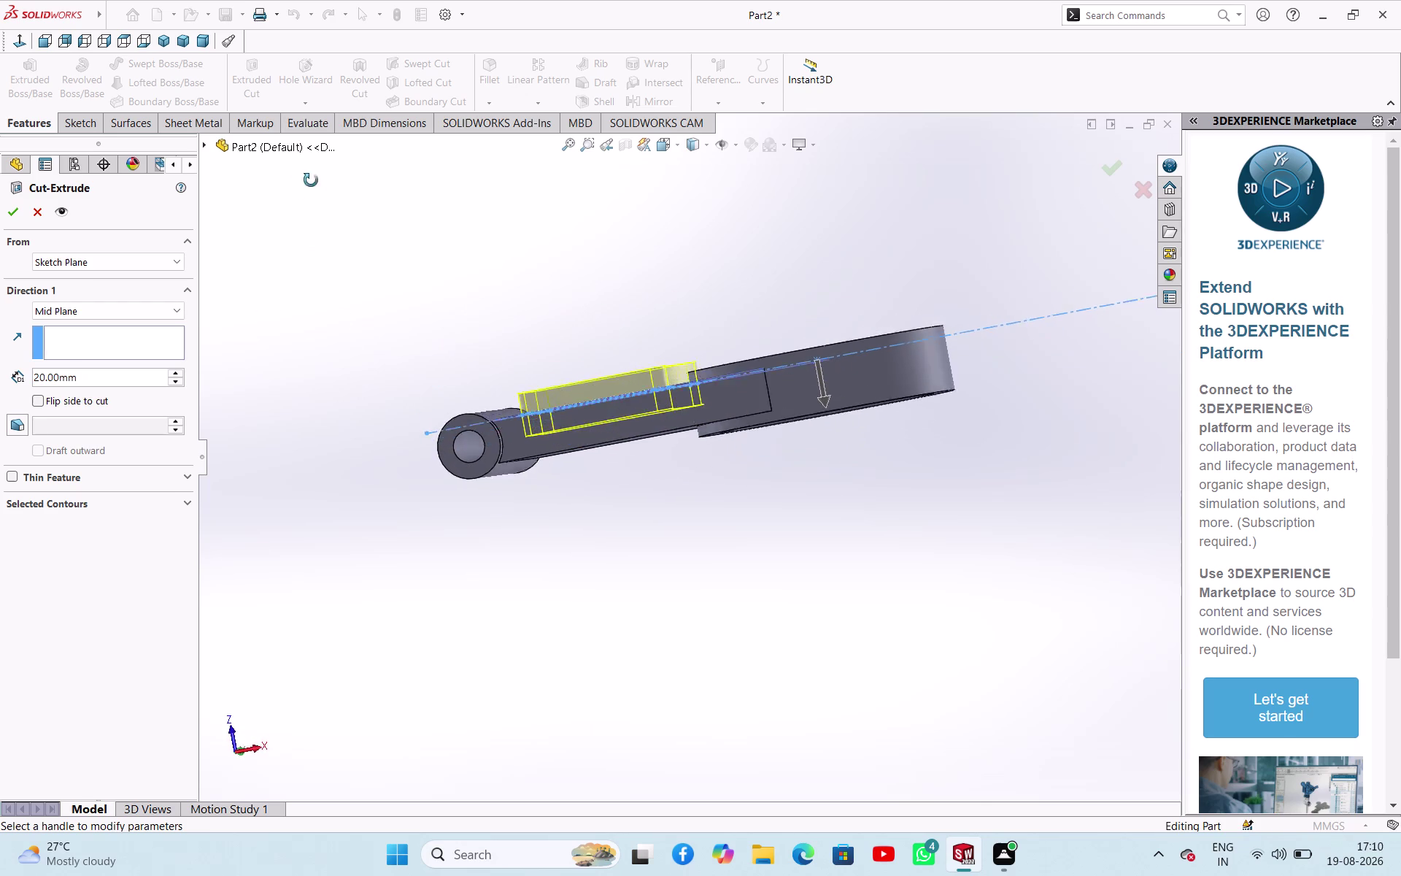
middle_drag(300, 170, 318, 197)
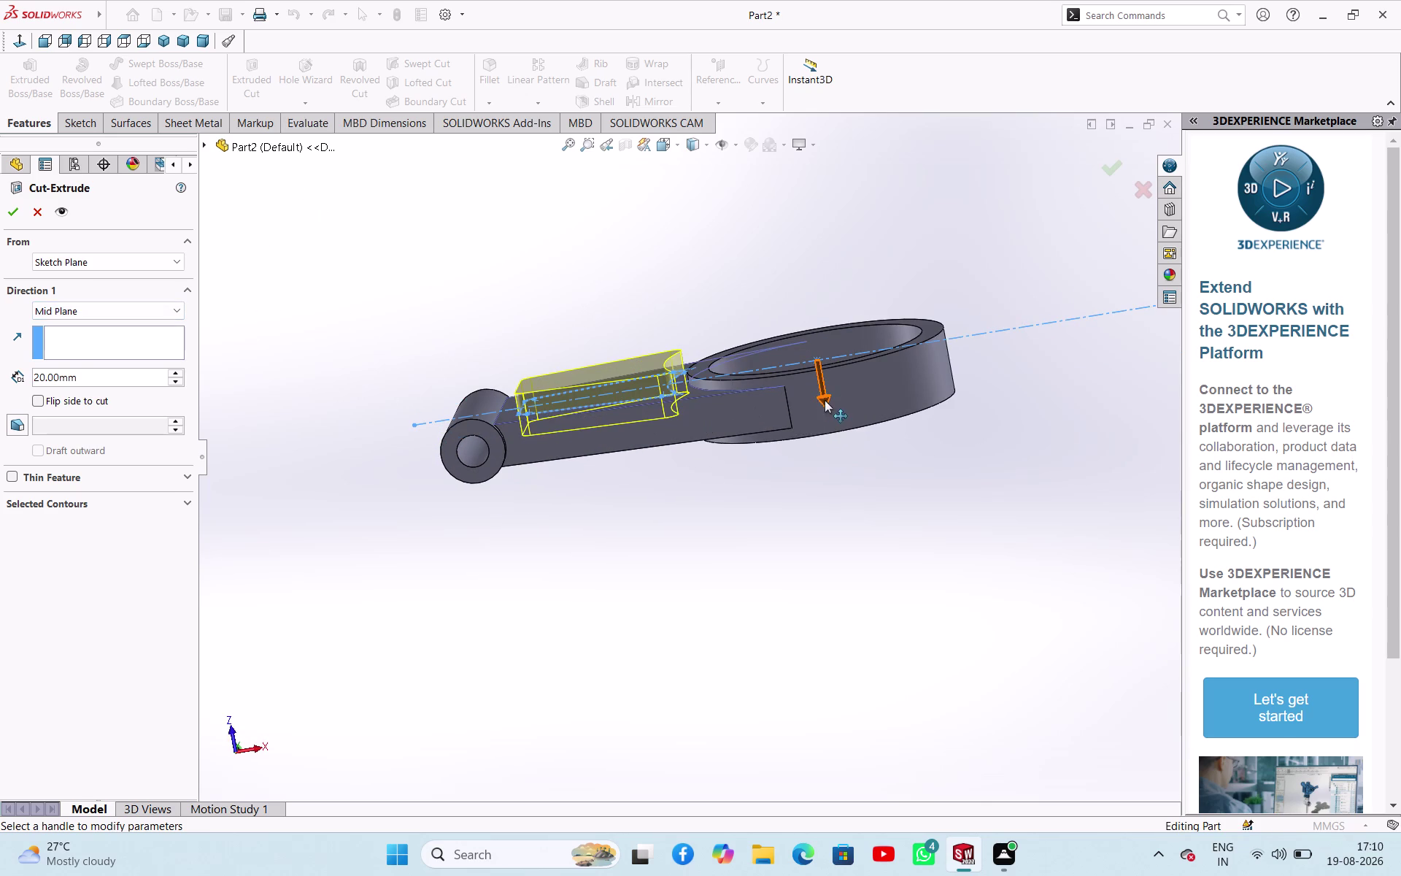
drag(825, 400, 849, 468)
click(11, 213)
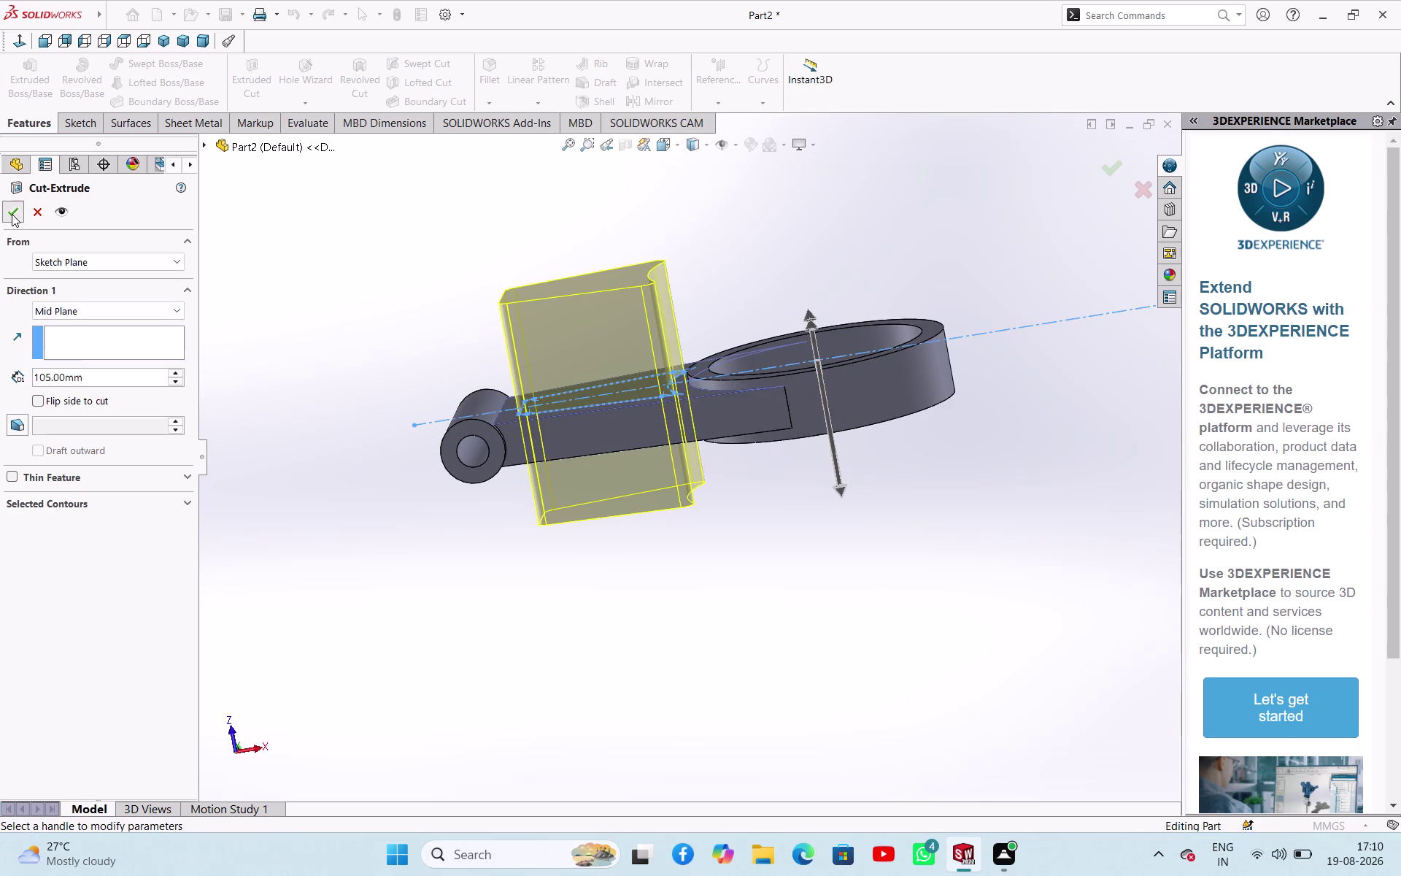
click(323, 267)
middle_drag(453, 276, 452, 431)
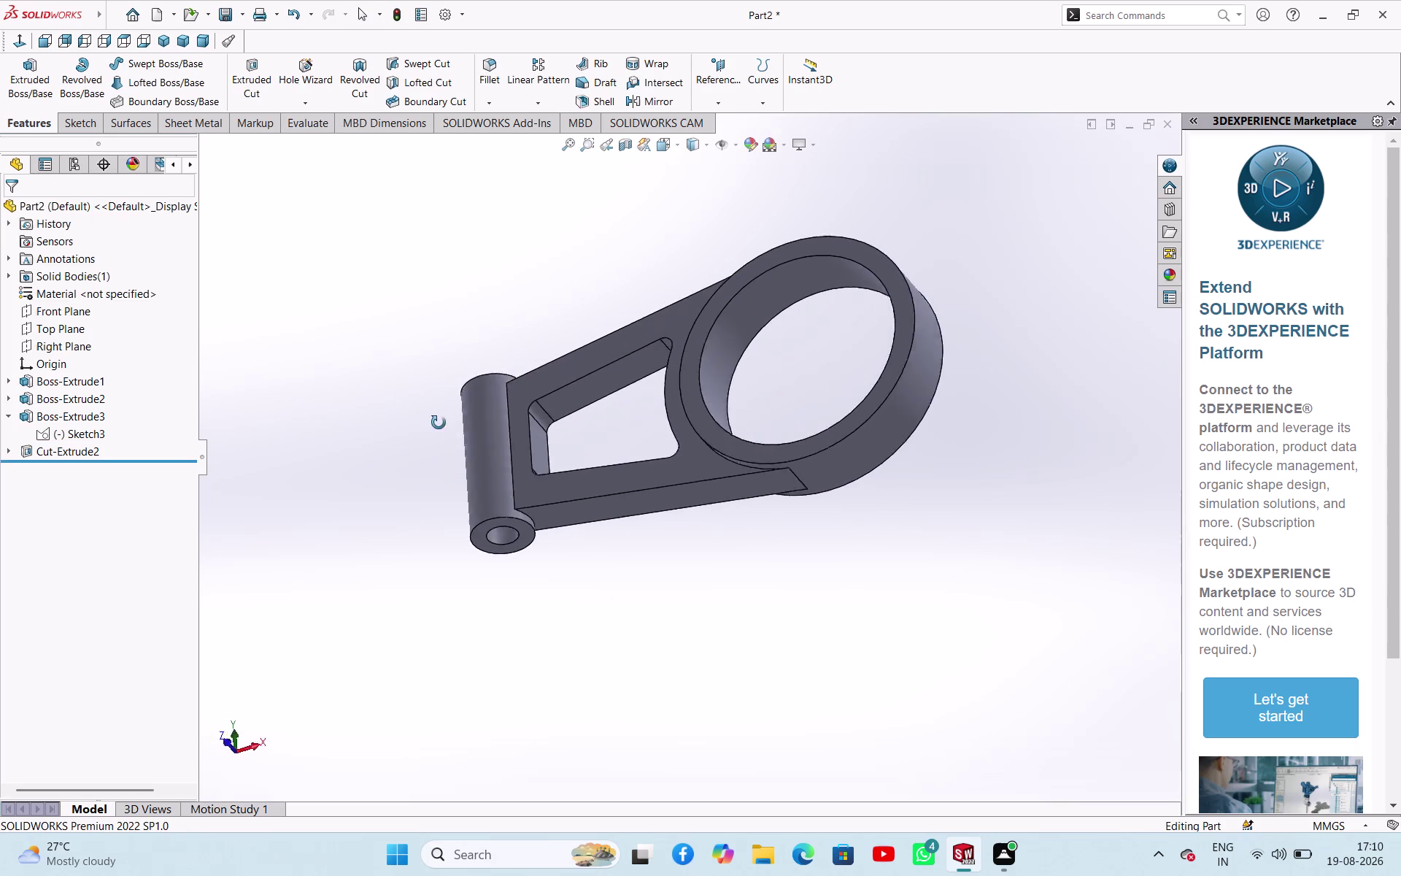
middle_drag(453, 431, 408, 469)
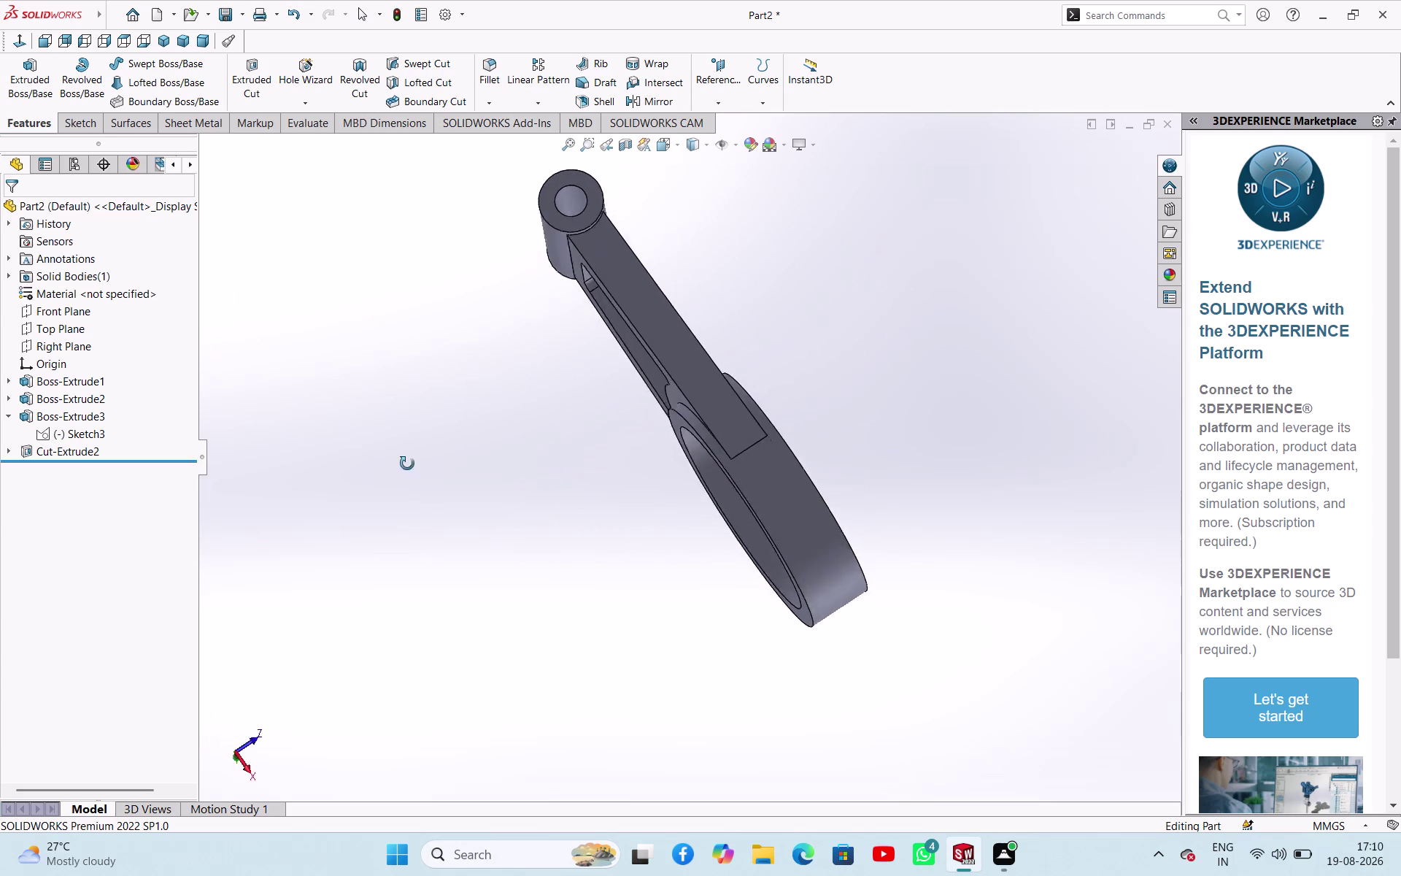
middle_drag(408, 469, 394, 324)
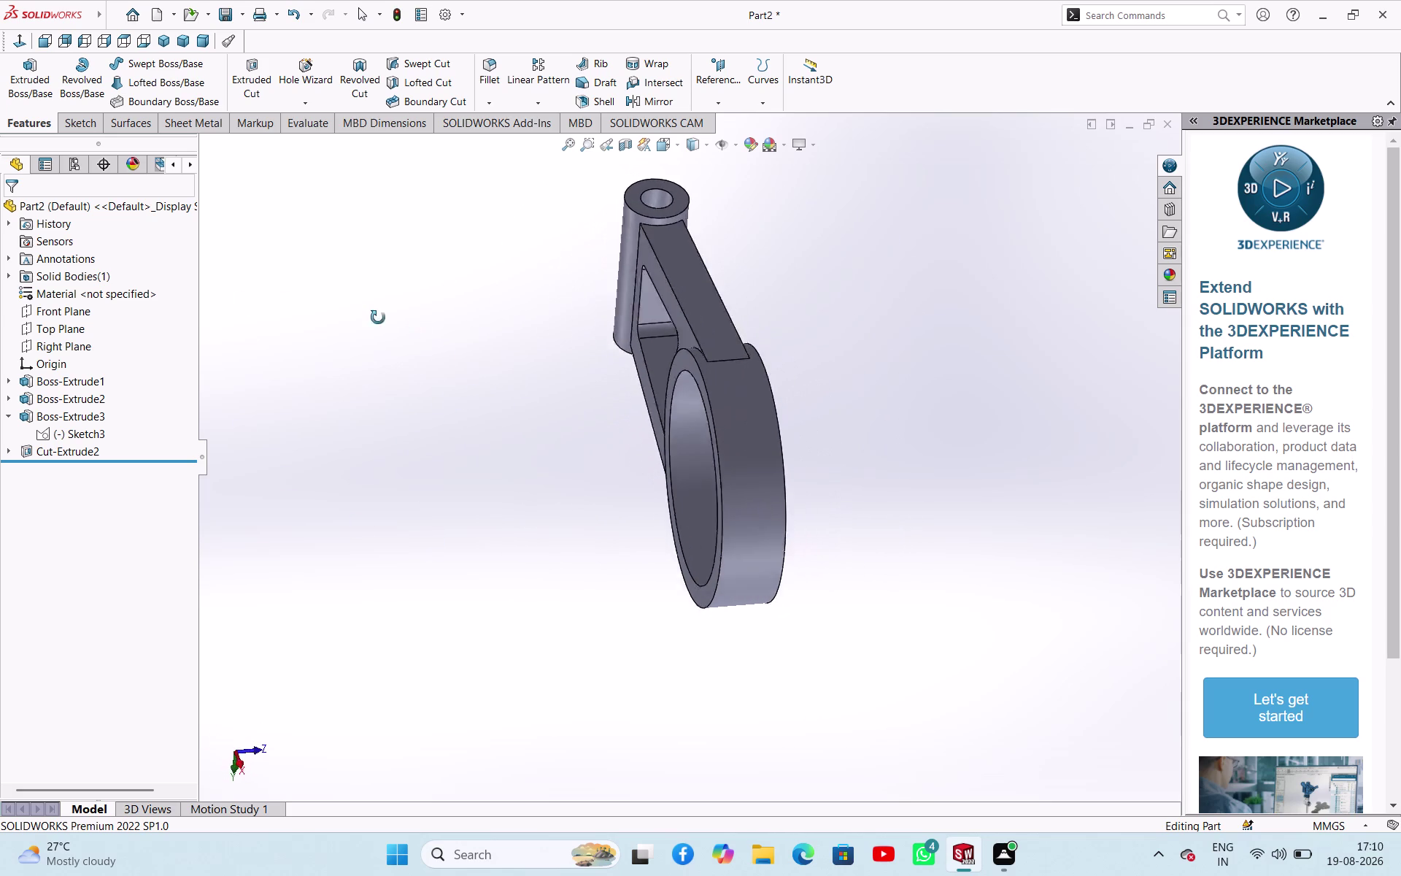
middle_drag(393, 325, 363, 308)
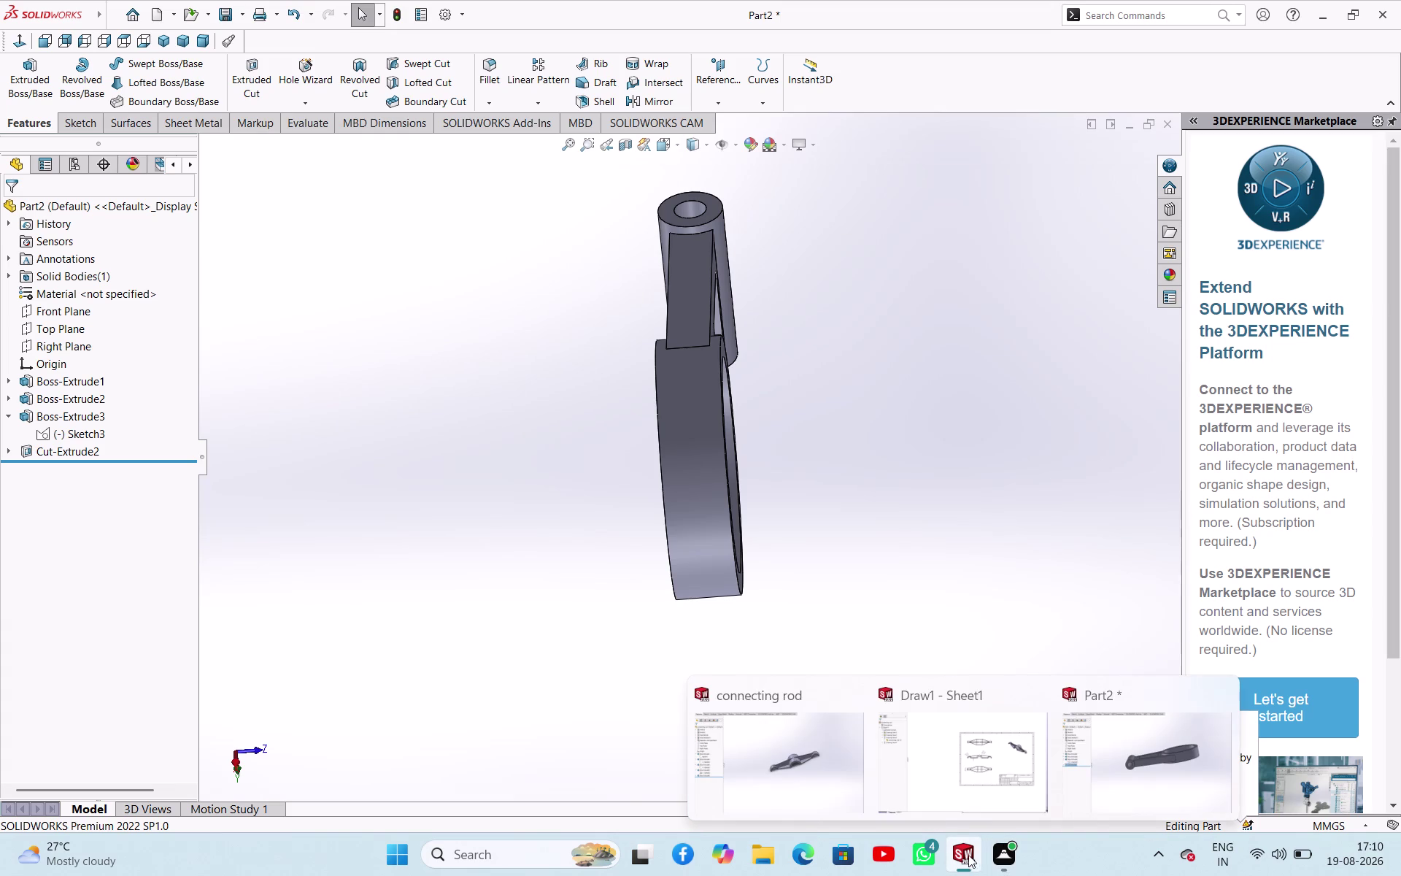
click(896, 478)
middle_drag(793, 510, 643, 376)
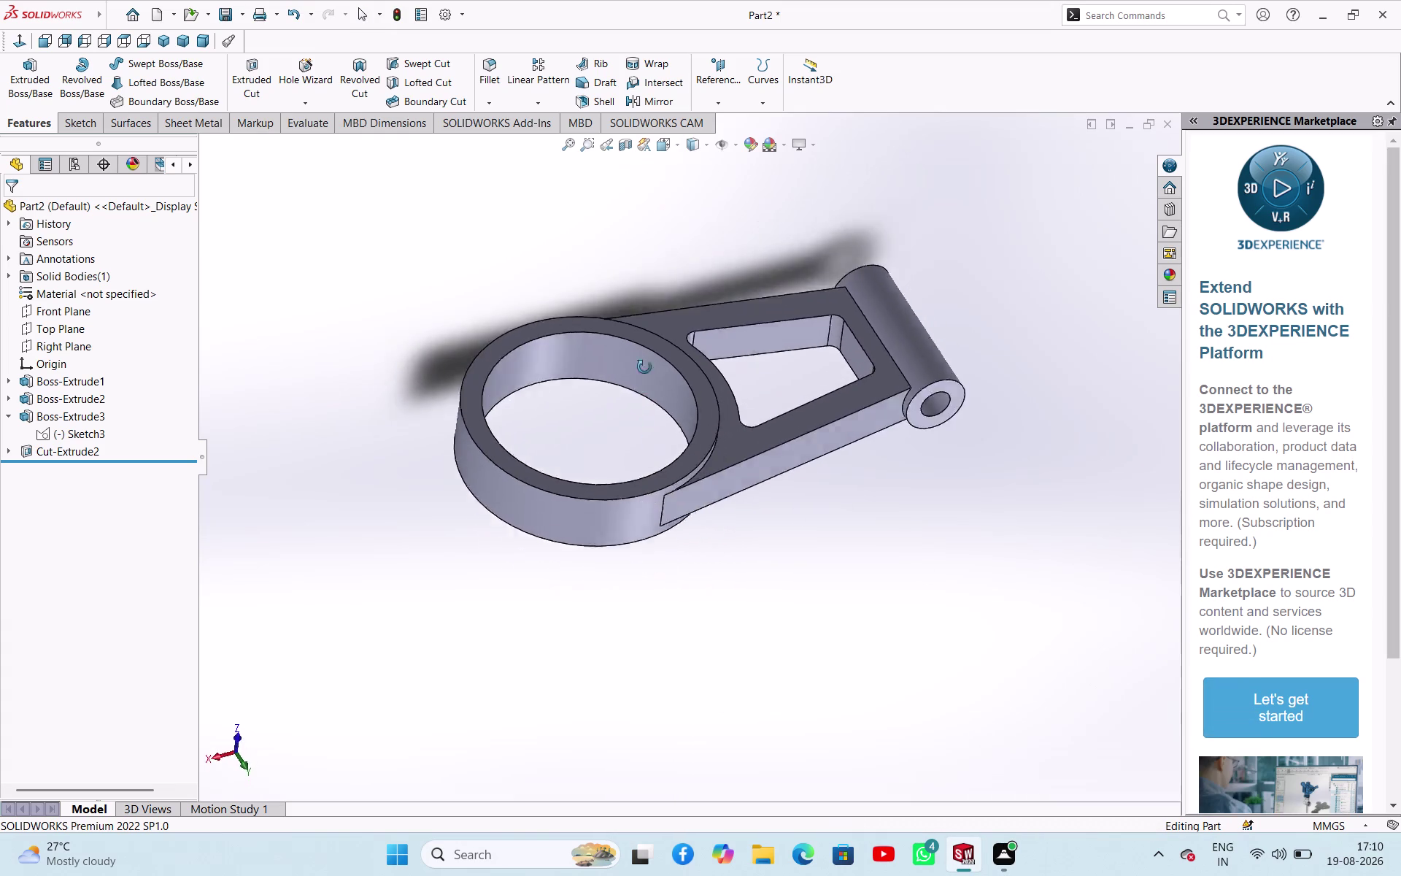
middle_drag(643, 375, 682, 274)
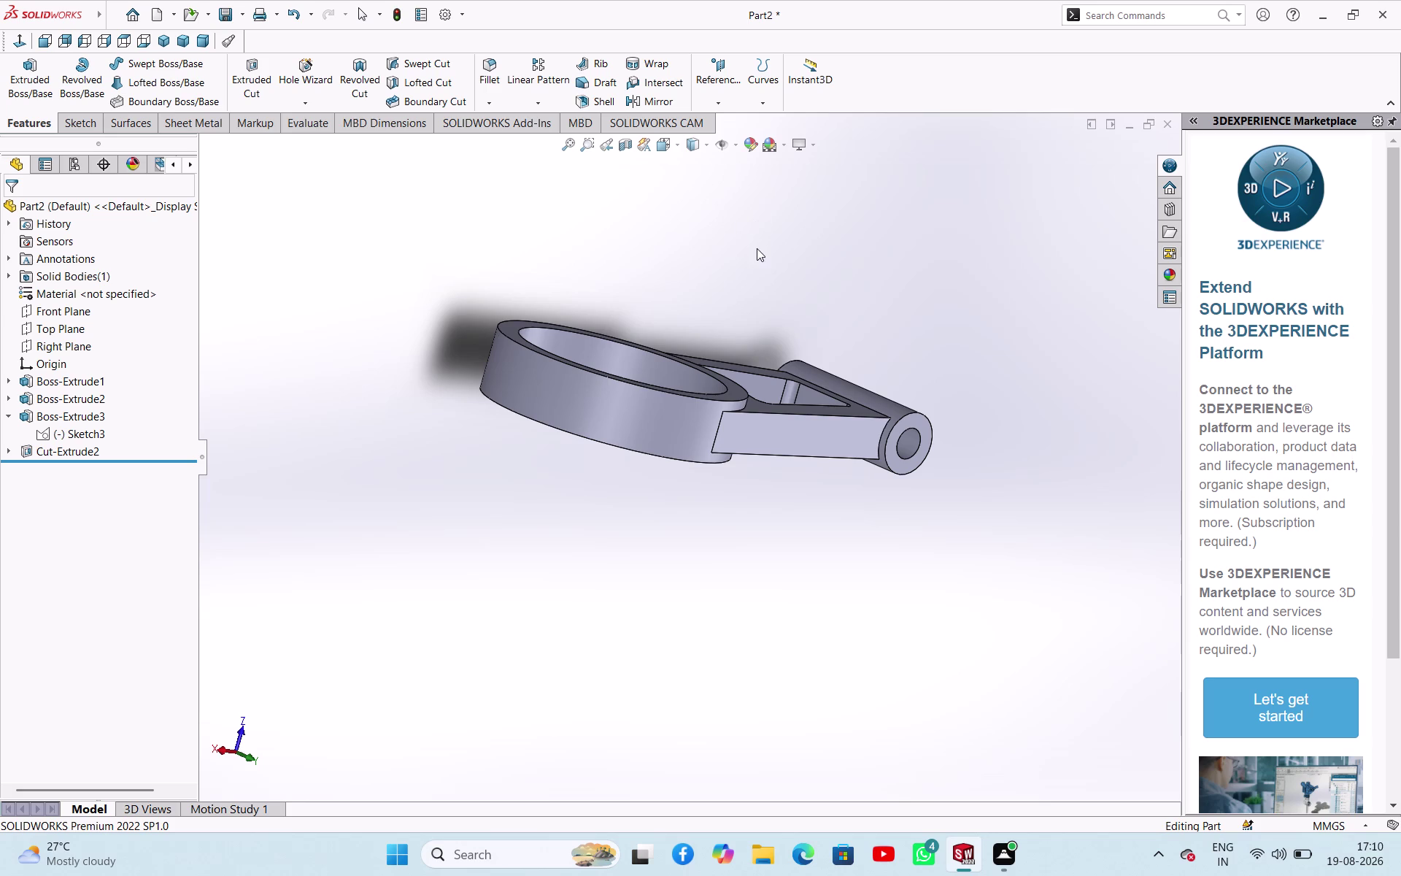
middle_drag(750, 232, 690, 258)
scroll(up, 3)
scroll(down, 3)
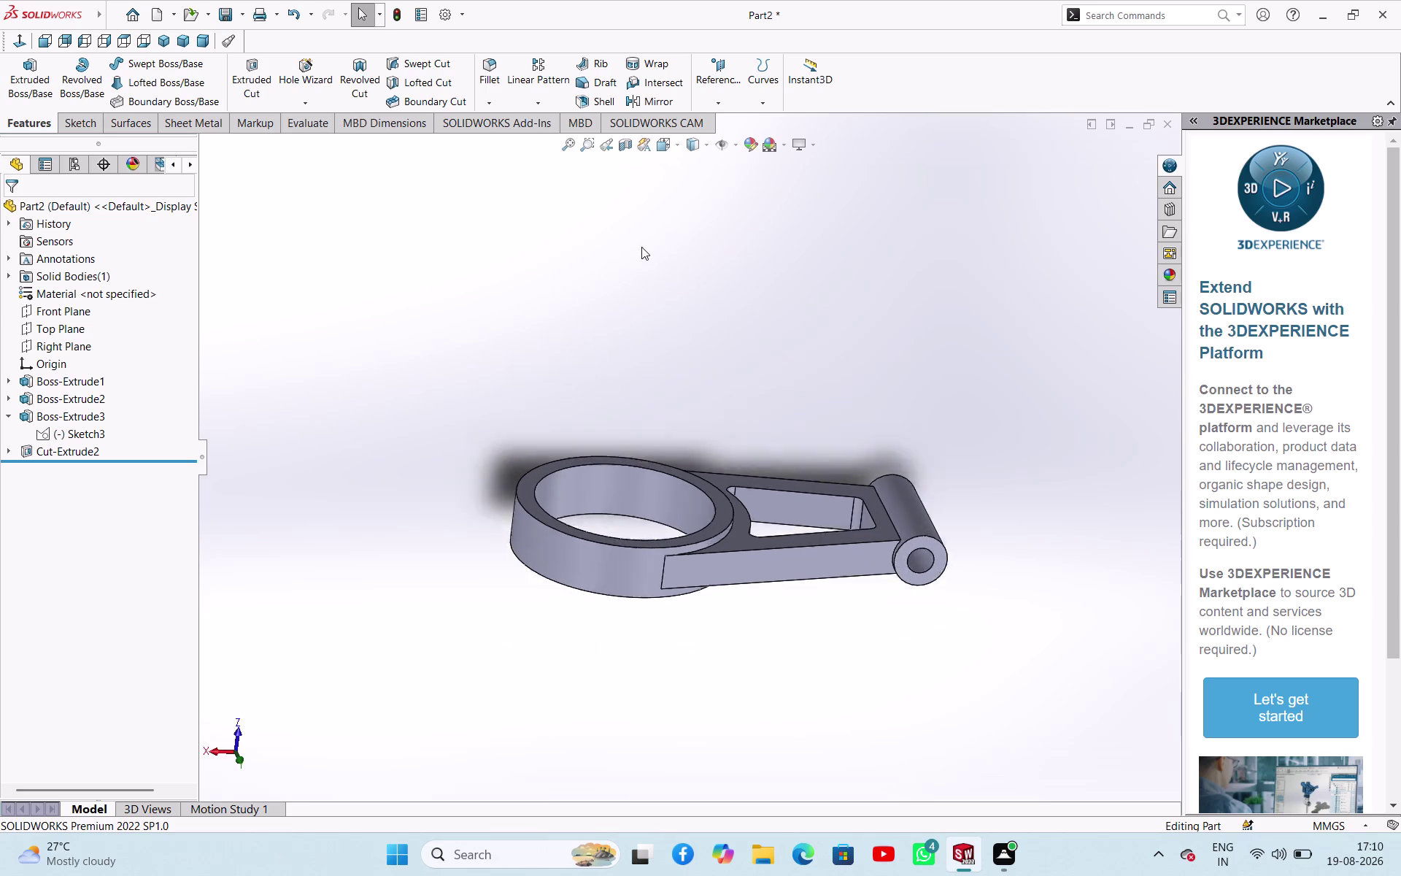
scroll(down, 3)
scroll(up, 3)
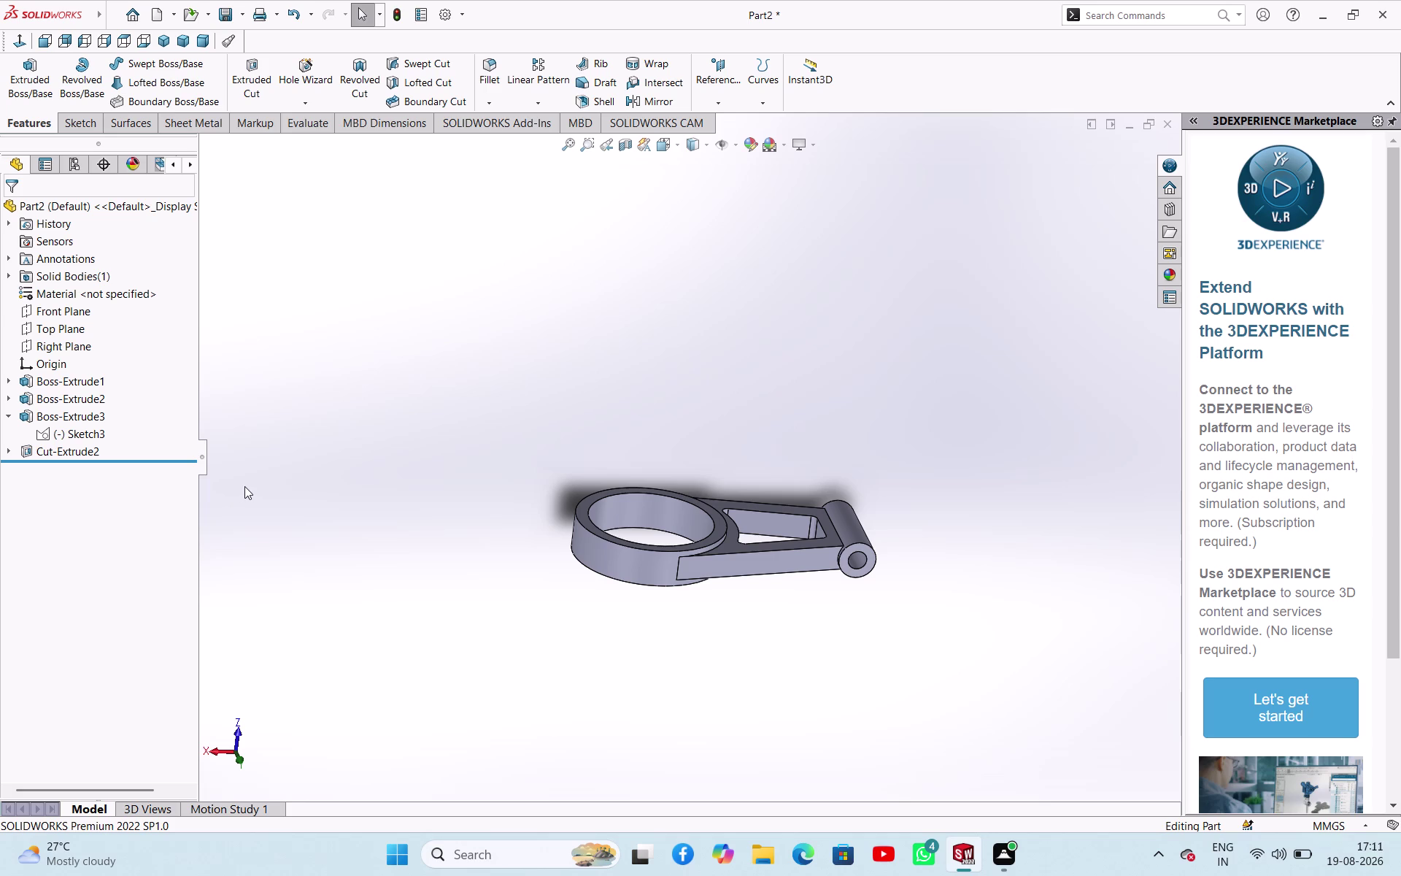
scroll(up, 3)
scroll(down, 3)
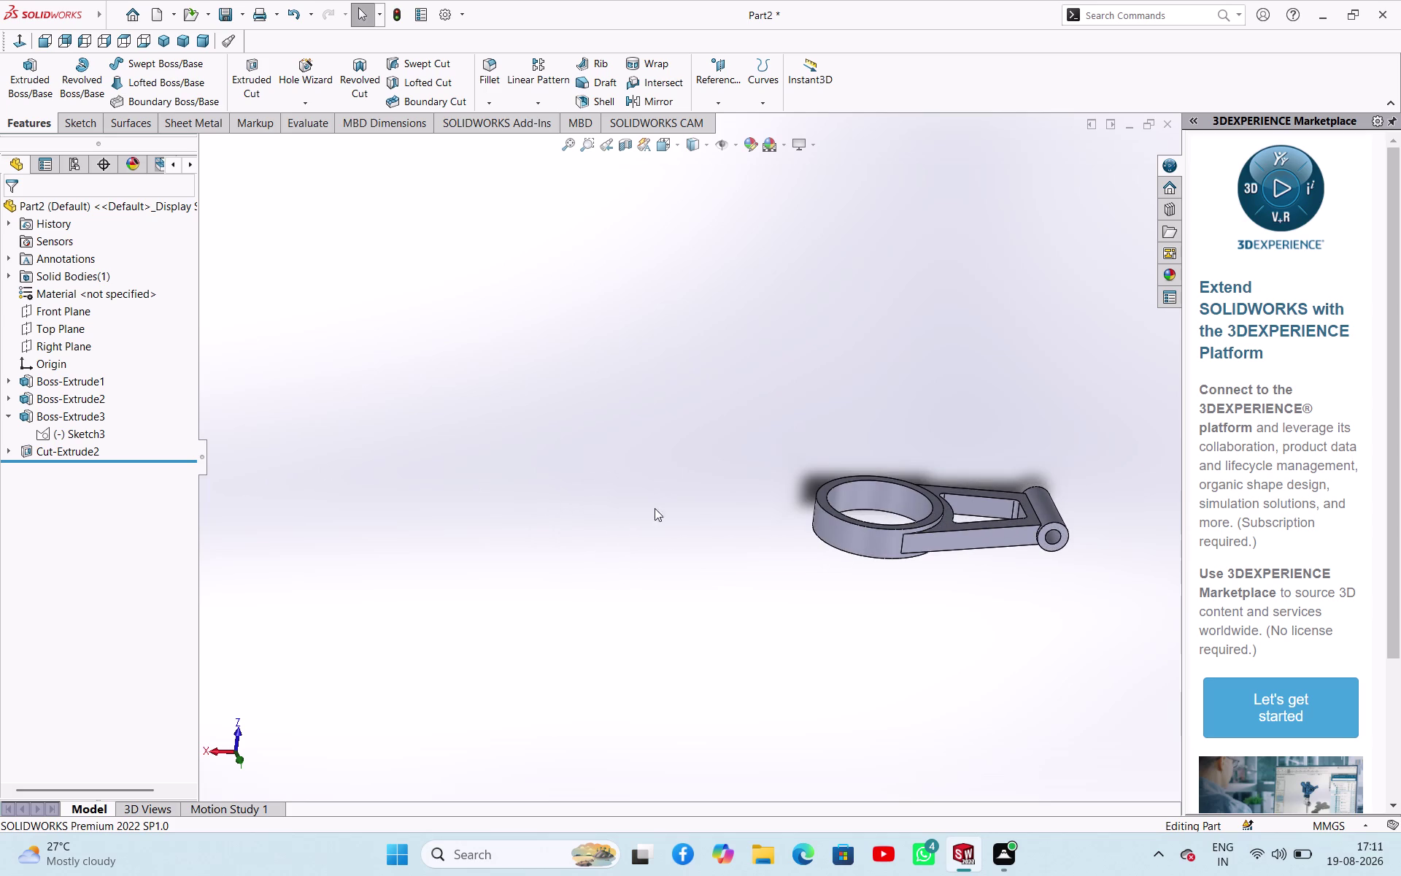
scroll(up, 3)
scroll(down, 3)
scroll(up, 3)
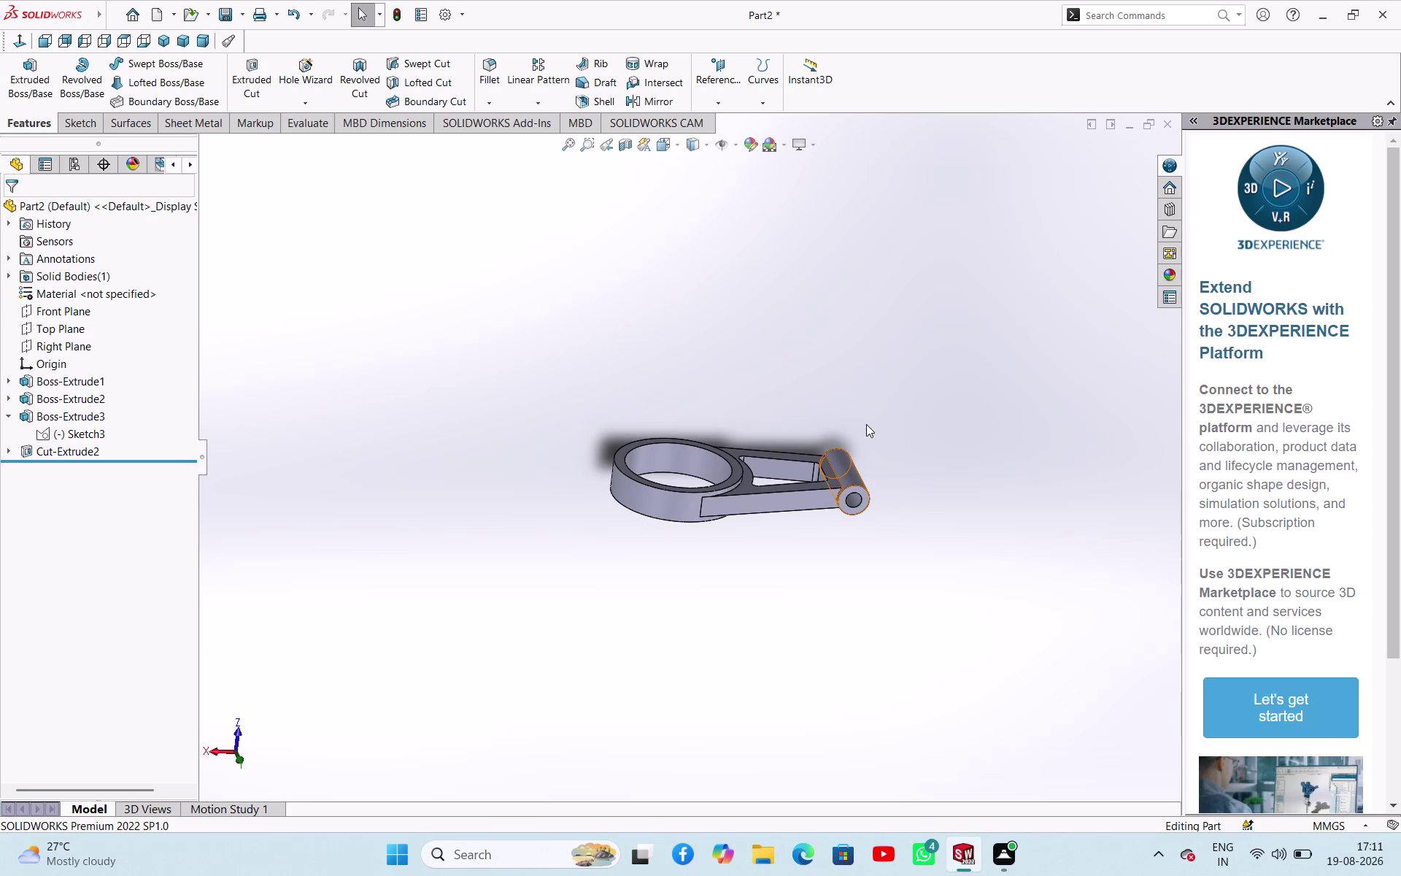
middle_drag(866, 424, 815, 343)
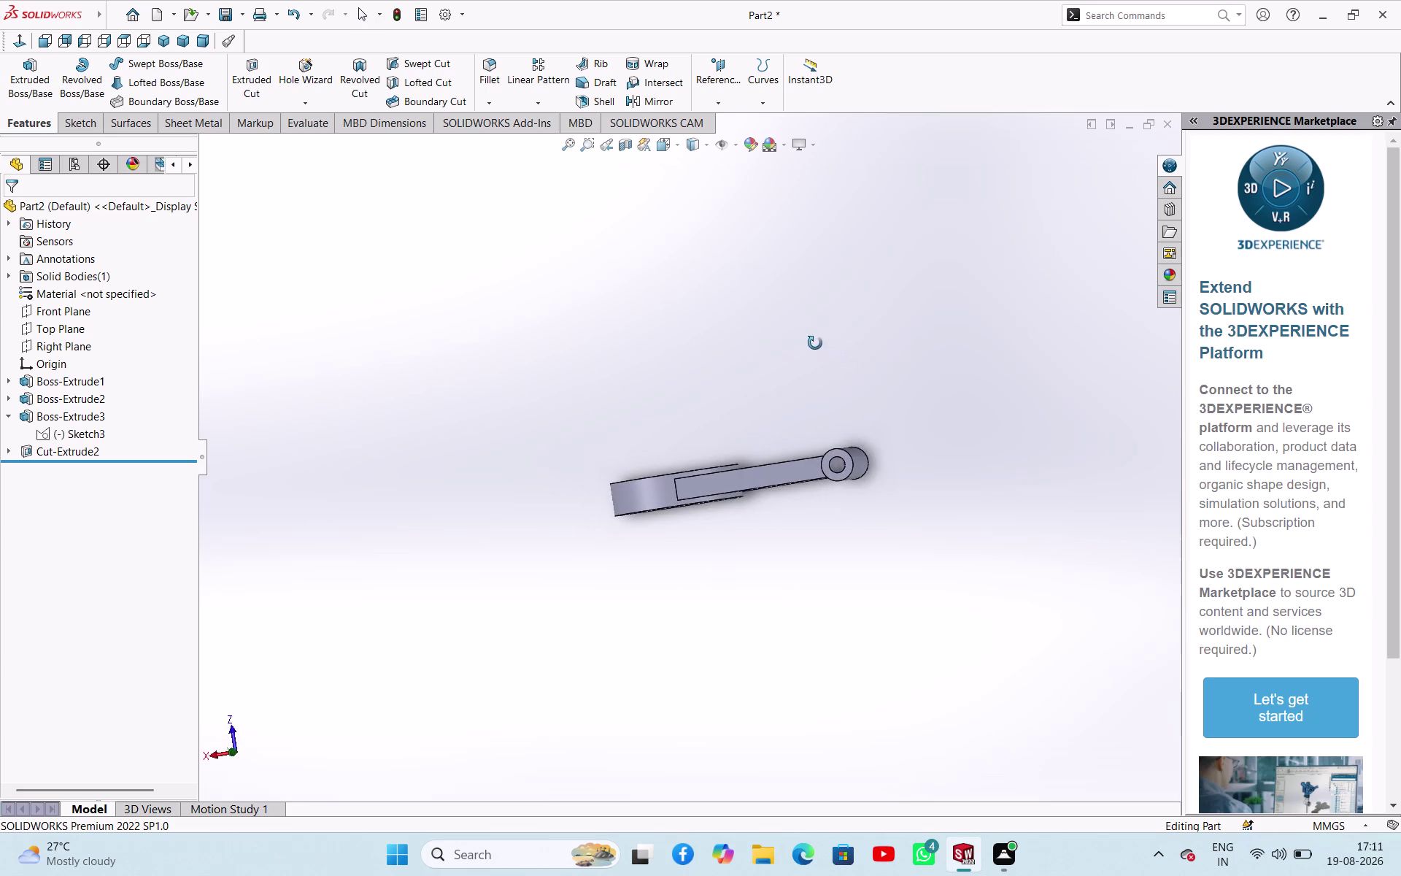
middle_drag(815, 343, 853, 405)
scroll(down, 3)
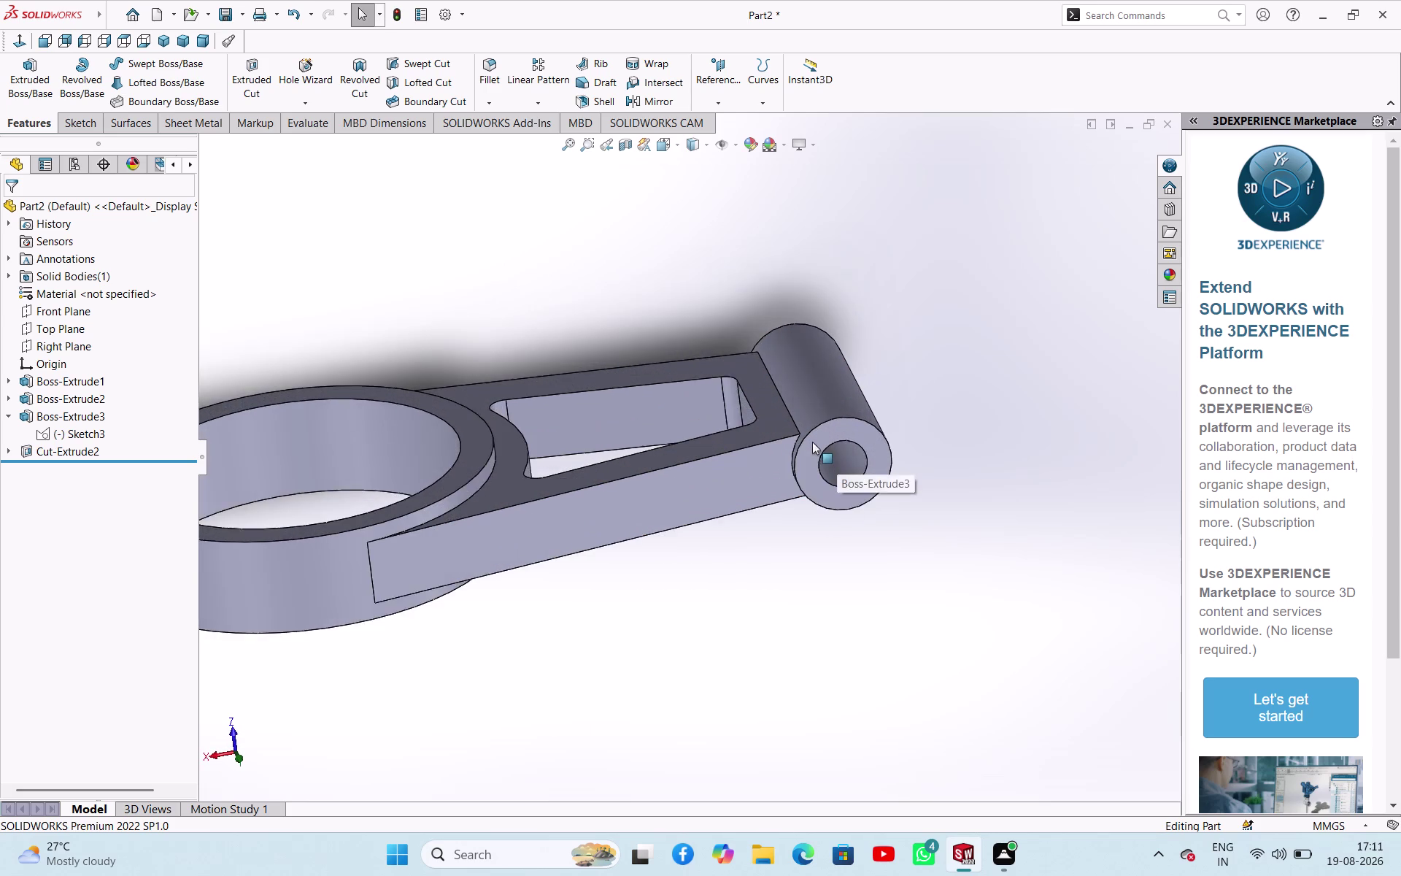
scroll(down, 3)
middle_drag(780, 429, 773, 368)
scroll(down, 3)
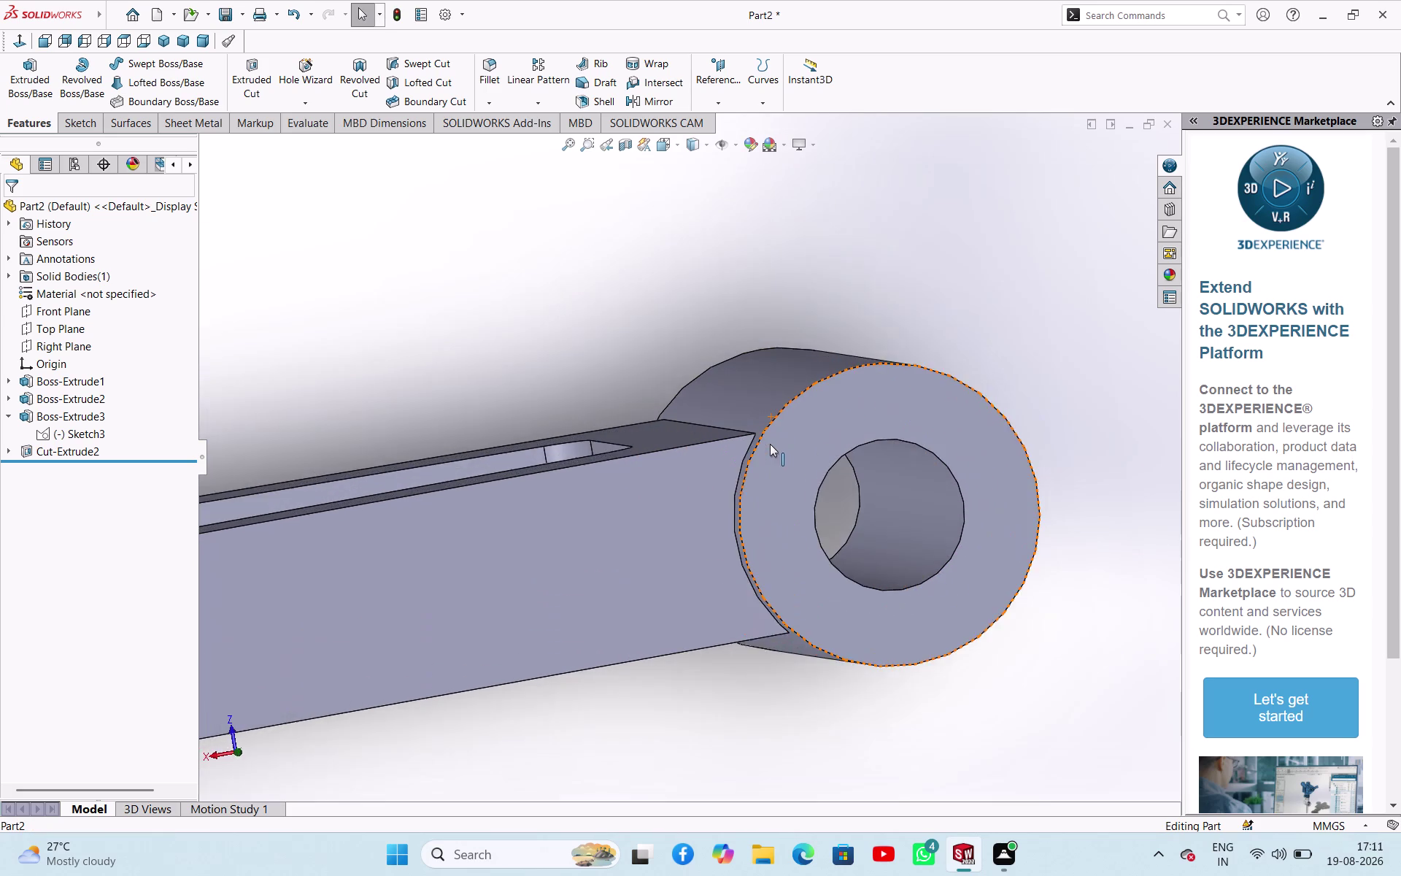
scroll(down, 3)
middle_drag(744, 440, 729, 444)
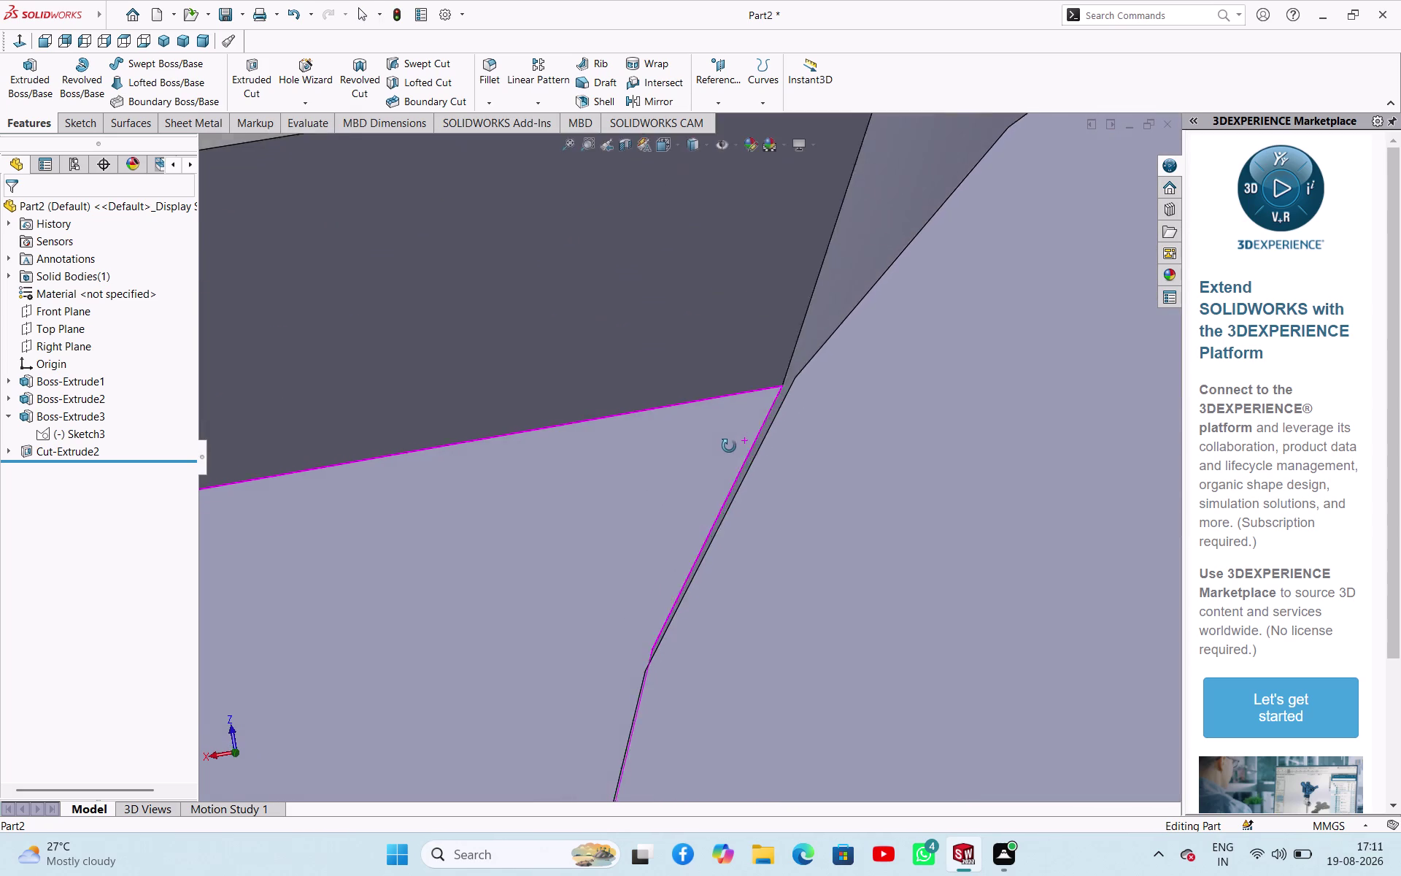
middle_drag(729, 445, 728, 446)
scroll(up, 3)
scroll(up, 3)
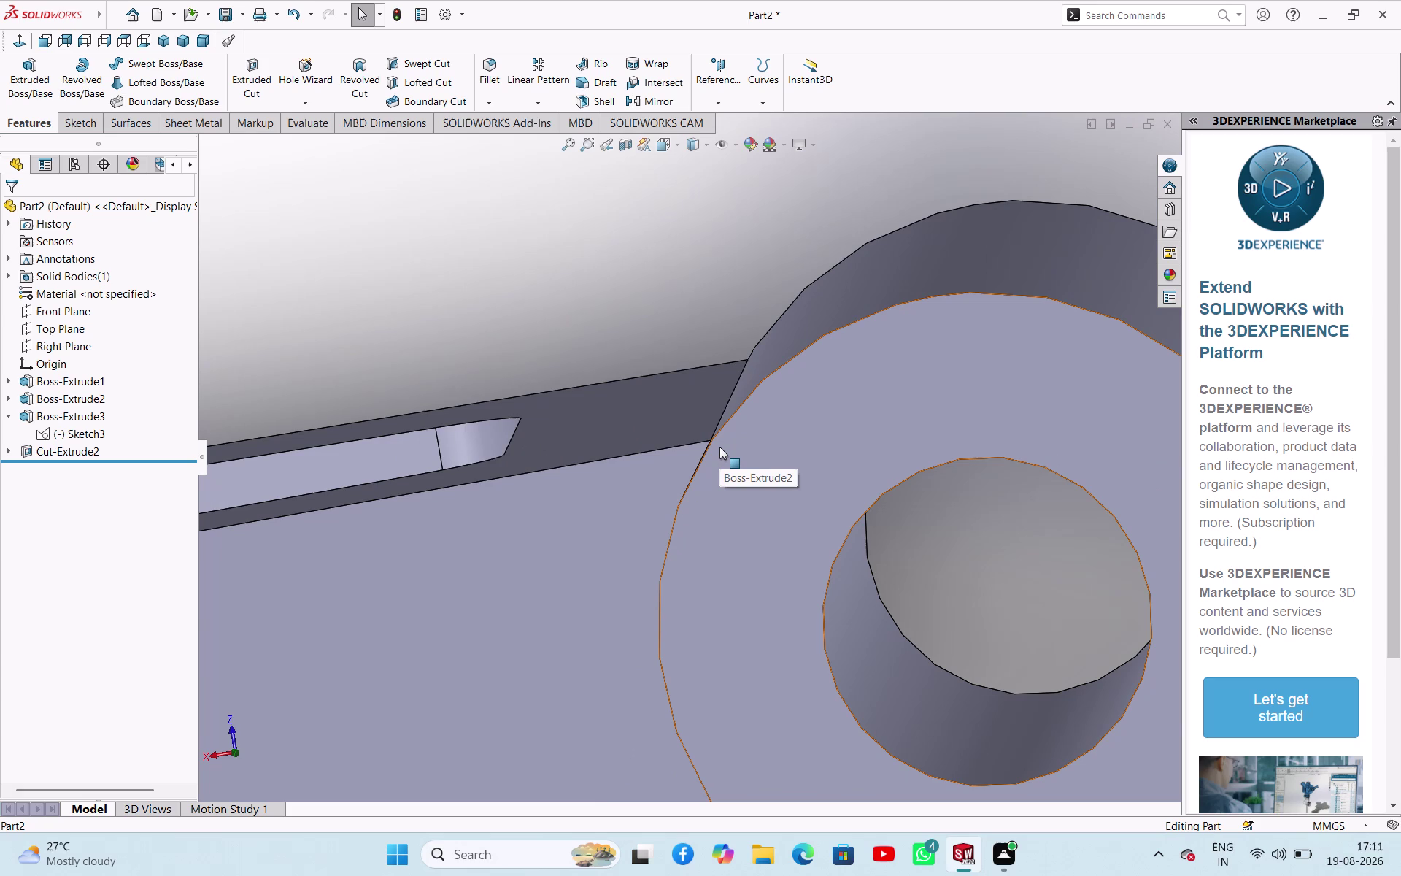
scroll(up, 3)
scroll(up, 3)
scroll(up, 3)
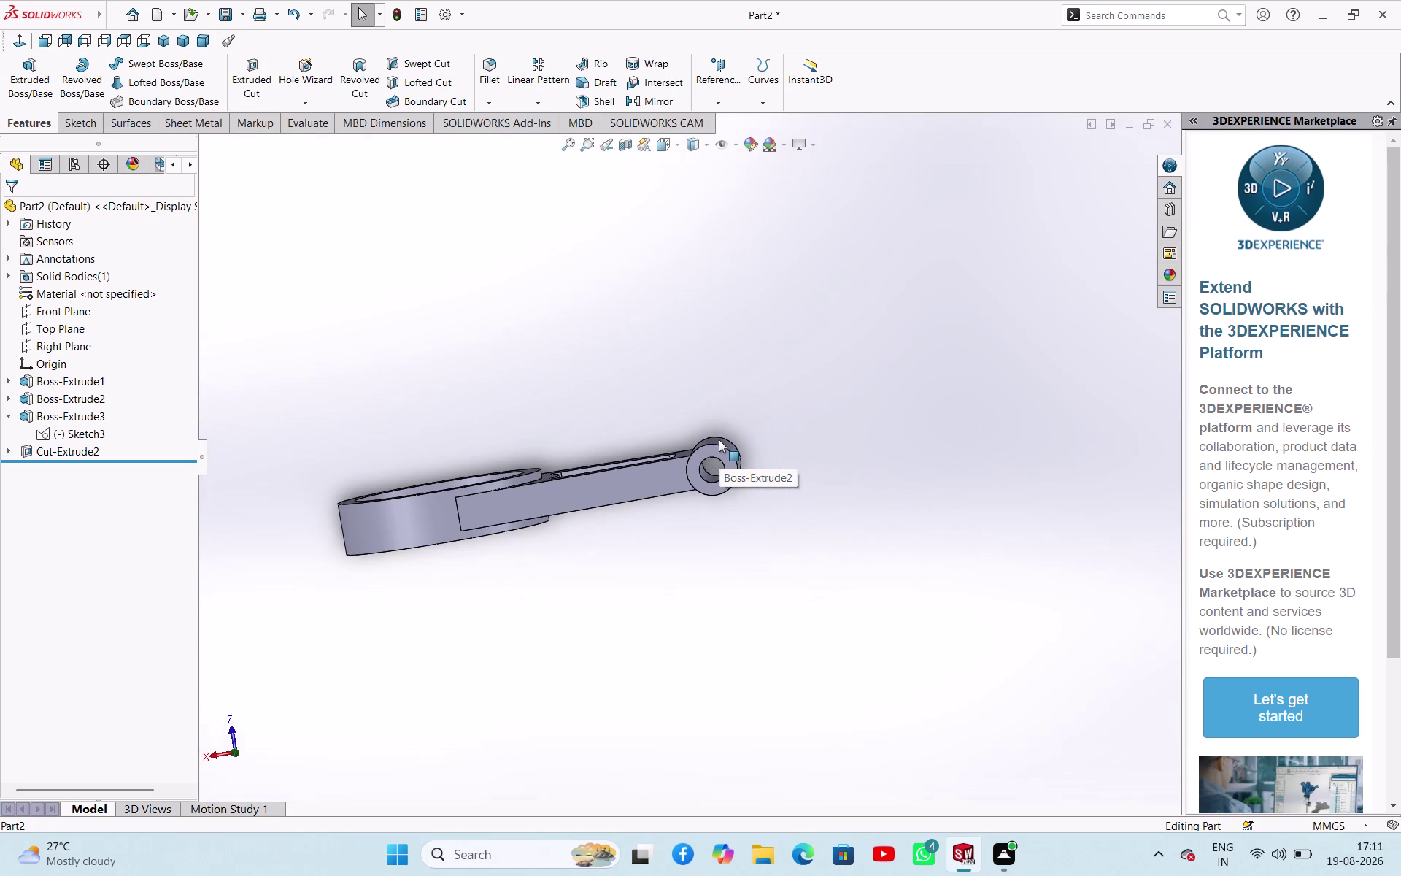
middle_drag(601, 340, 579, 387)
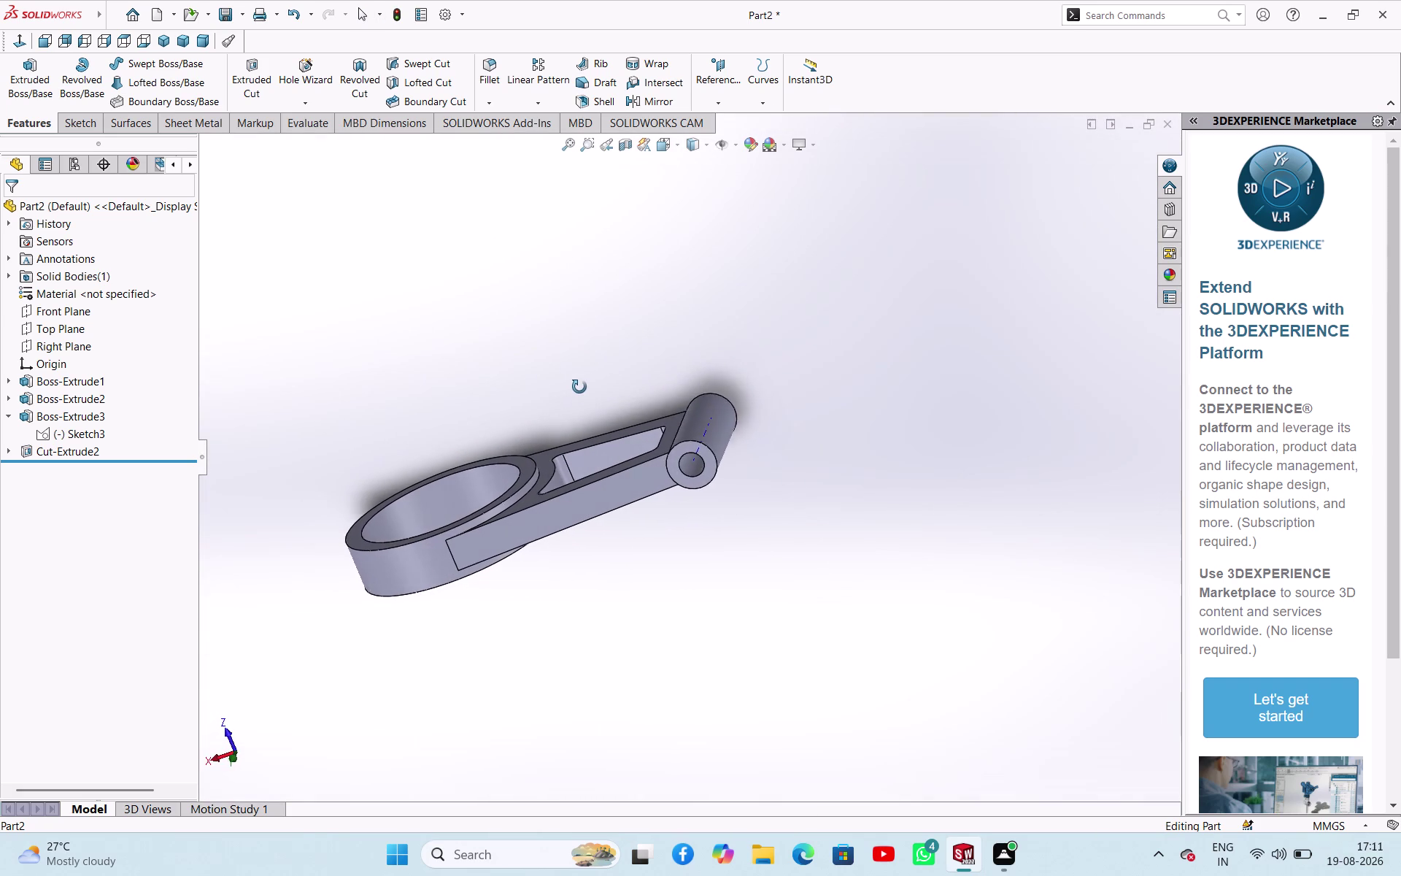
middle_drag(579, 387, 583, 388)
scroll(up, 3)
scroll(down, 3)
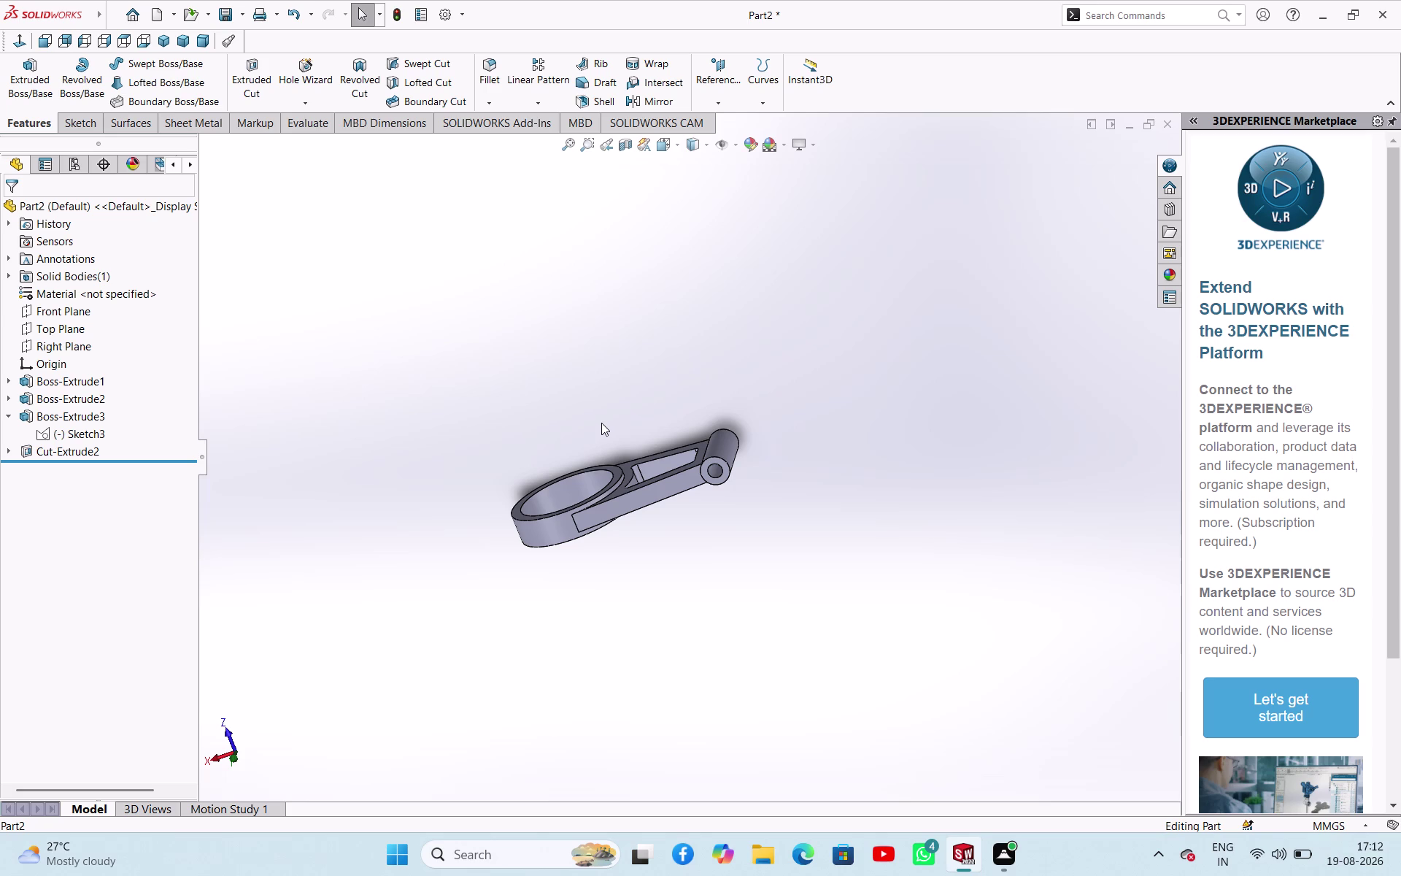
scroll(up, 3)
middle_drag(600, 423, 683, 550)
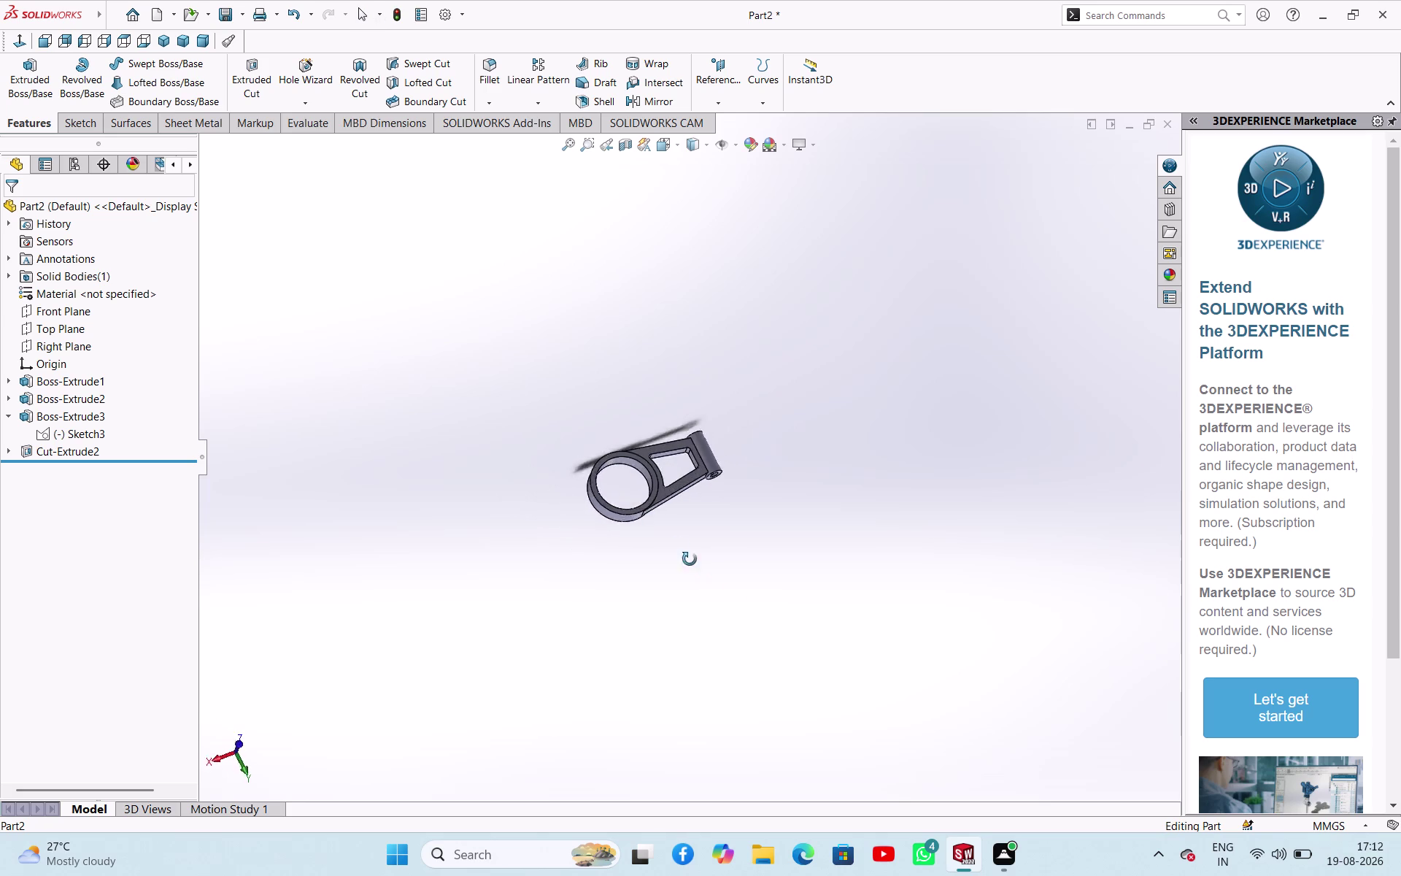
middle_drag(683, 550, 644, 438)
scroll(up, 3)
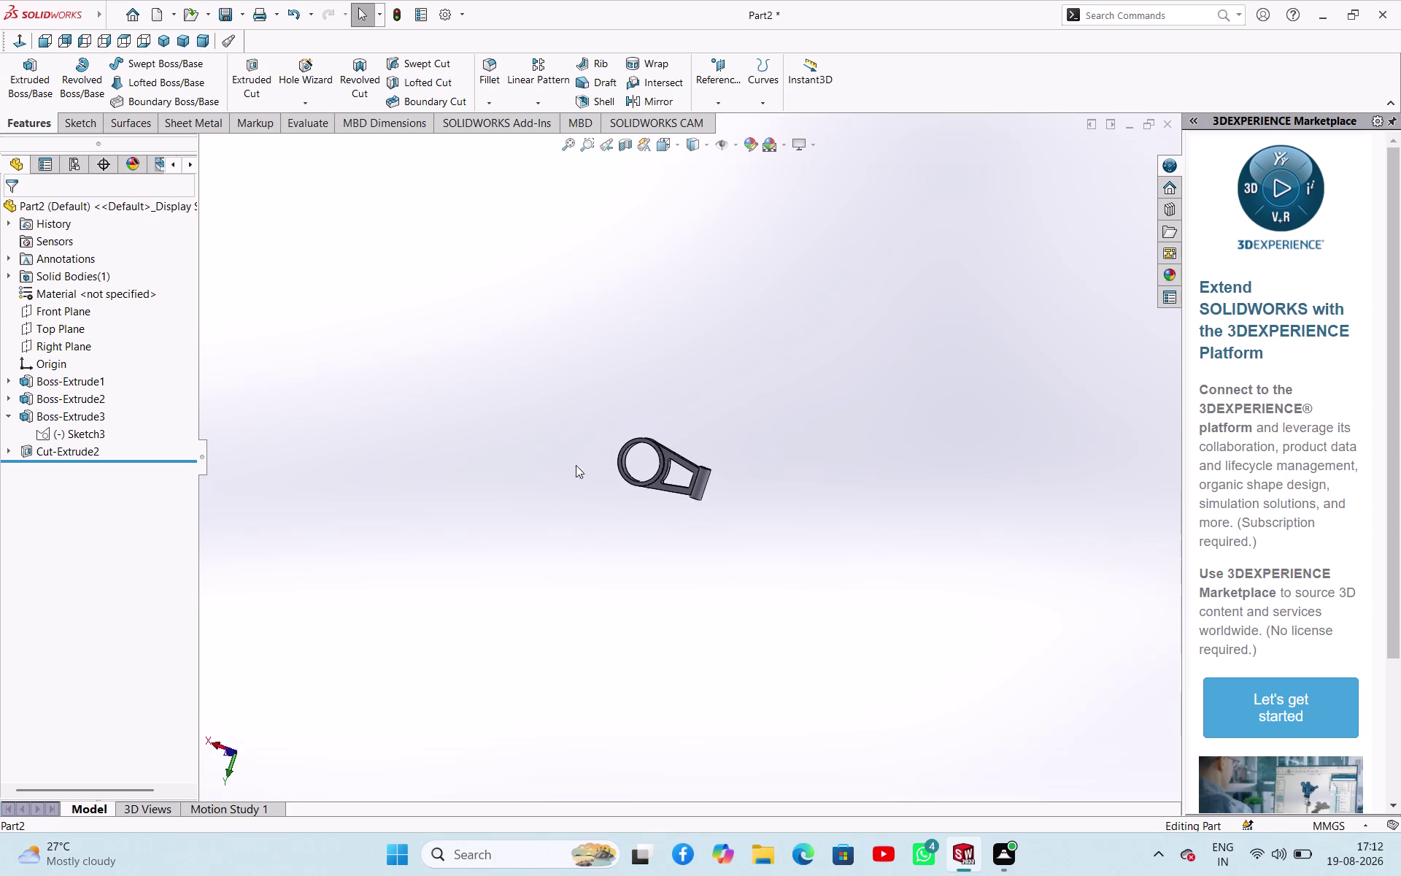
scroll(down, 3)
scroll(down, 3)
scroll(down, 3)
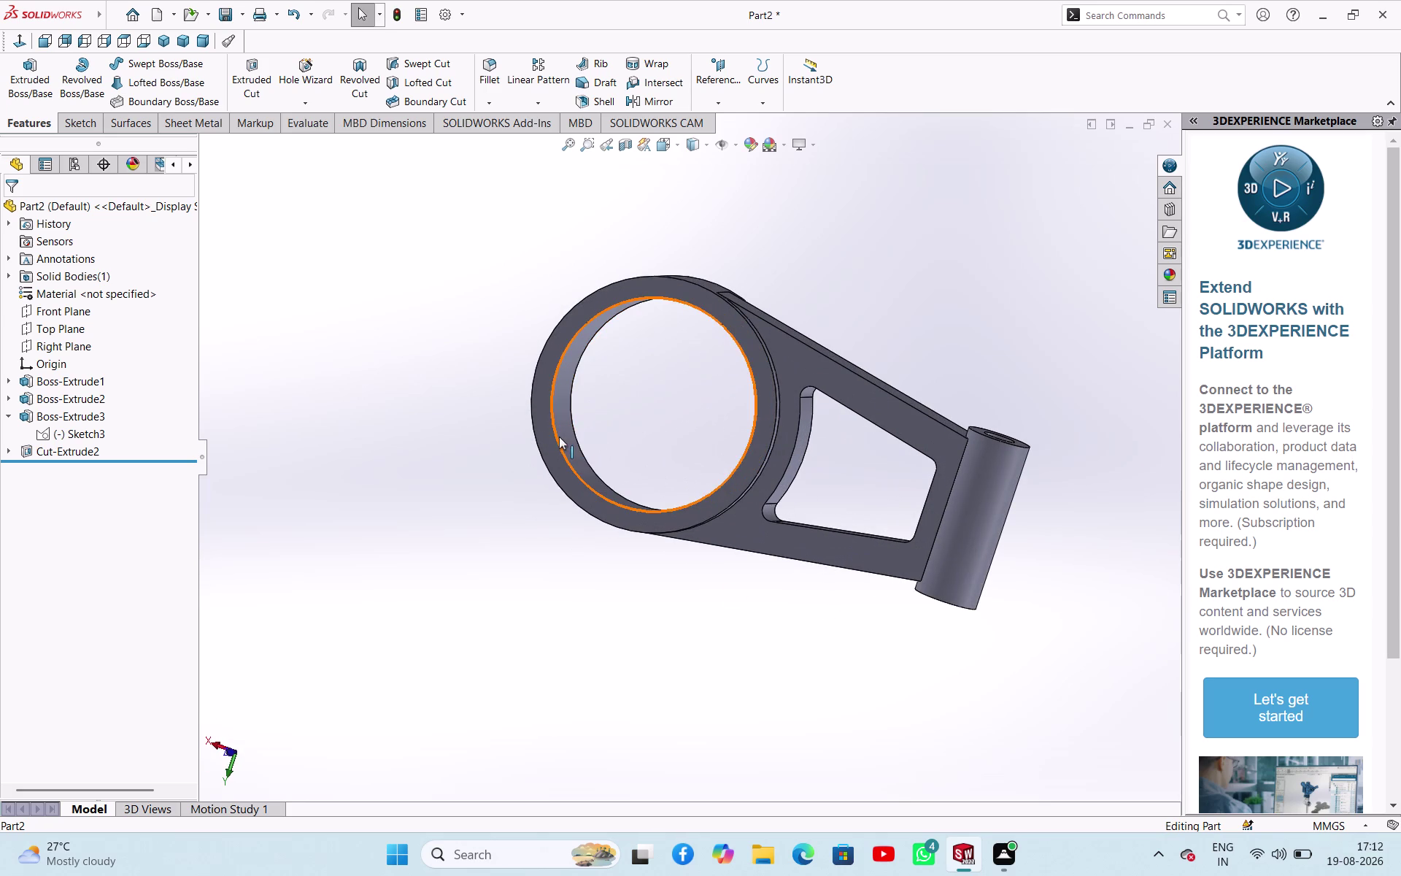
click(559, 437)
click(654, 437)
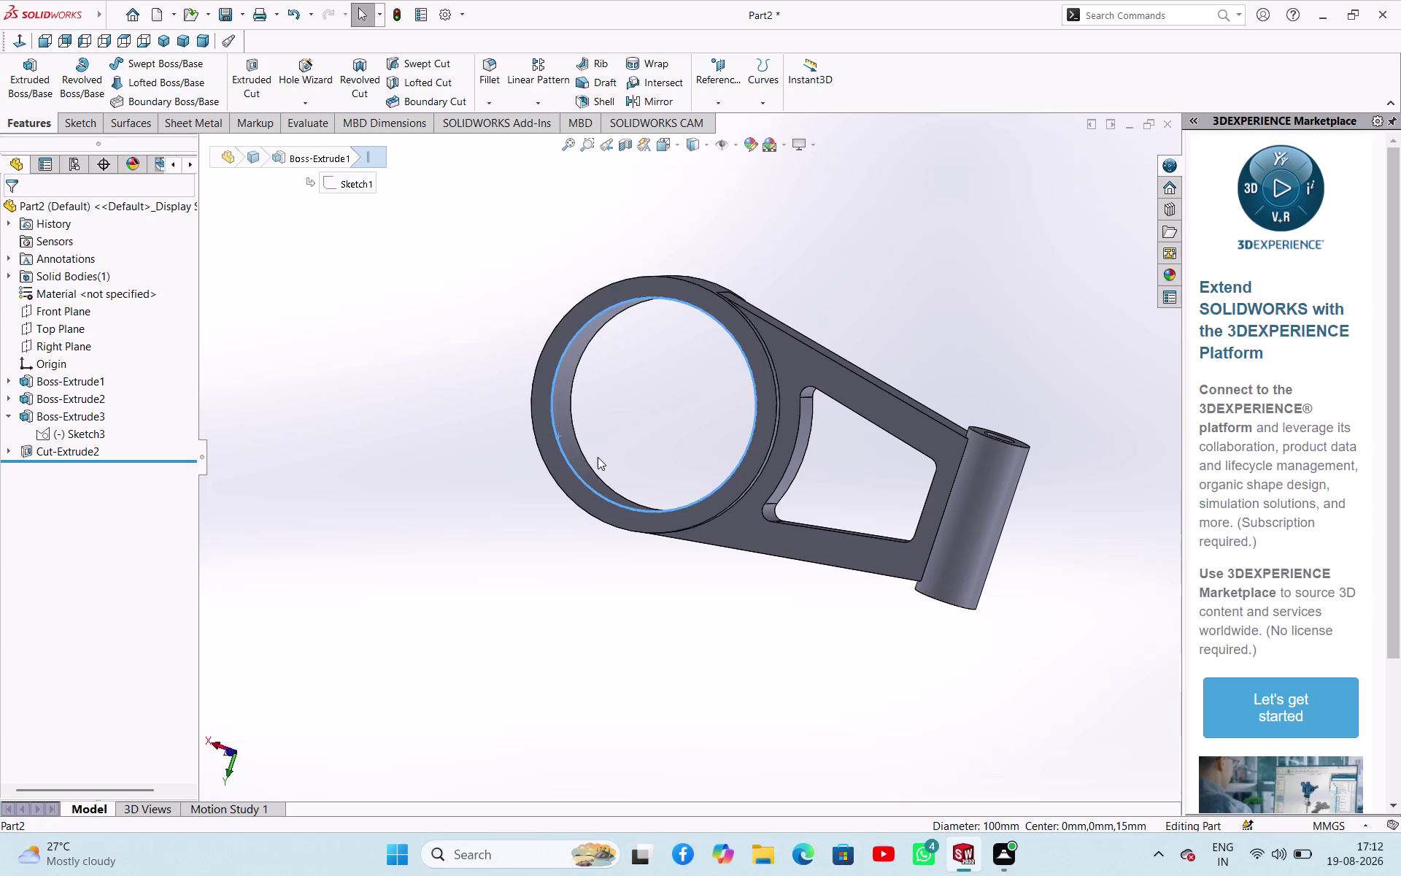
middle_drag(621, 456, 593, 455)
click(594, 437)
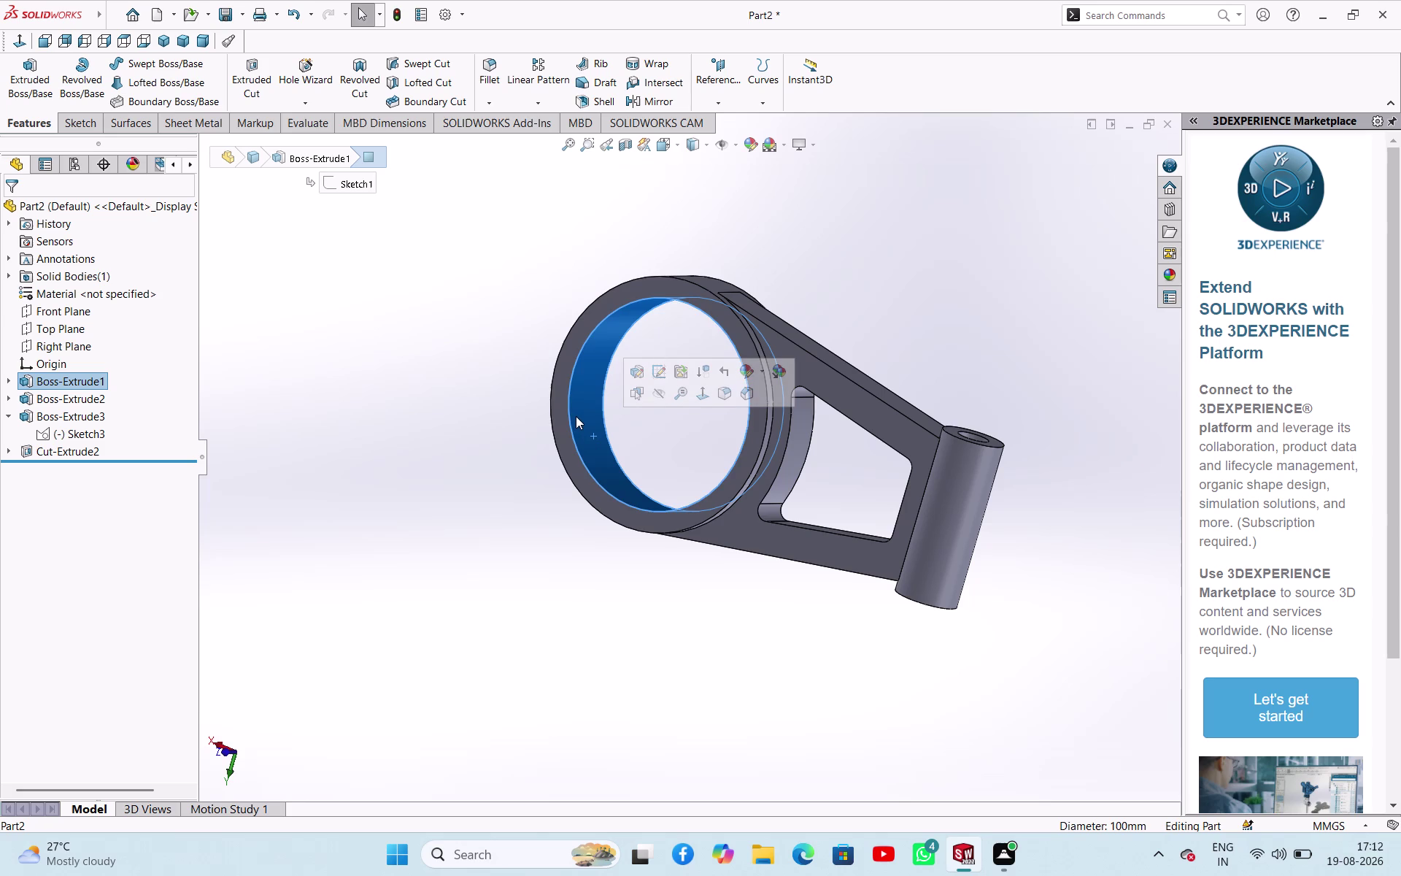
click(796, 454)
click(873, 292)
middle_drag(814, 344, 852, 194)
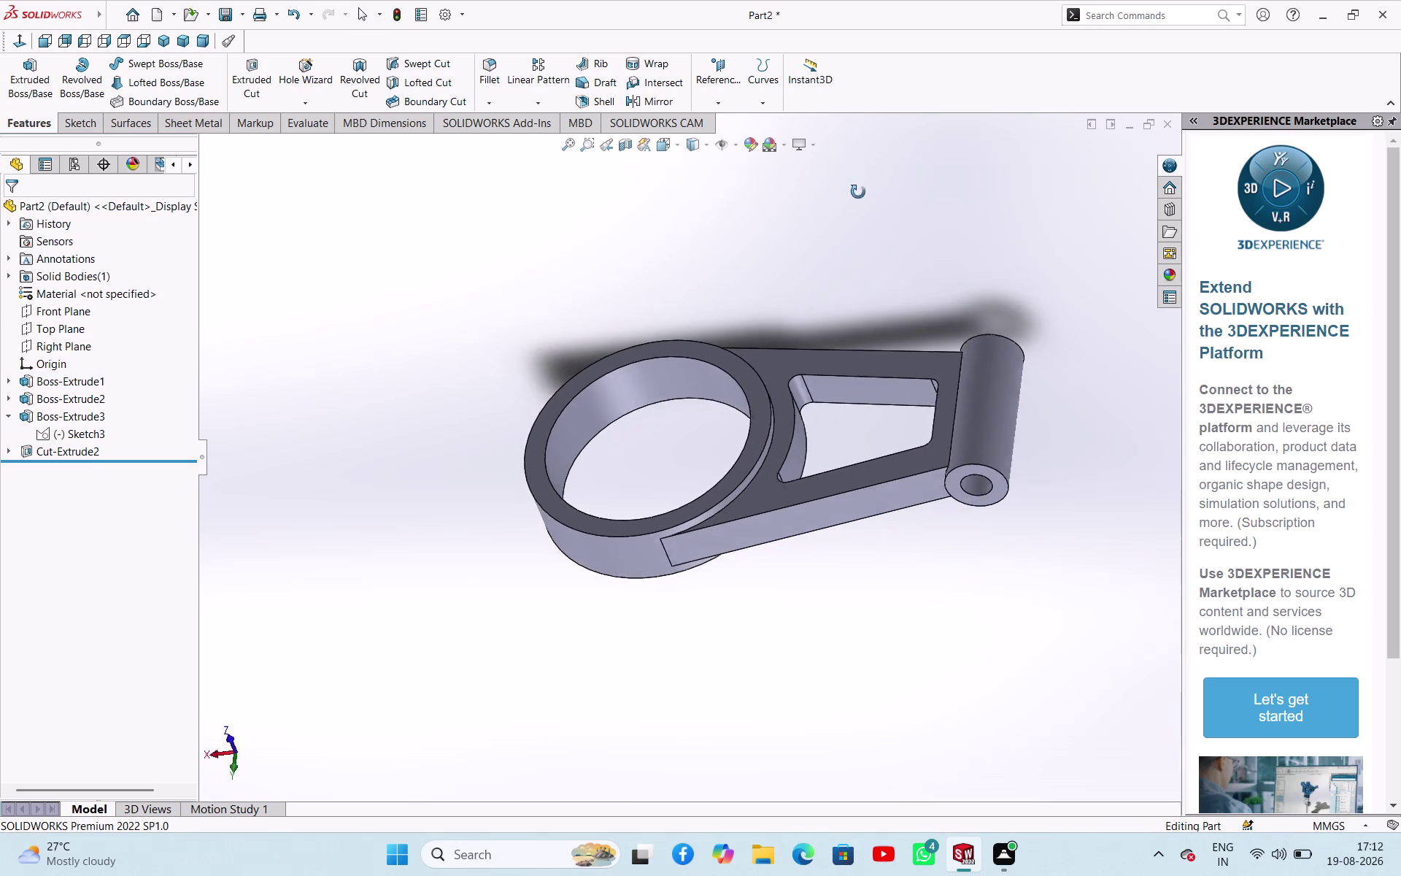
middle_drag(852, 195, 853, 160)
scroll(down, 3)
click(977, 583)
middle_drag(1010, 271, 981, 305)
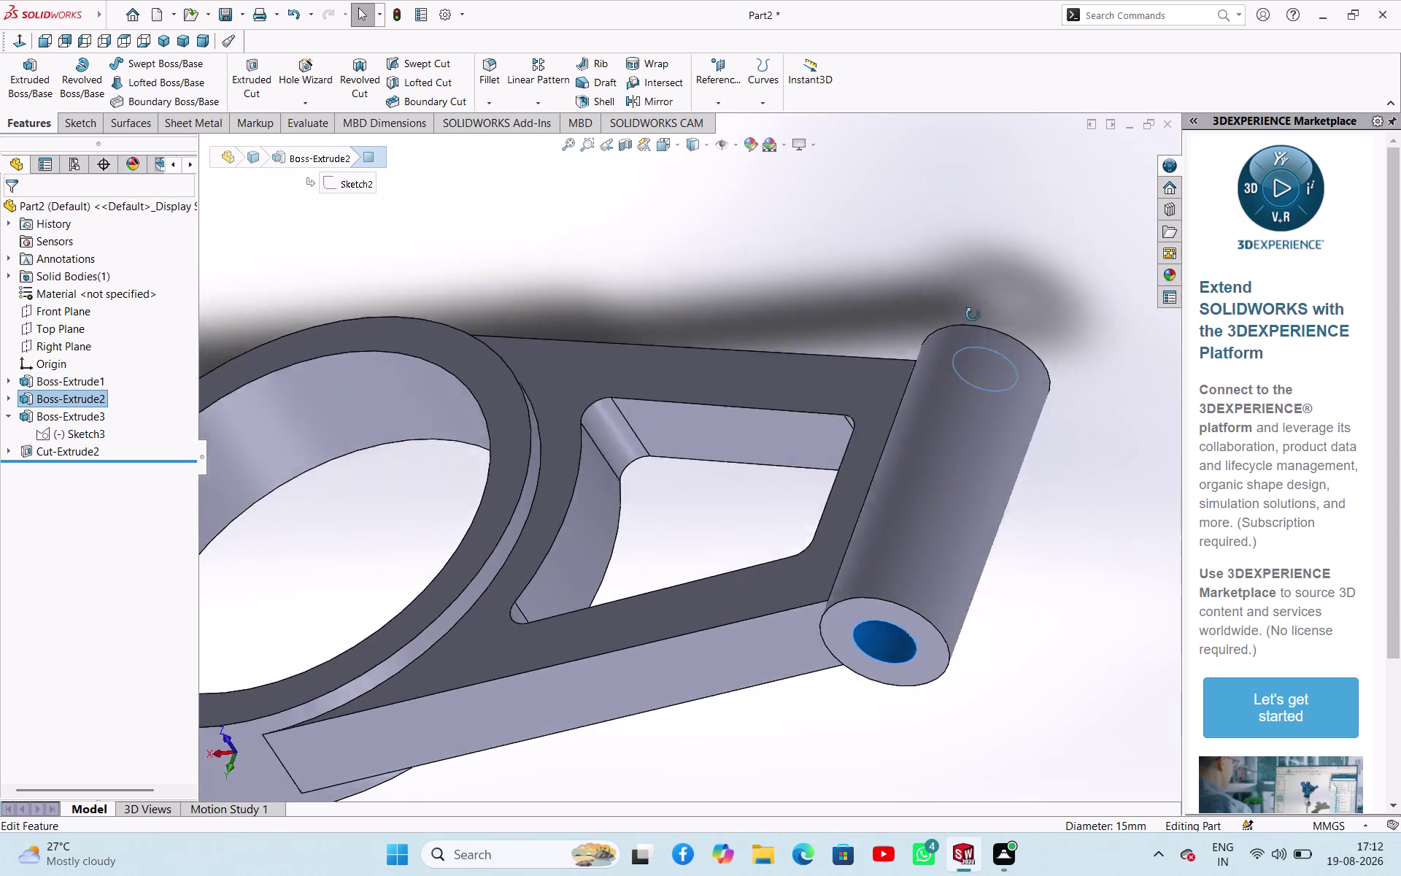
middle_drag(981, 306, 884, 466)
scroll(down, 3)
scroll(up, 3)
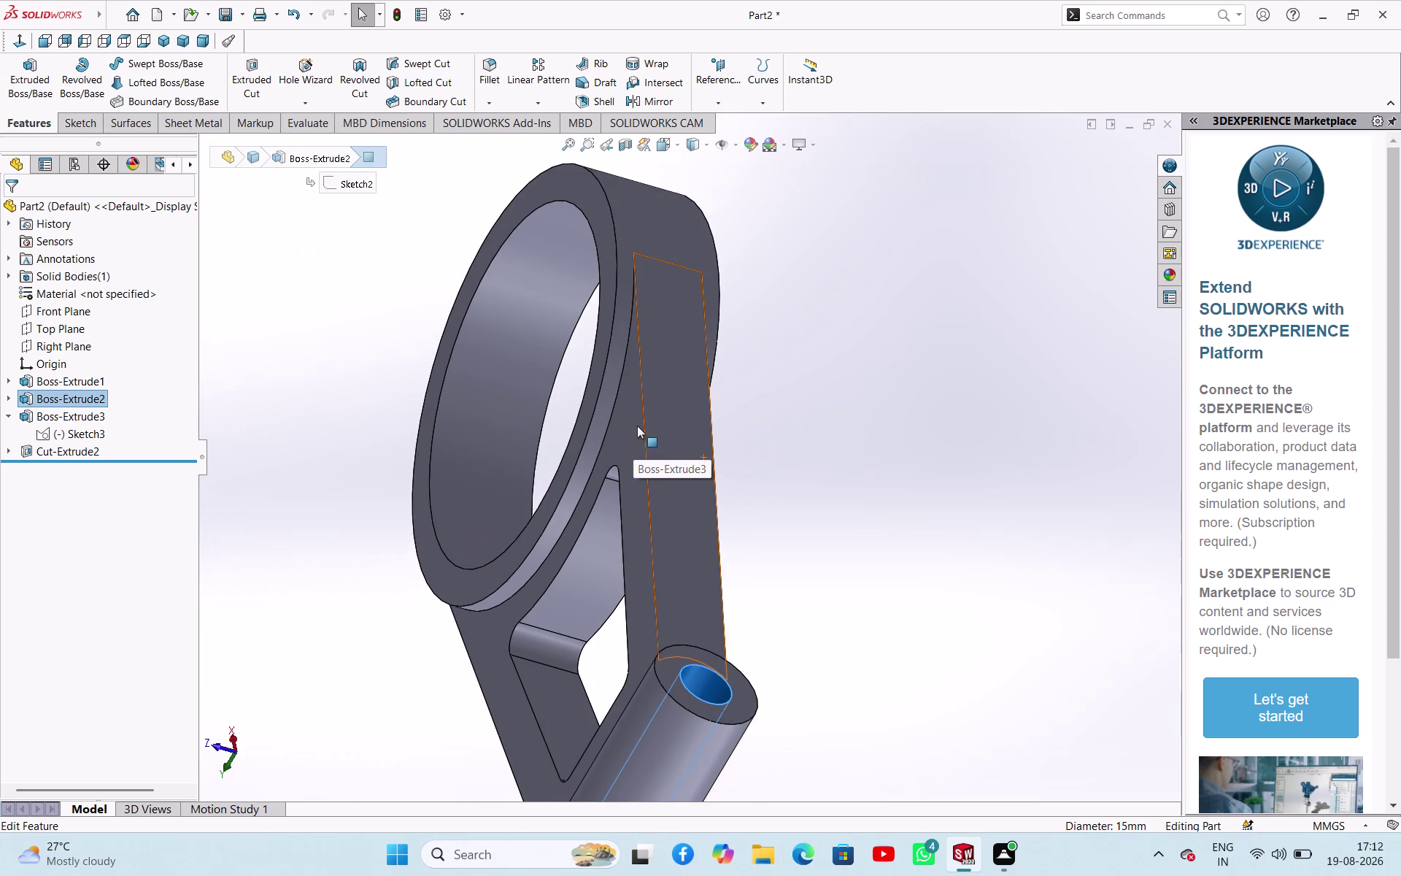
click(647, 417)
middle_drag(787, 427, 824, 420)
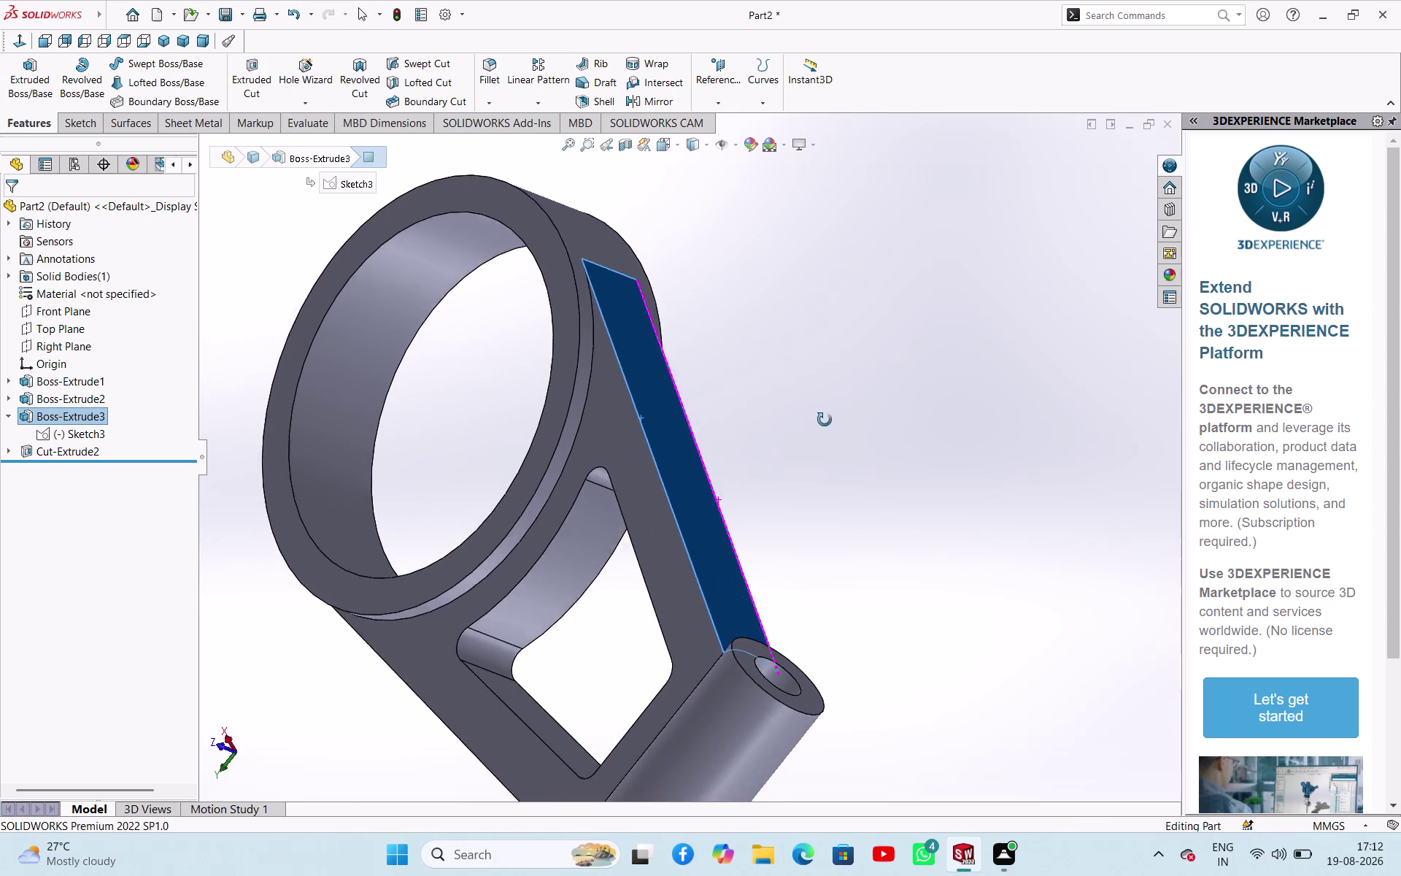
middle_drag(823, 419, 1067, 337)
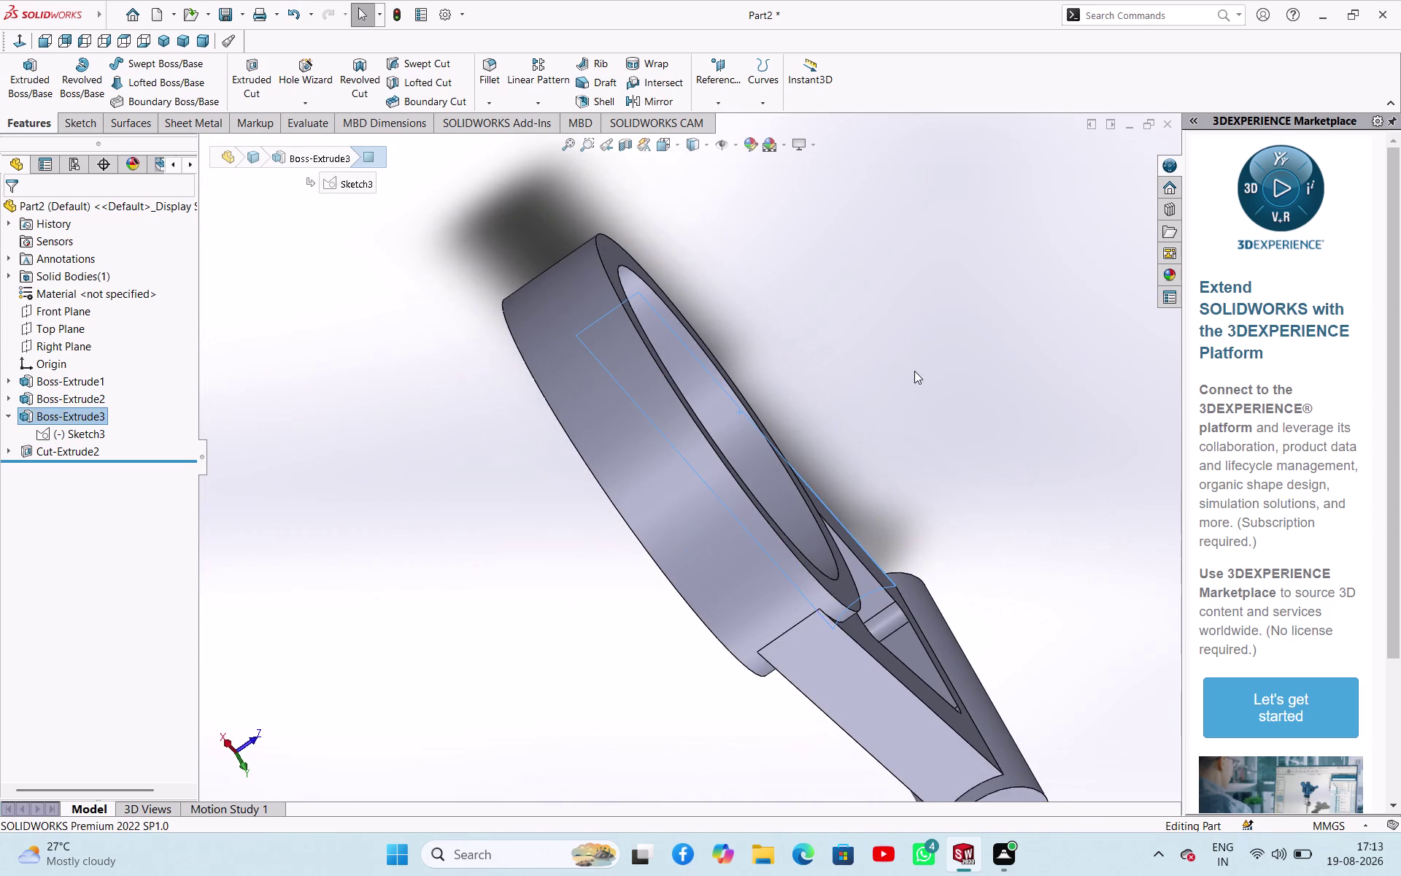
scroll(down, 3)
scroll(down, 3)
scroll(up, 3)
scroll(up, 3)
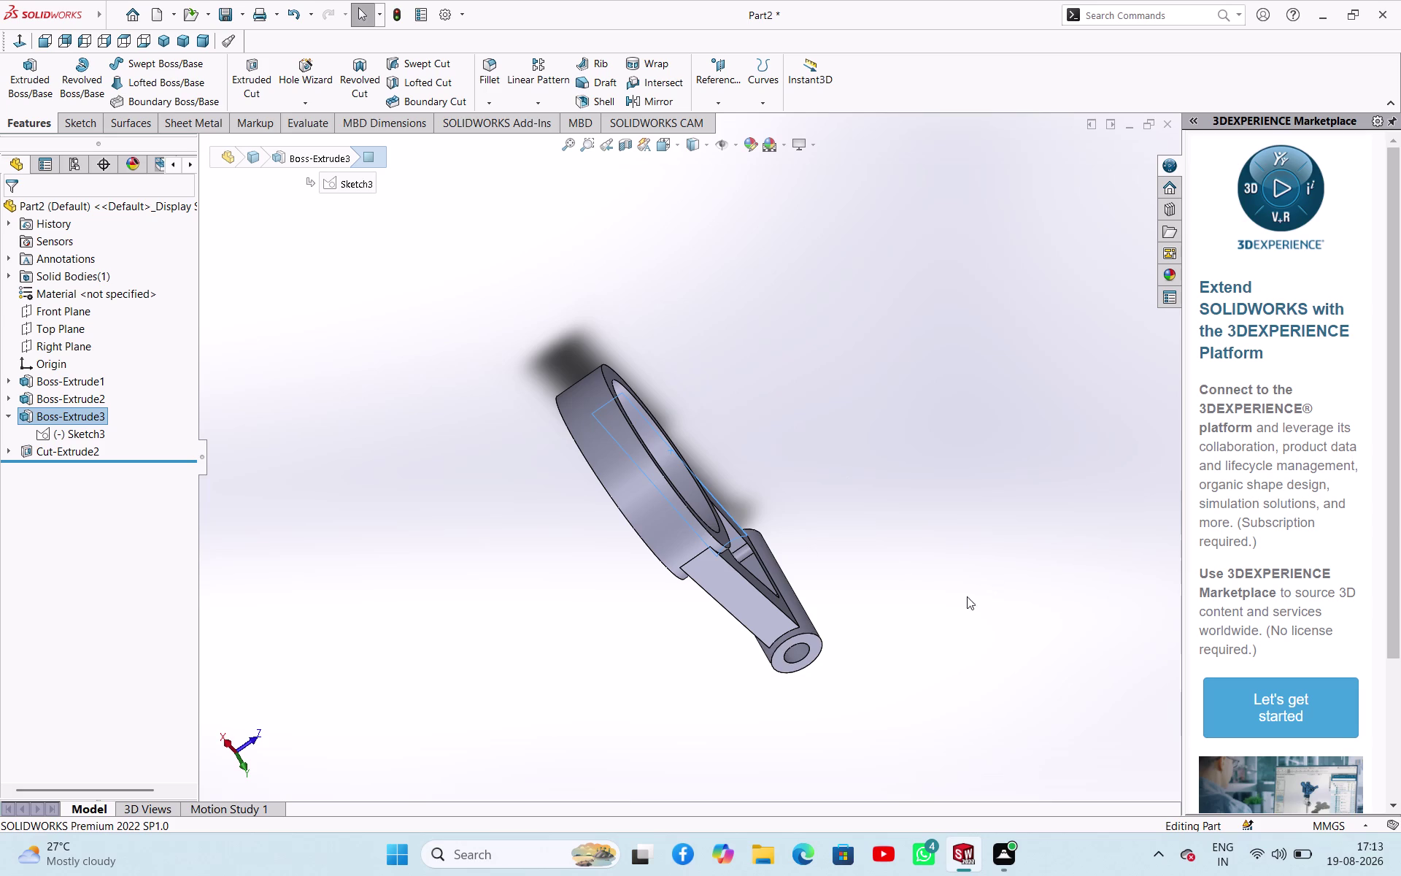
scroll(up, 3)
scroll(up, 3)
middle_drag(860, 567, 824, 639)
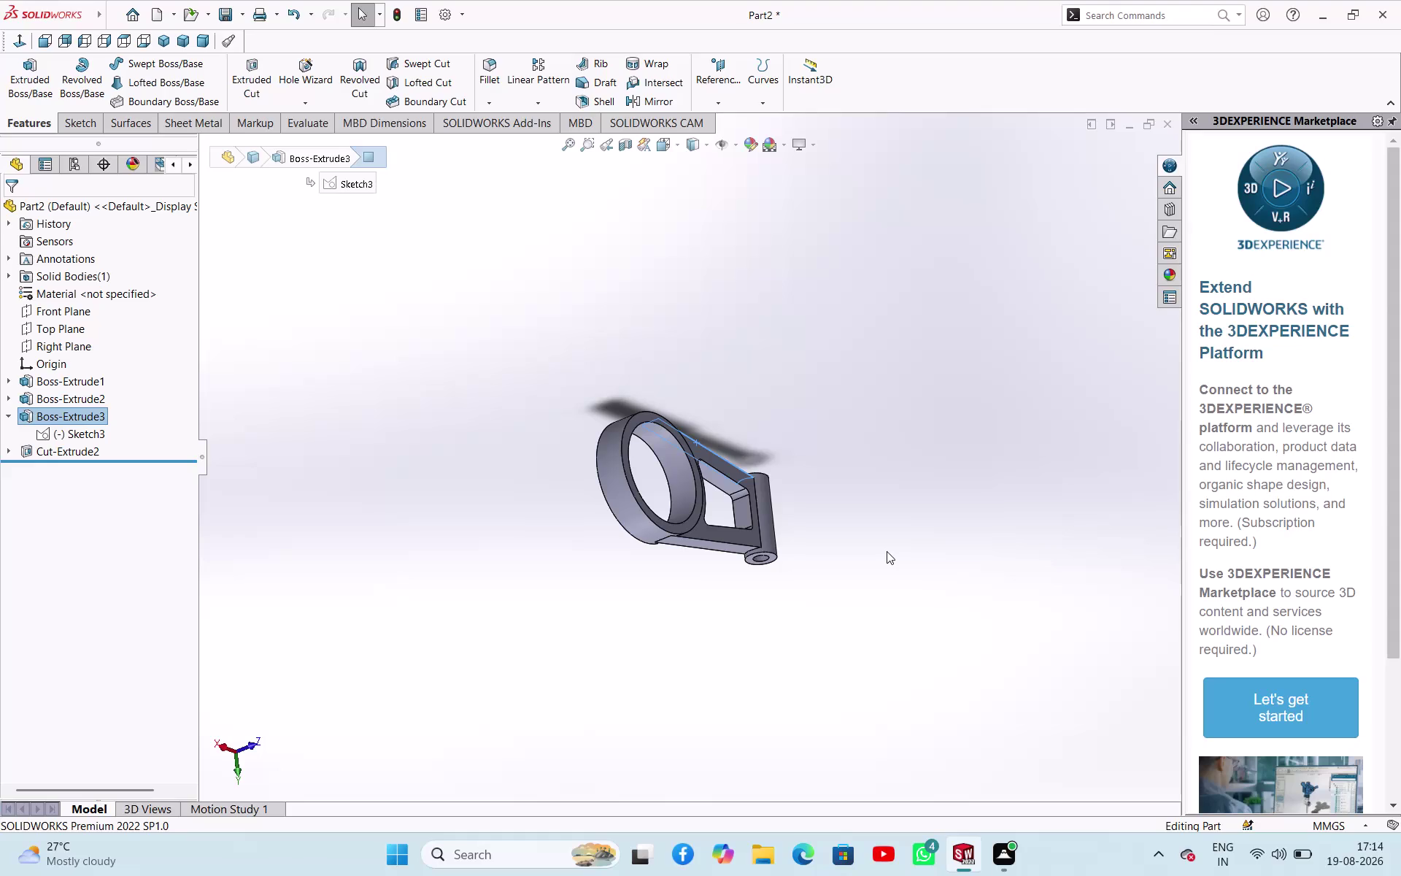
Orbit the connecting rod toward an isometric view, then bring up Save As for Part2.
middle_drag(894, 561, 890, 563)
middle_drag(890, 563, 815, 474)
scroll(up, 3)
scroll(down, 3)
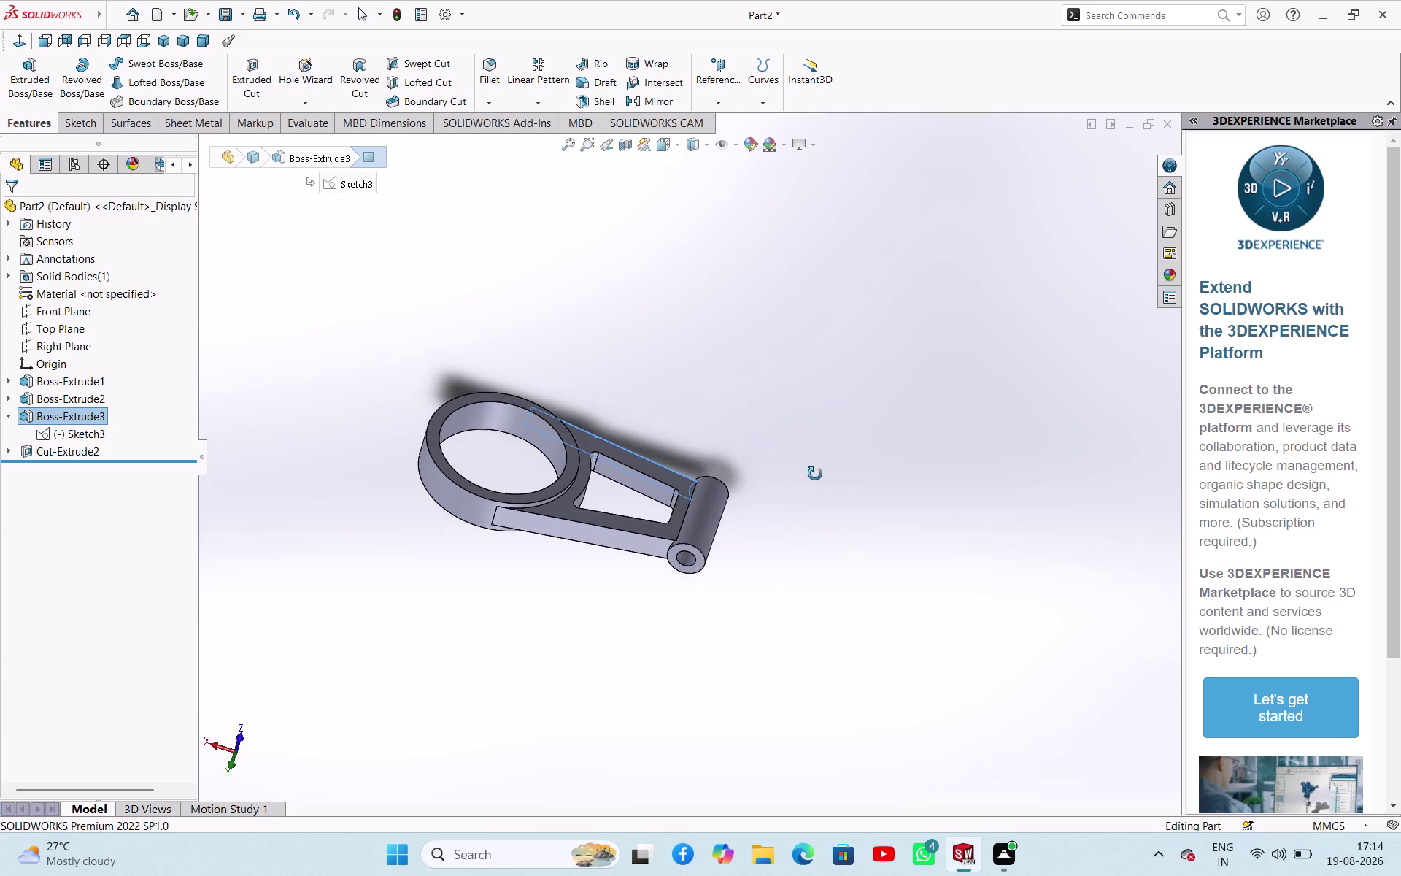
middle_drag(815, 473, 827, 501)
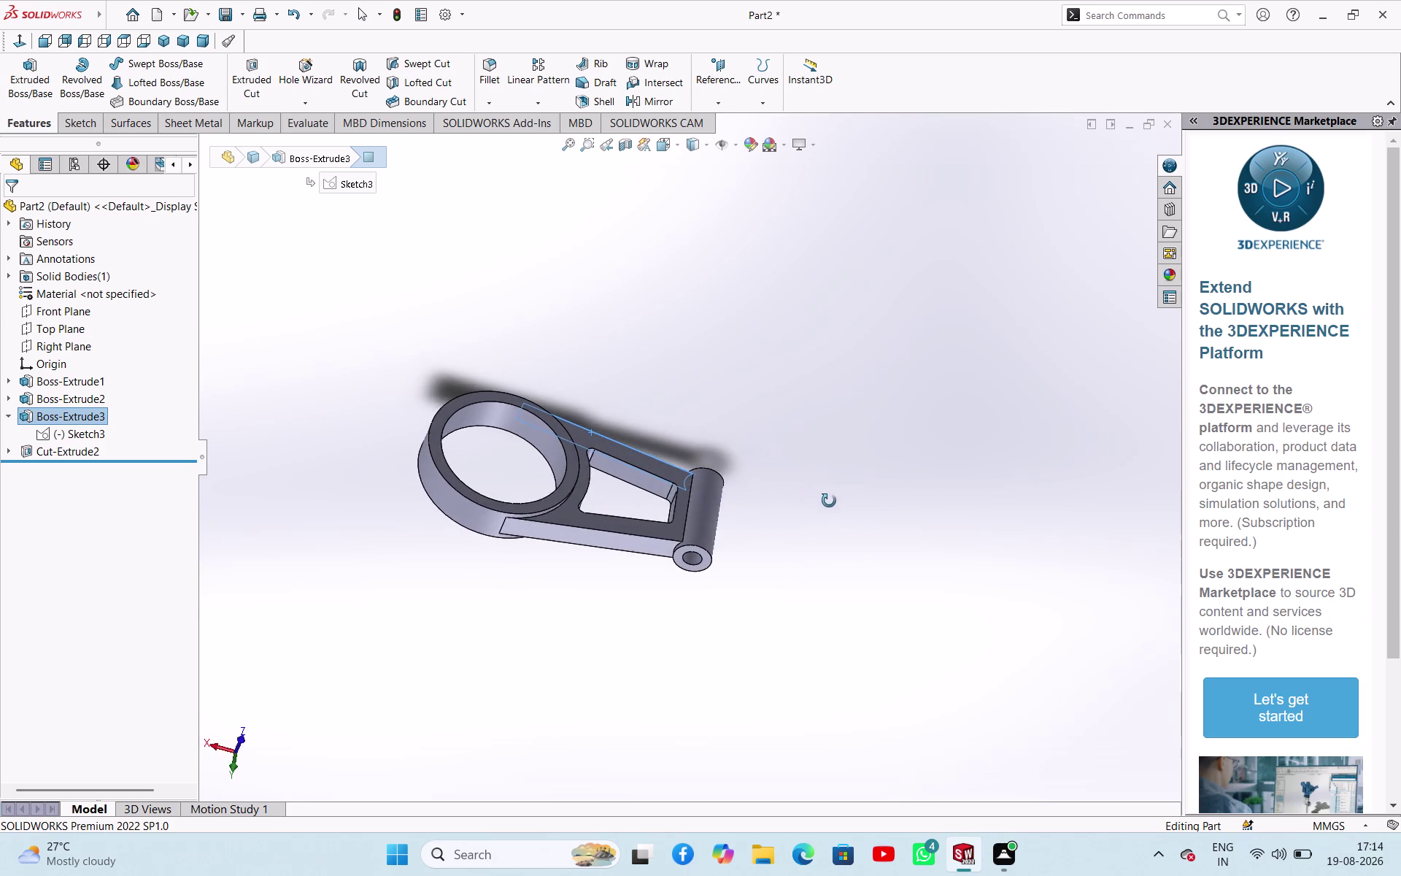
middle_drag(827, 500, 847, 465)
scroll(up, 3)
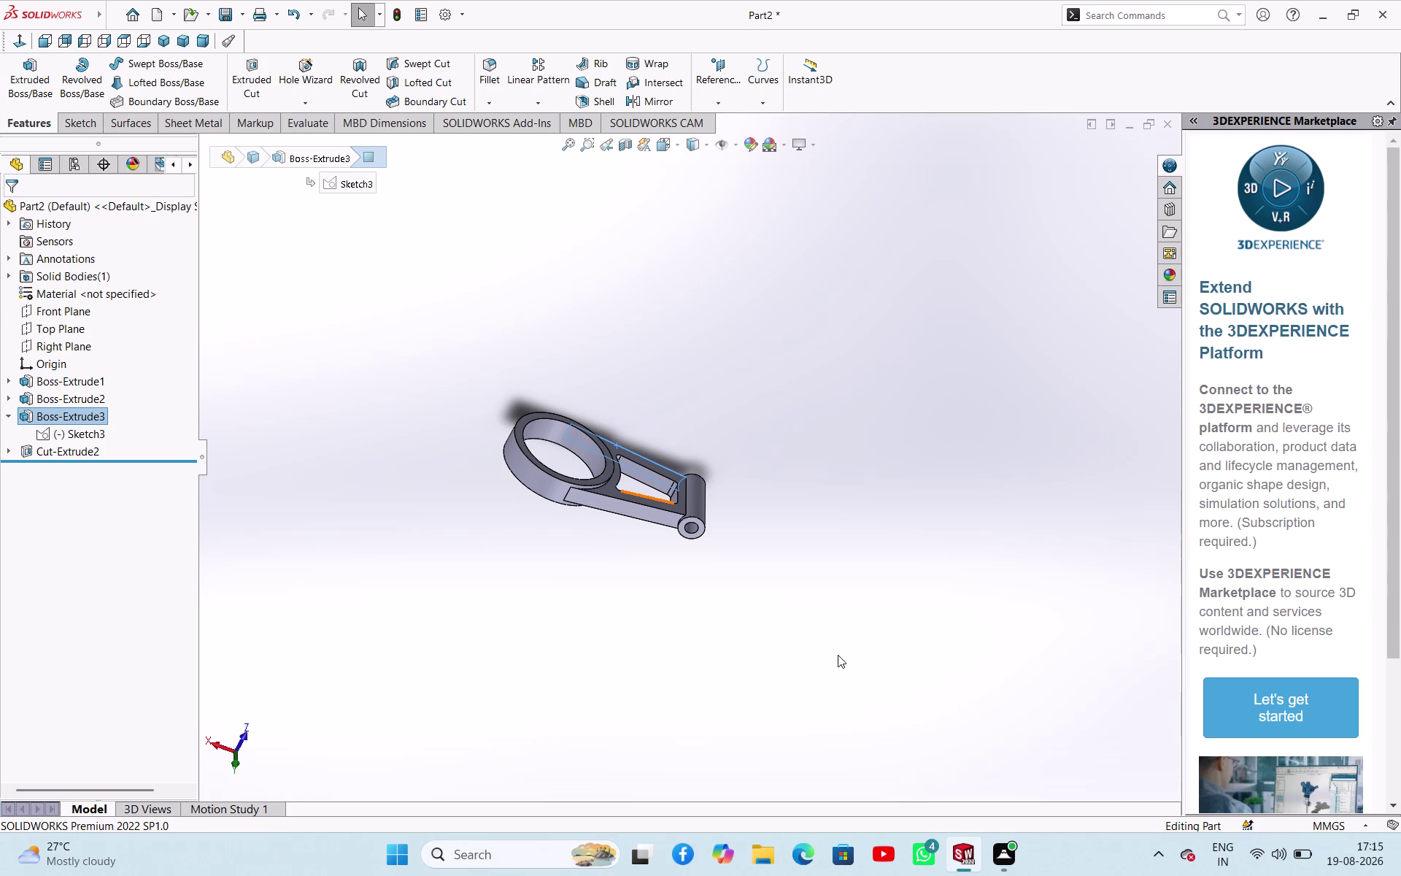
scroll(up, 3)
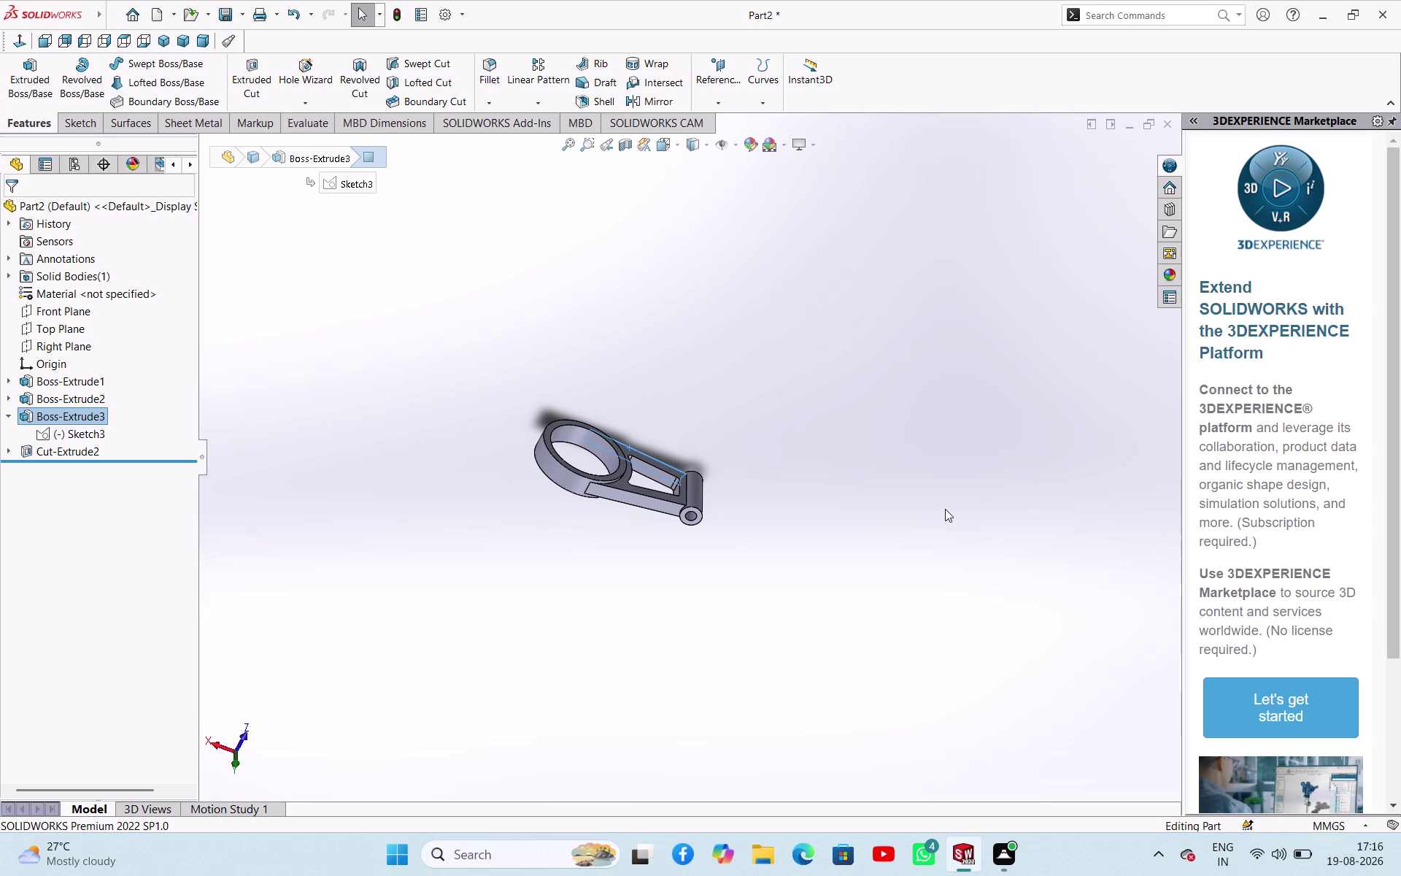
scroll(down, 3)
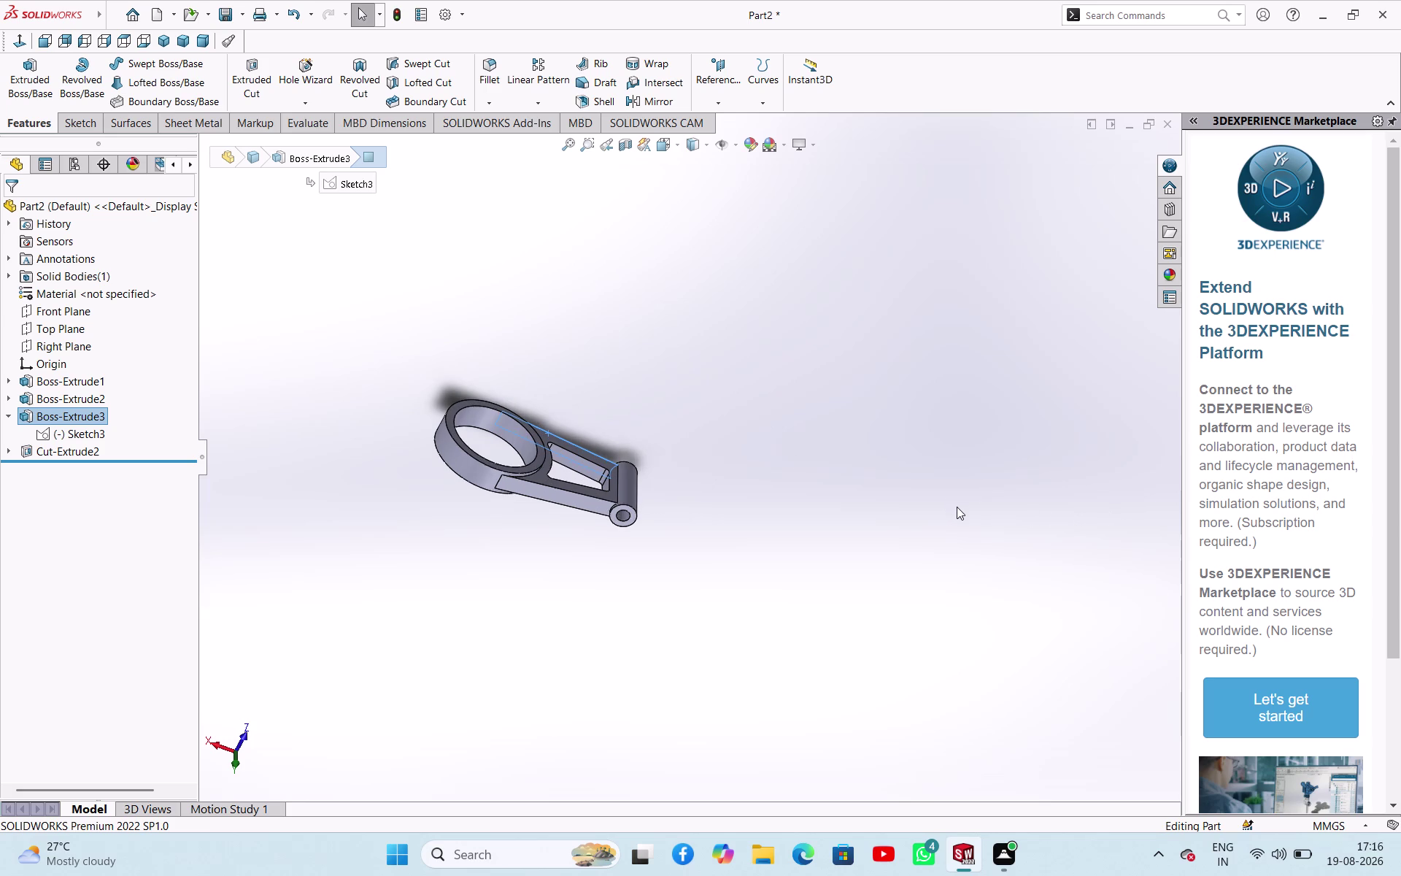
scroll(up, 3)
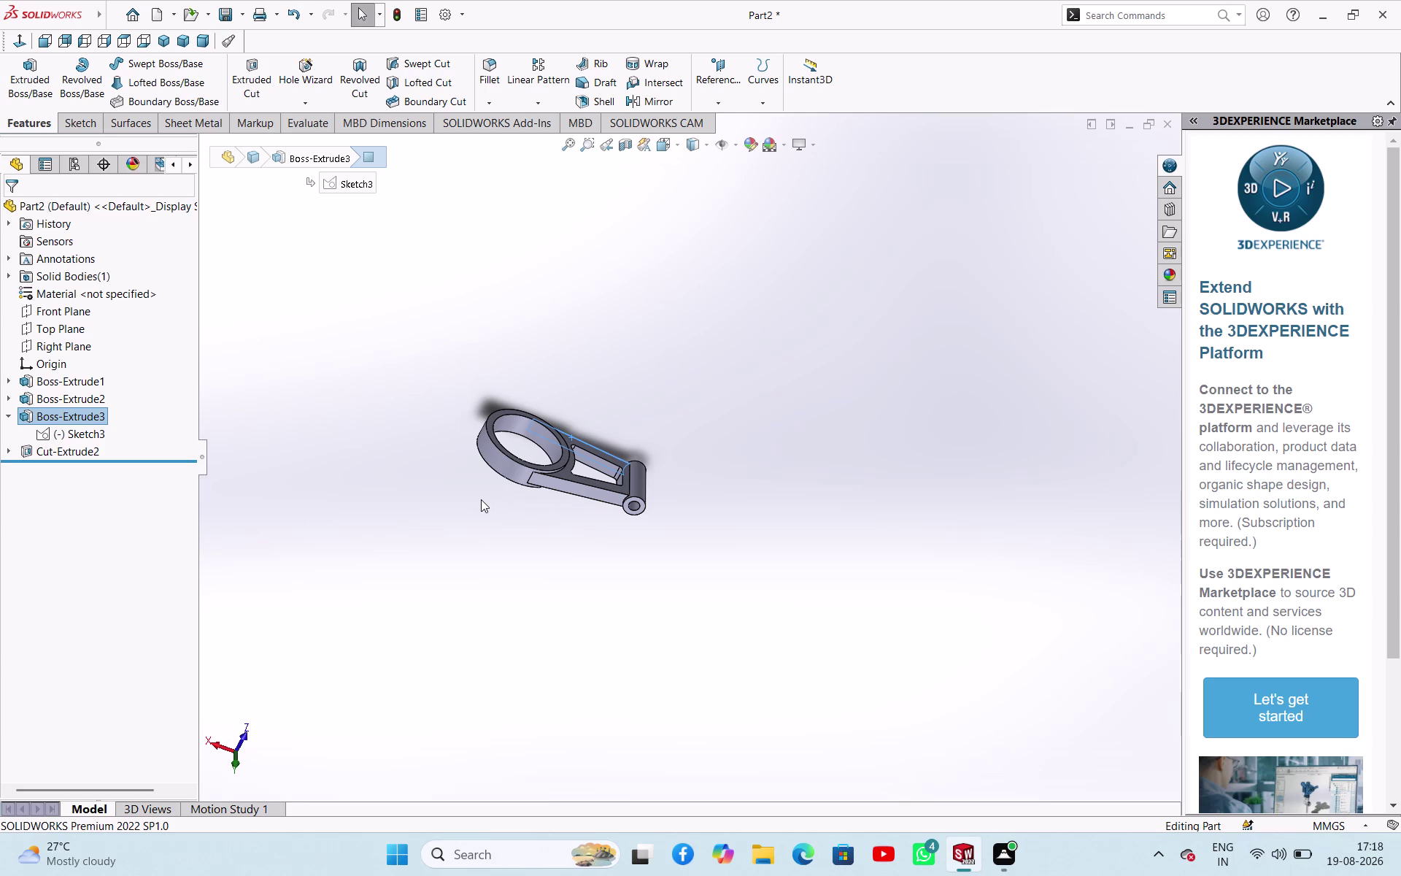
scroll(down, 3)
scroll(up, 3)
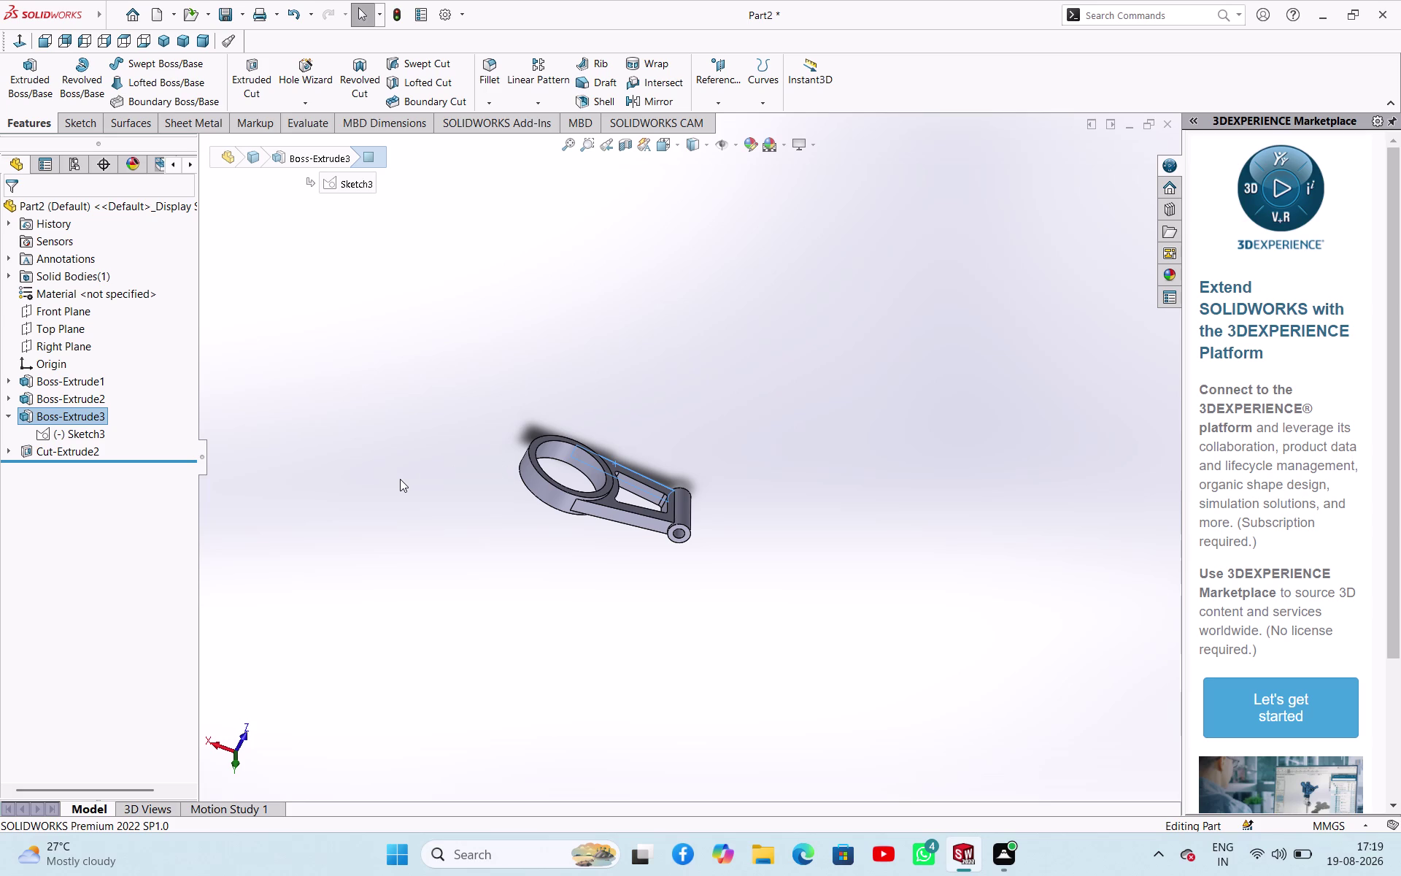
key(ctrl+s)
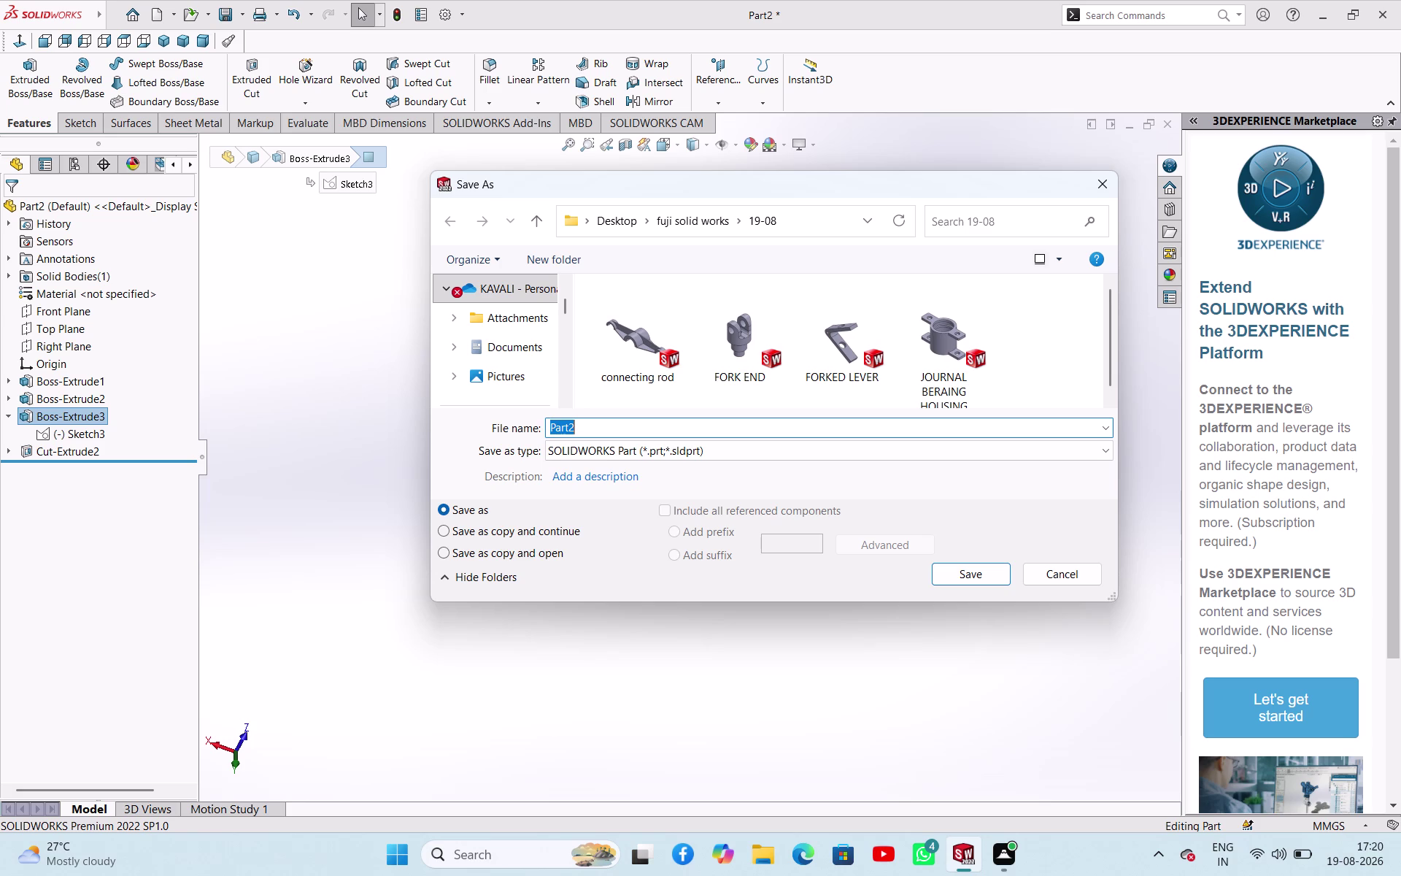
Save the part as 'connectin rod 2' in the 19-08 folder.
text(connec)
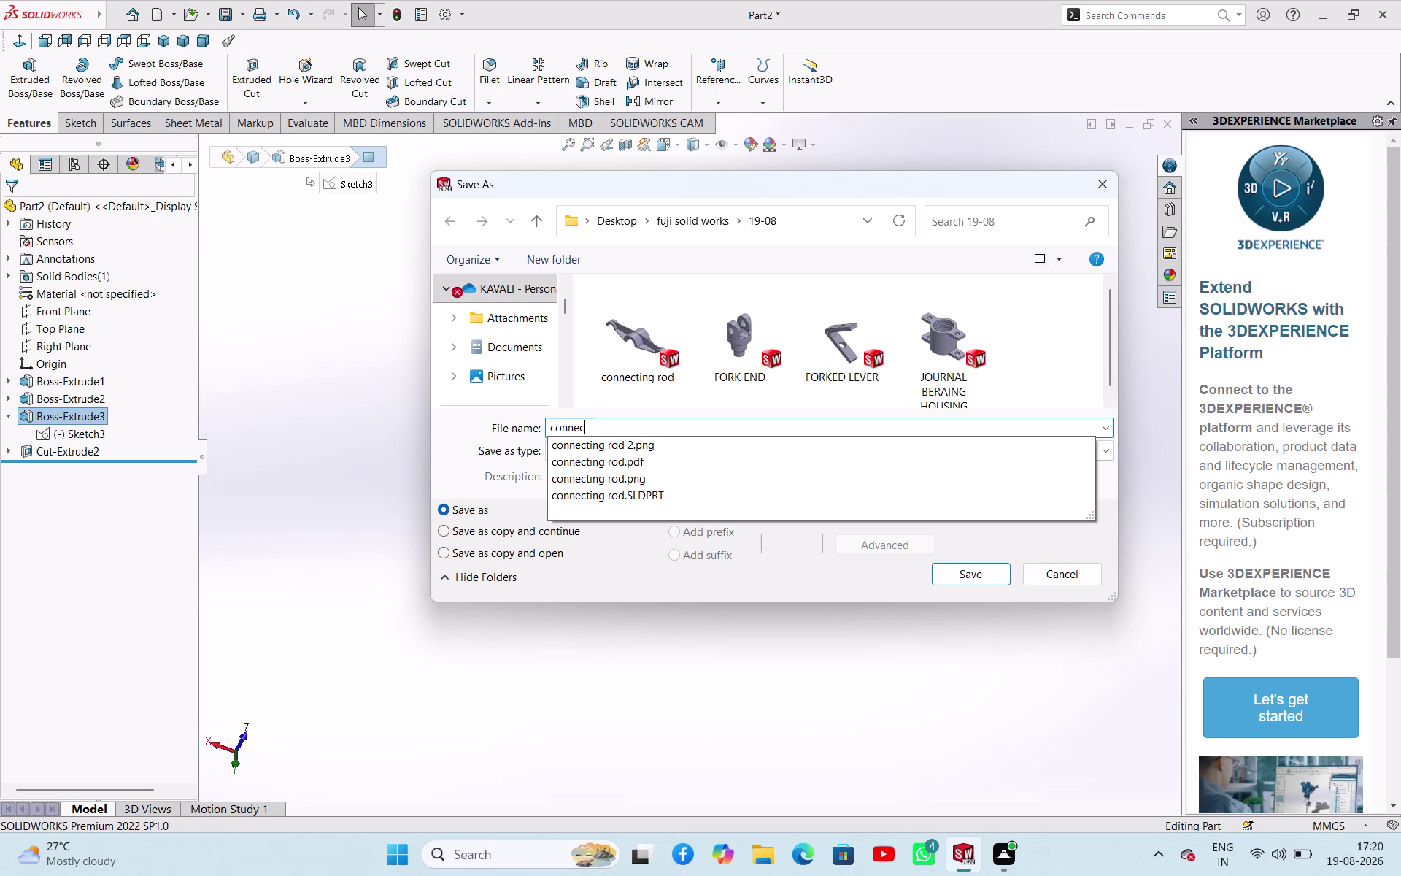
text(tin)
key(space)
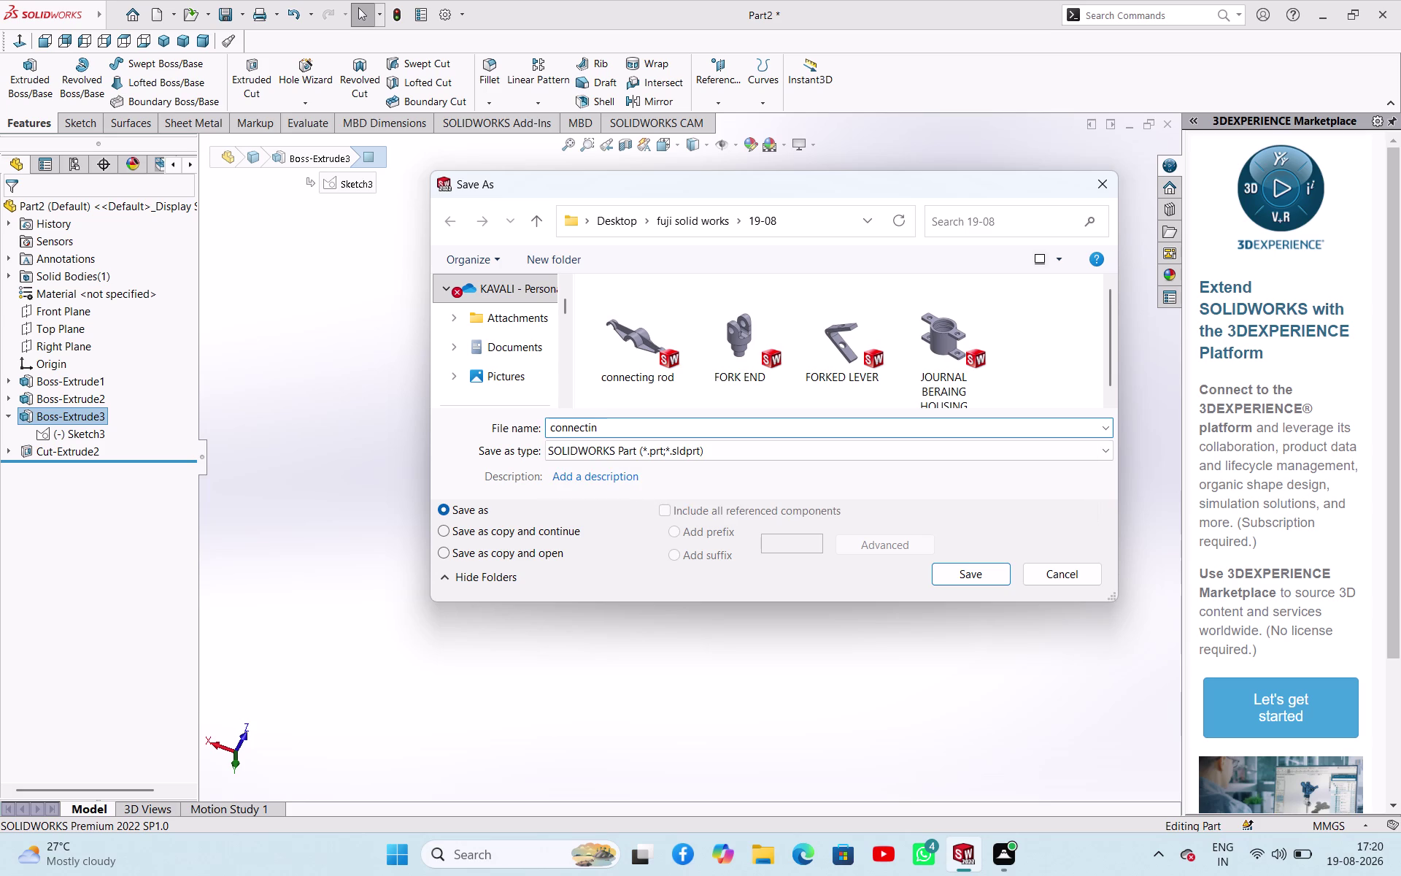
text(rod 2)
click(932, 569)
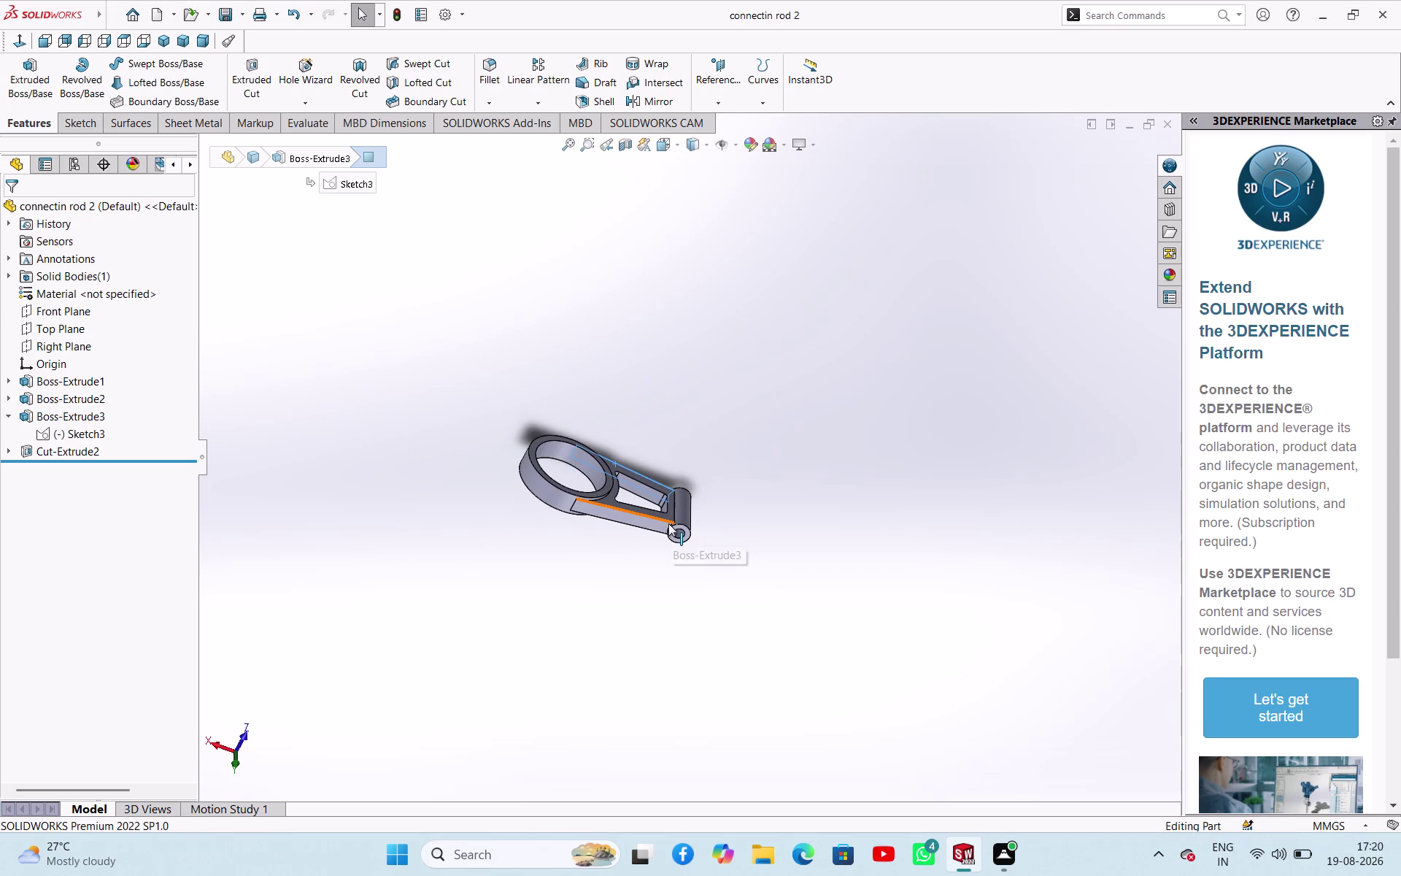
key(ctrl+n)
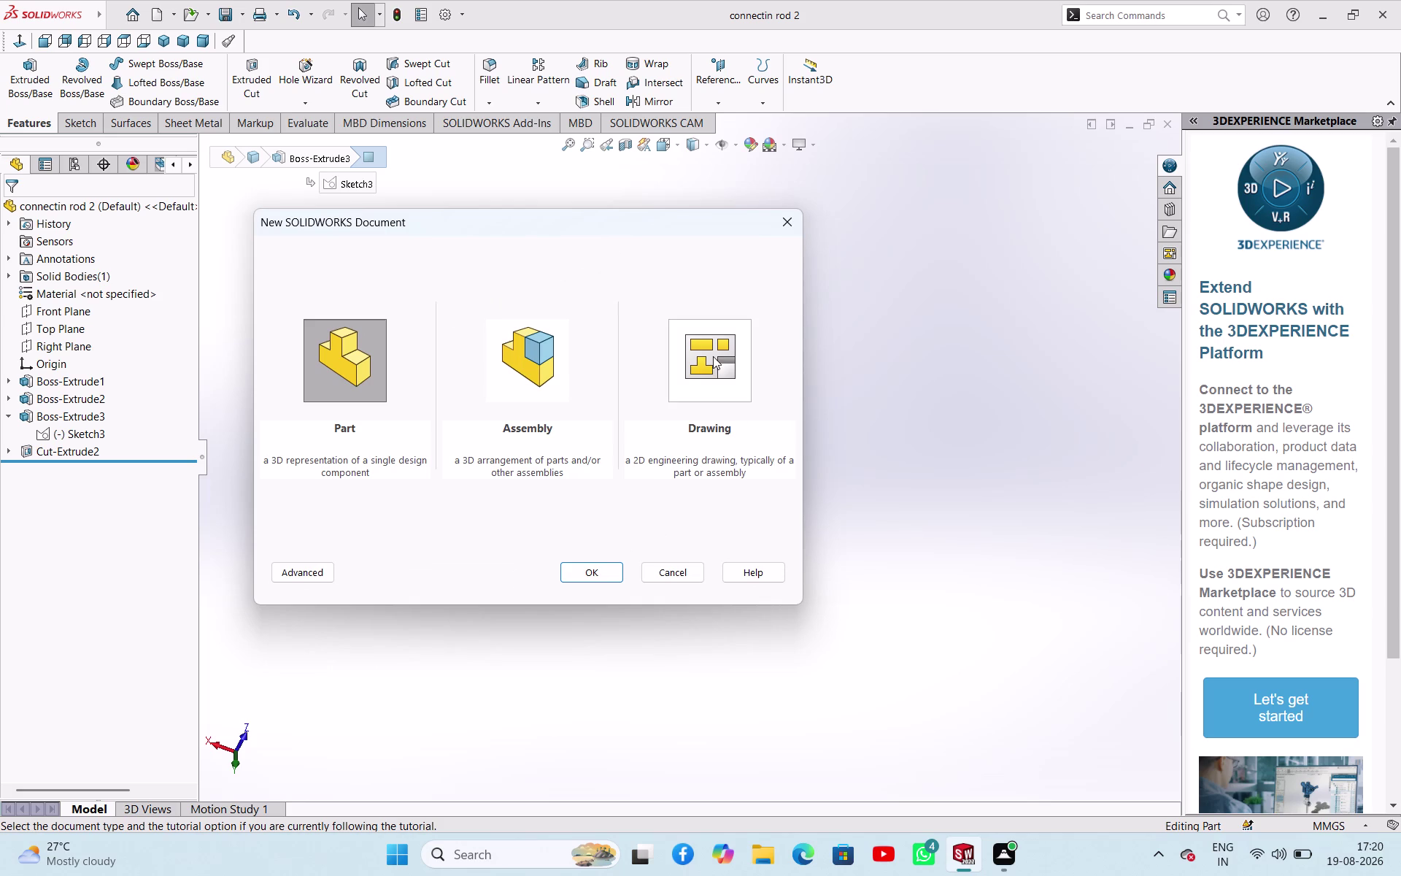
Create a new Drawing document using the A3 sheet format.
click(713, 356)
click(589, 570)
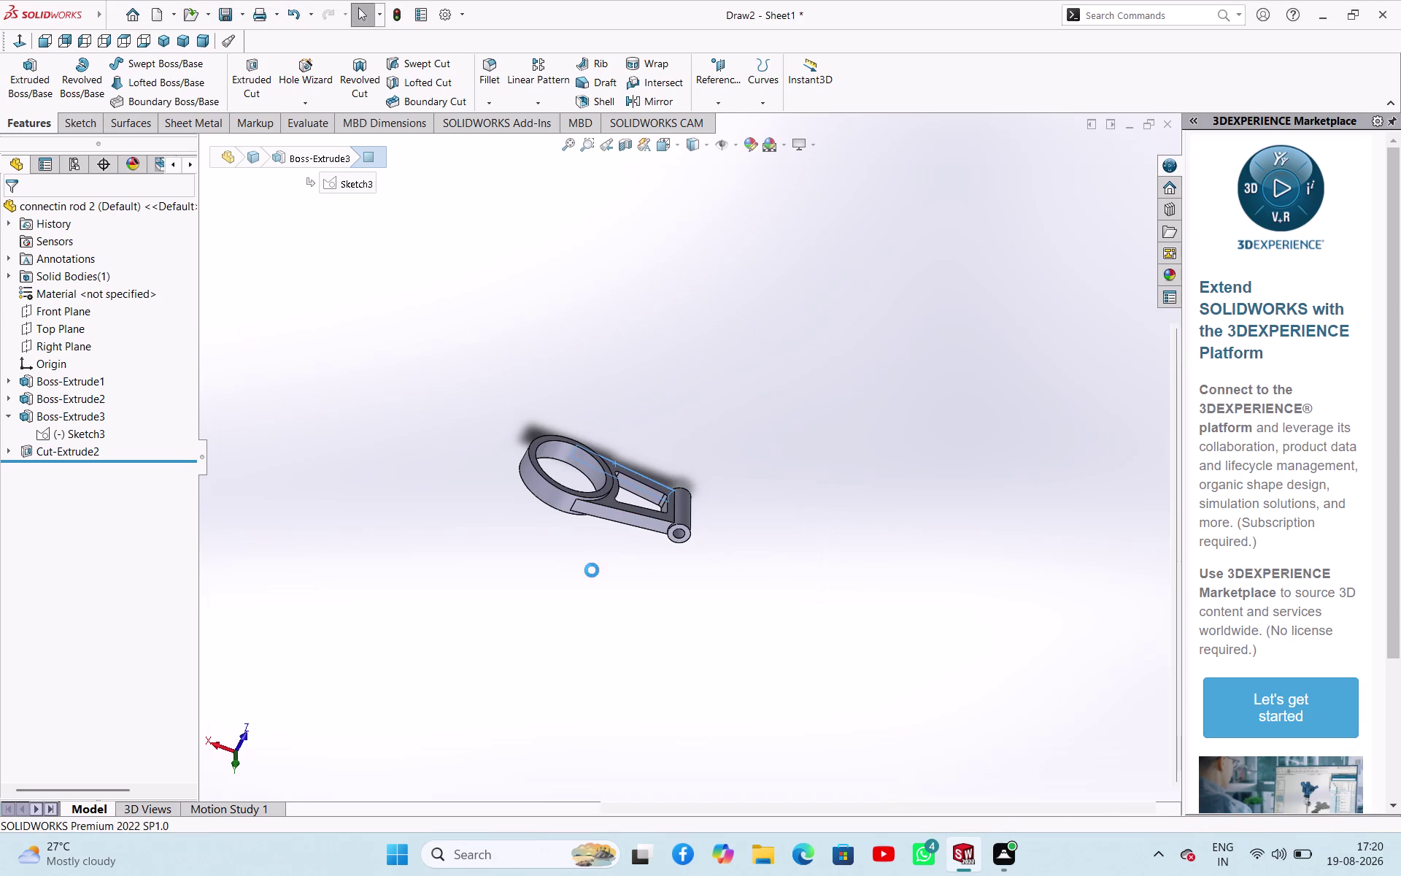
click(724, 547)
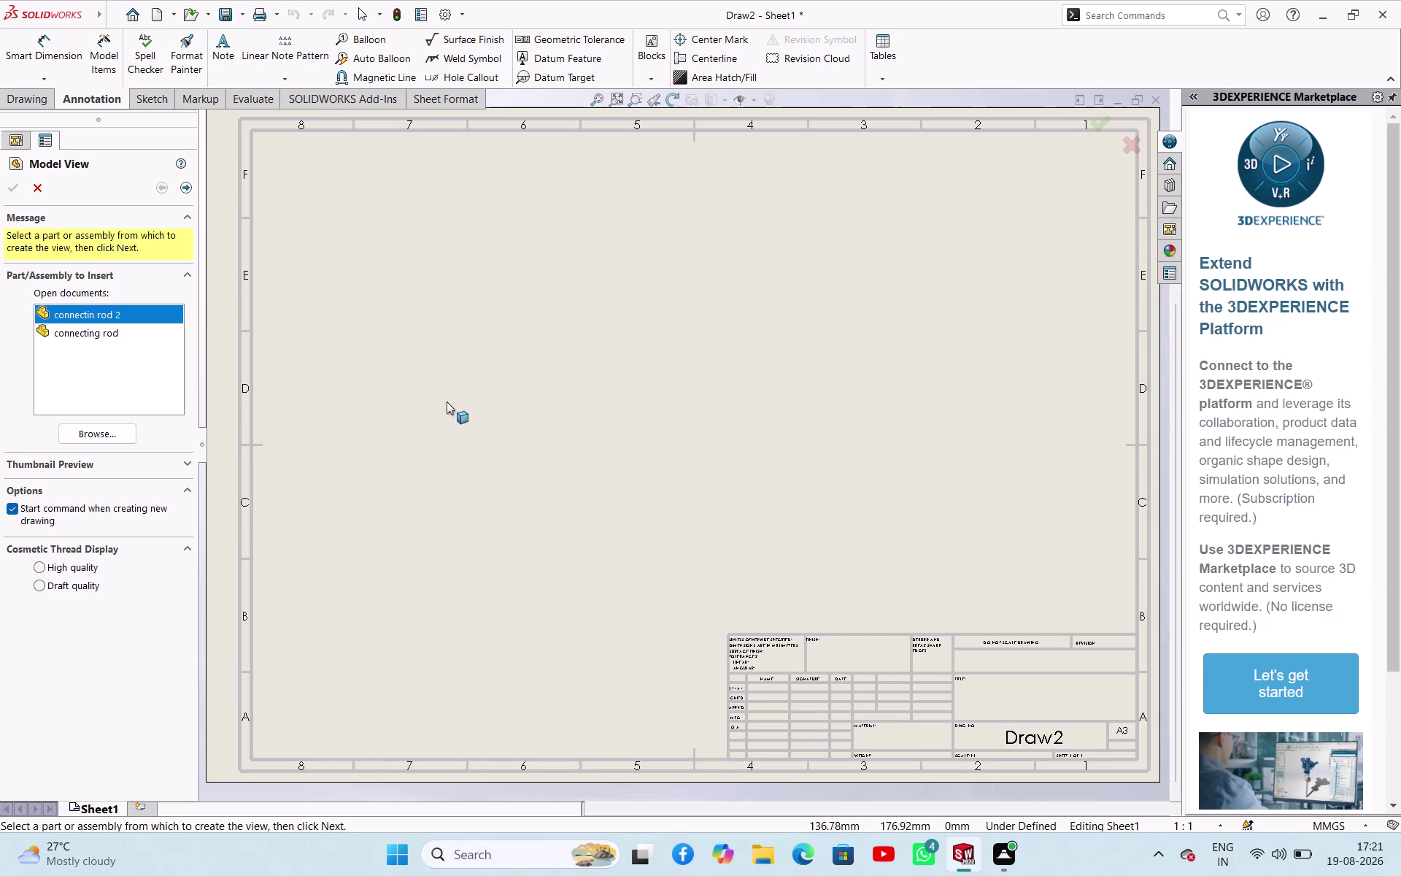
Insert an isometric view of connectin rod 2 at the sheet's upper right.
click(111, 439)
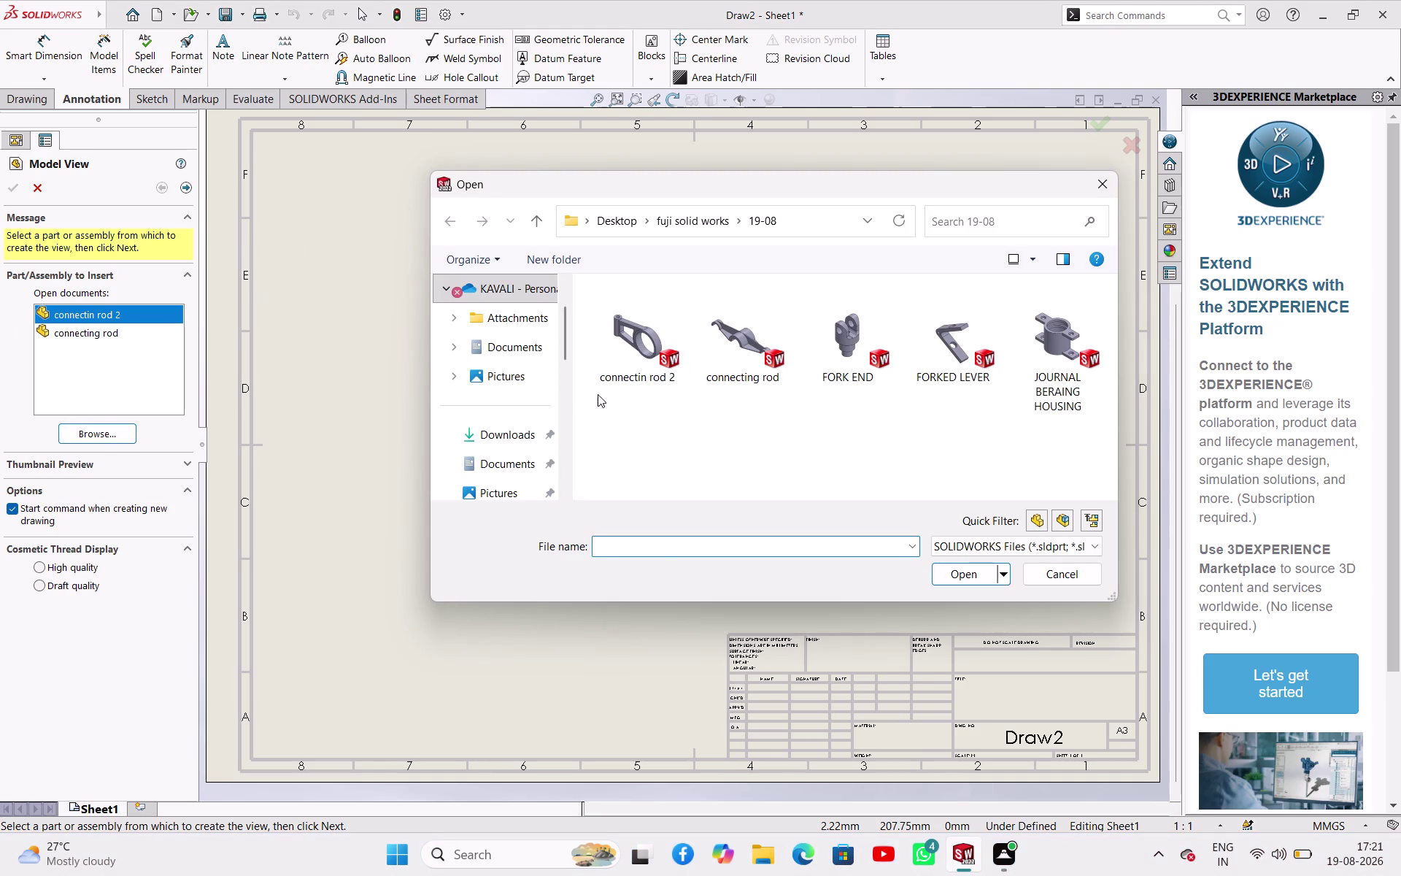
click(619, 372)
click(975, 571)
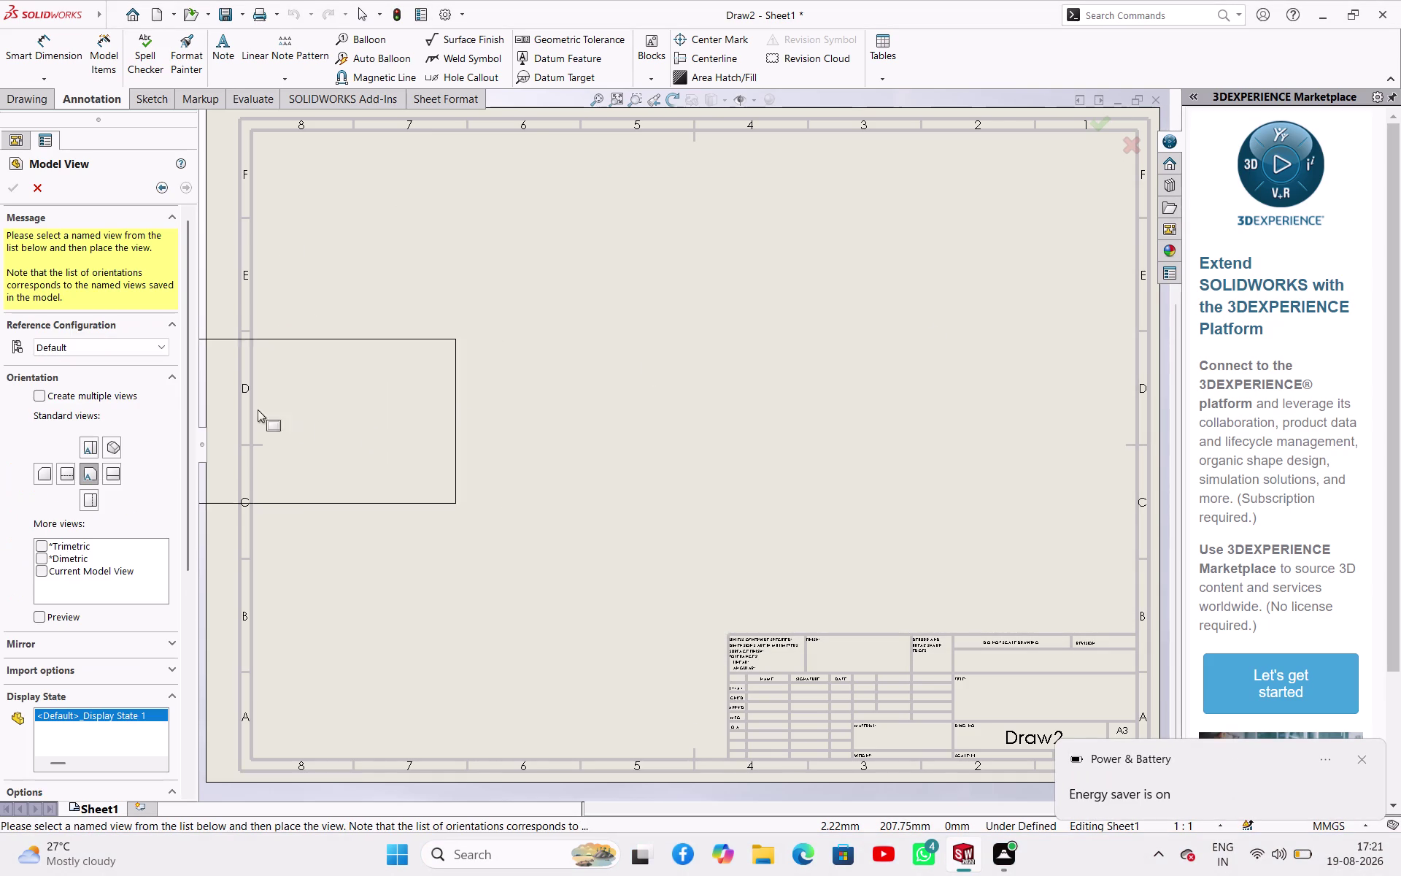
click(106, 446)
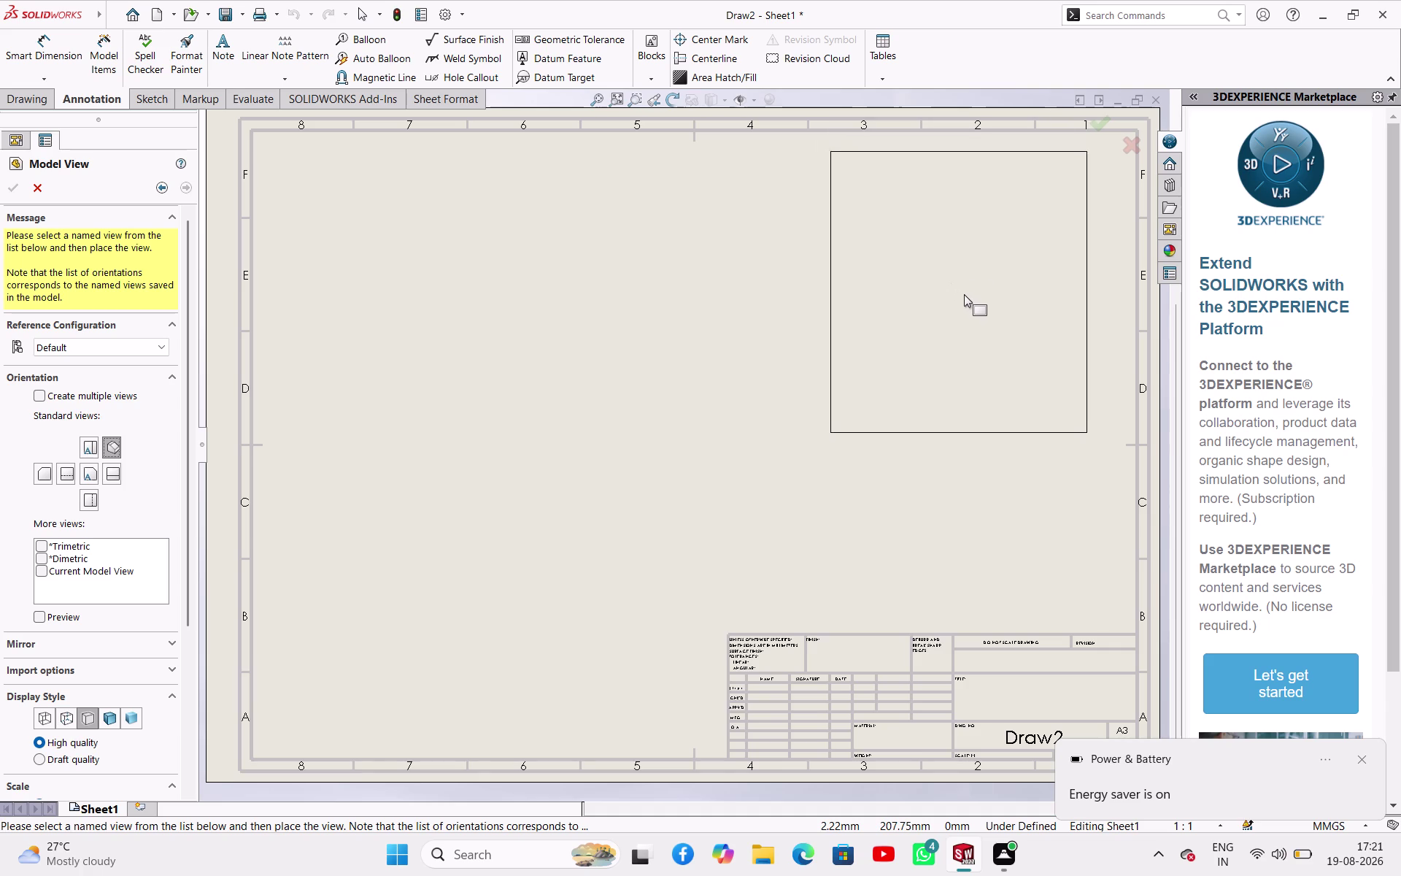
click(970, 296)
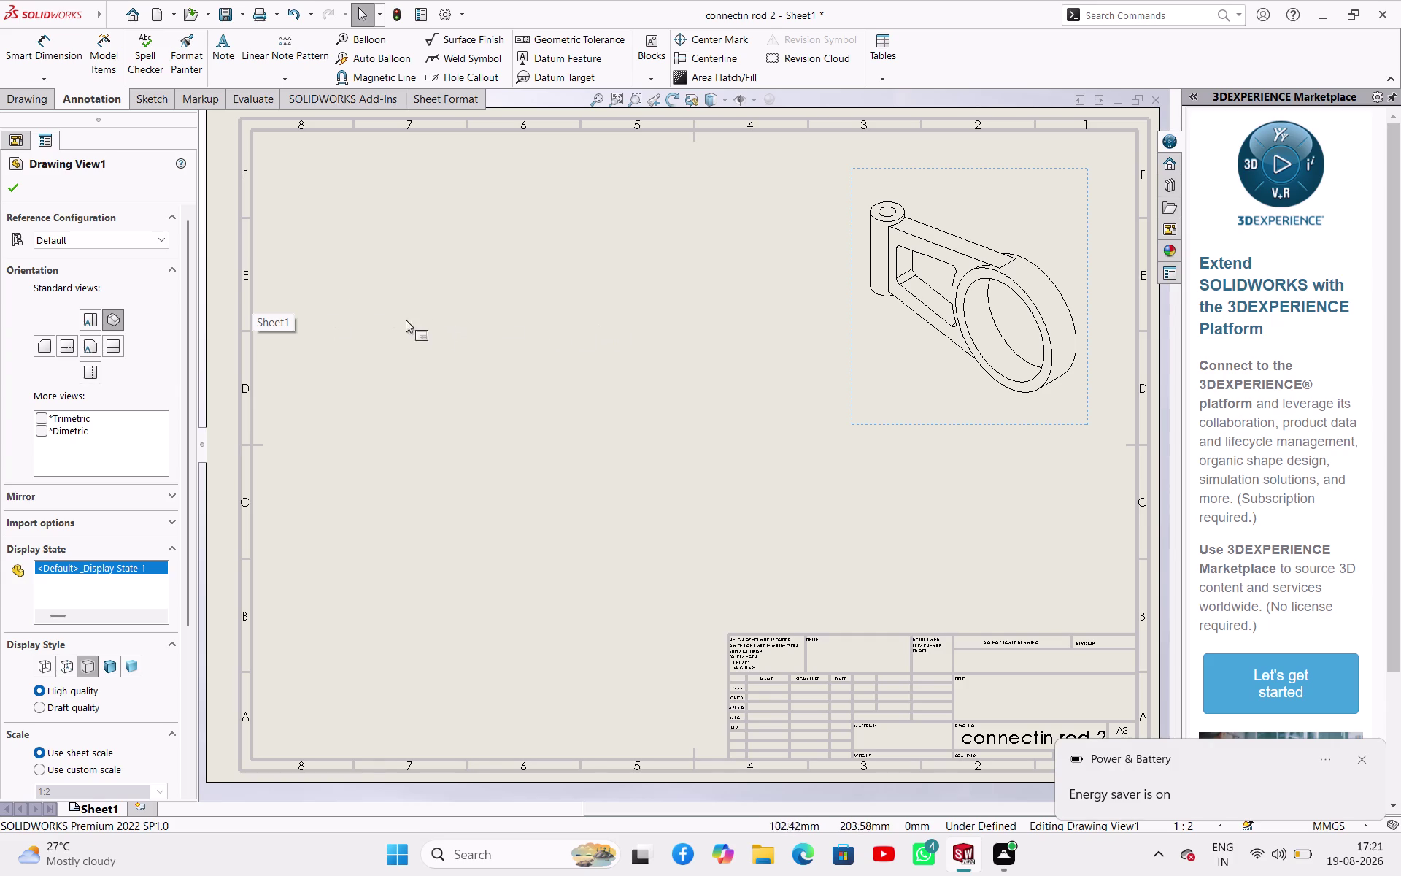
Try the top, front and side orientations, then return the view to Isometric.
click(90, 319)
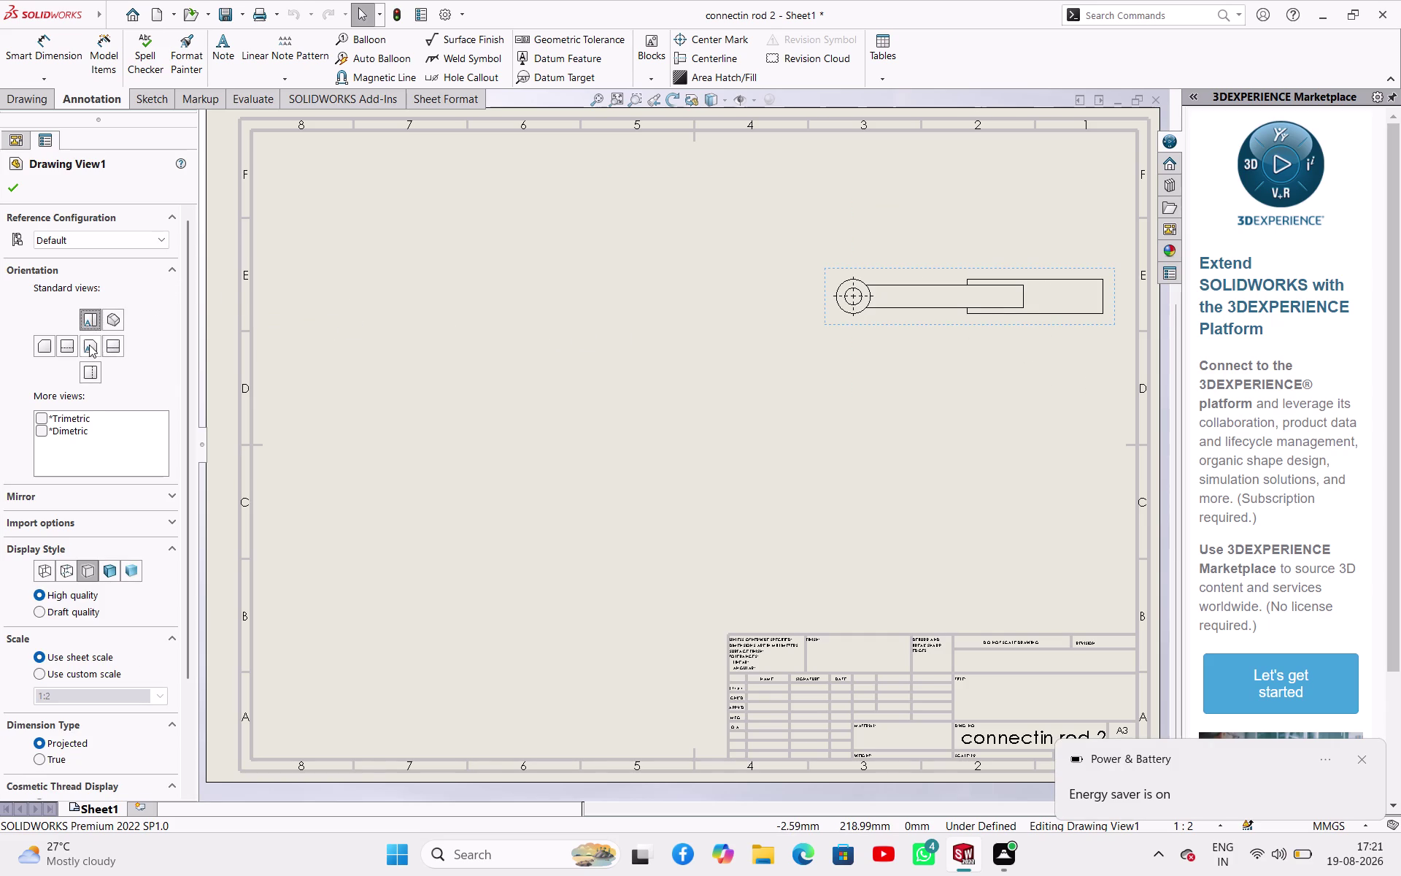
click(48, 347)
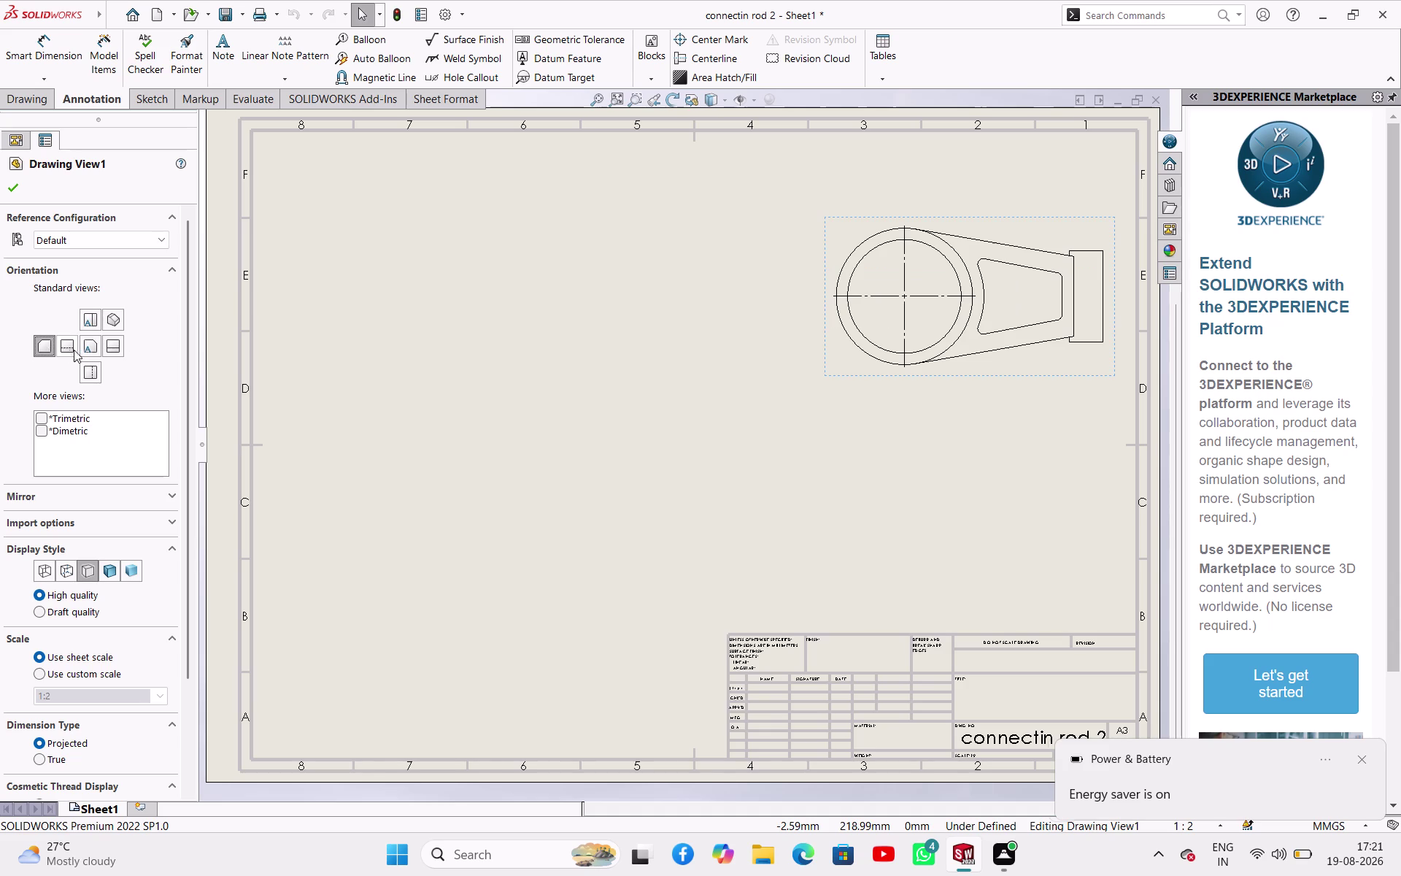
click(112, 352)
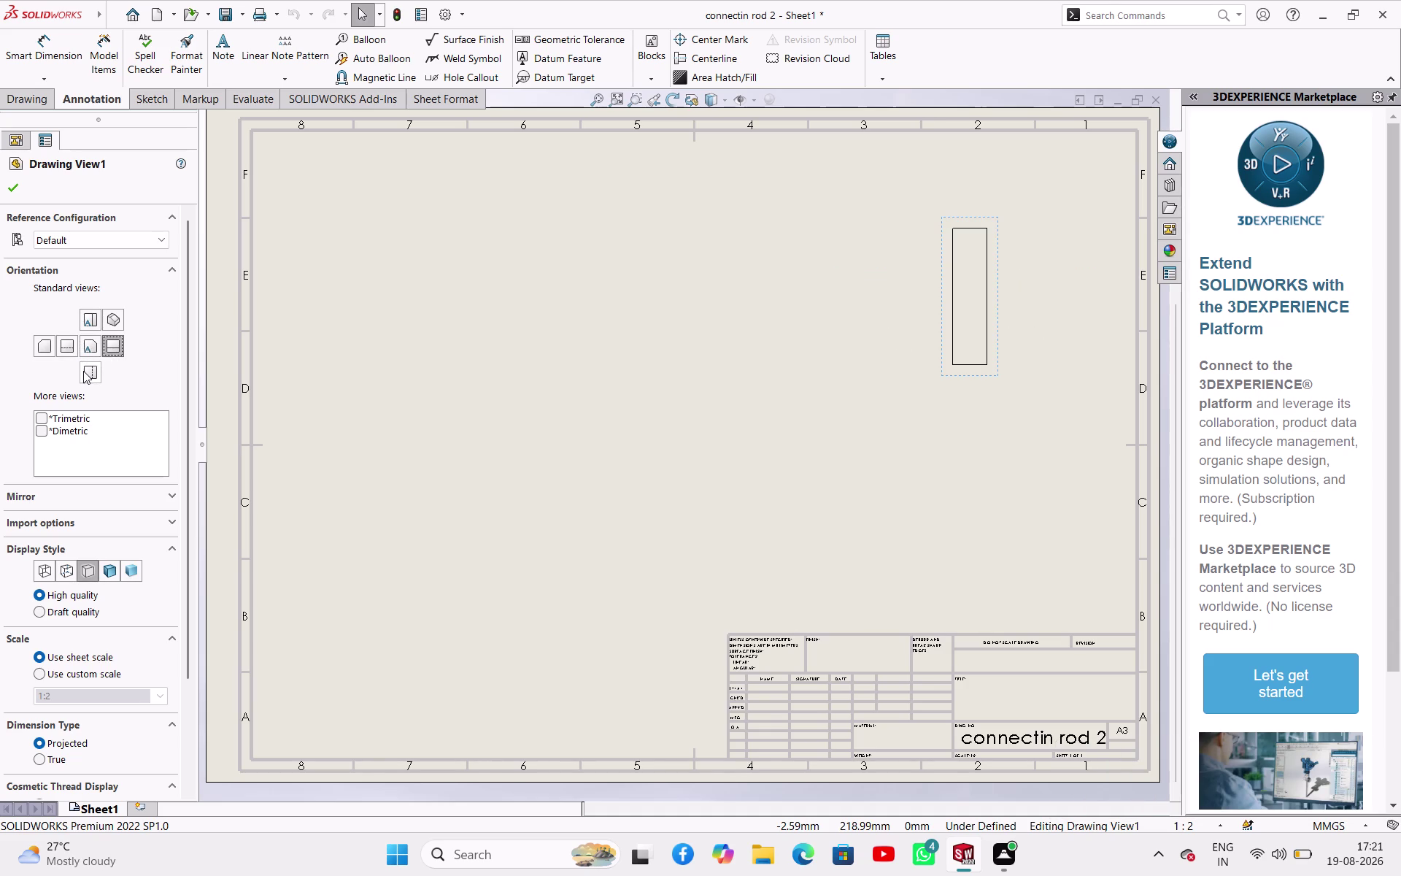
click(84, 371)
click(60, 342)
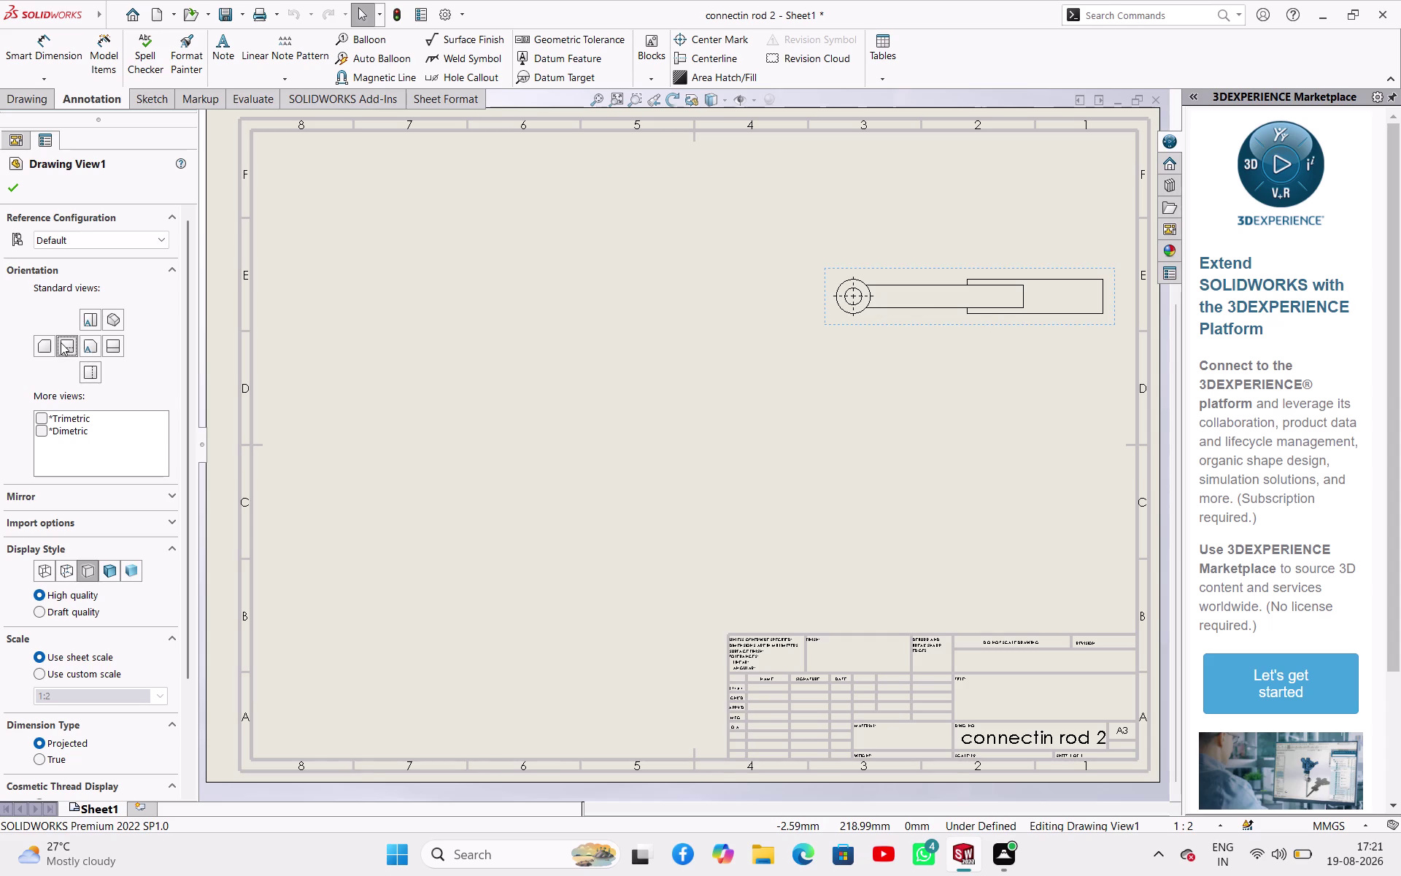
click(110, 318)
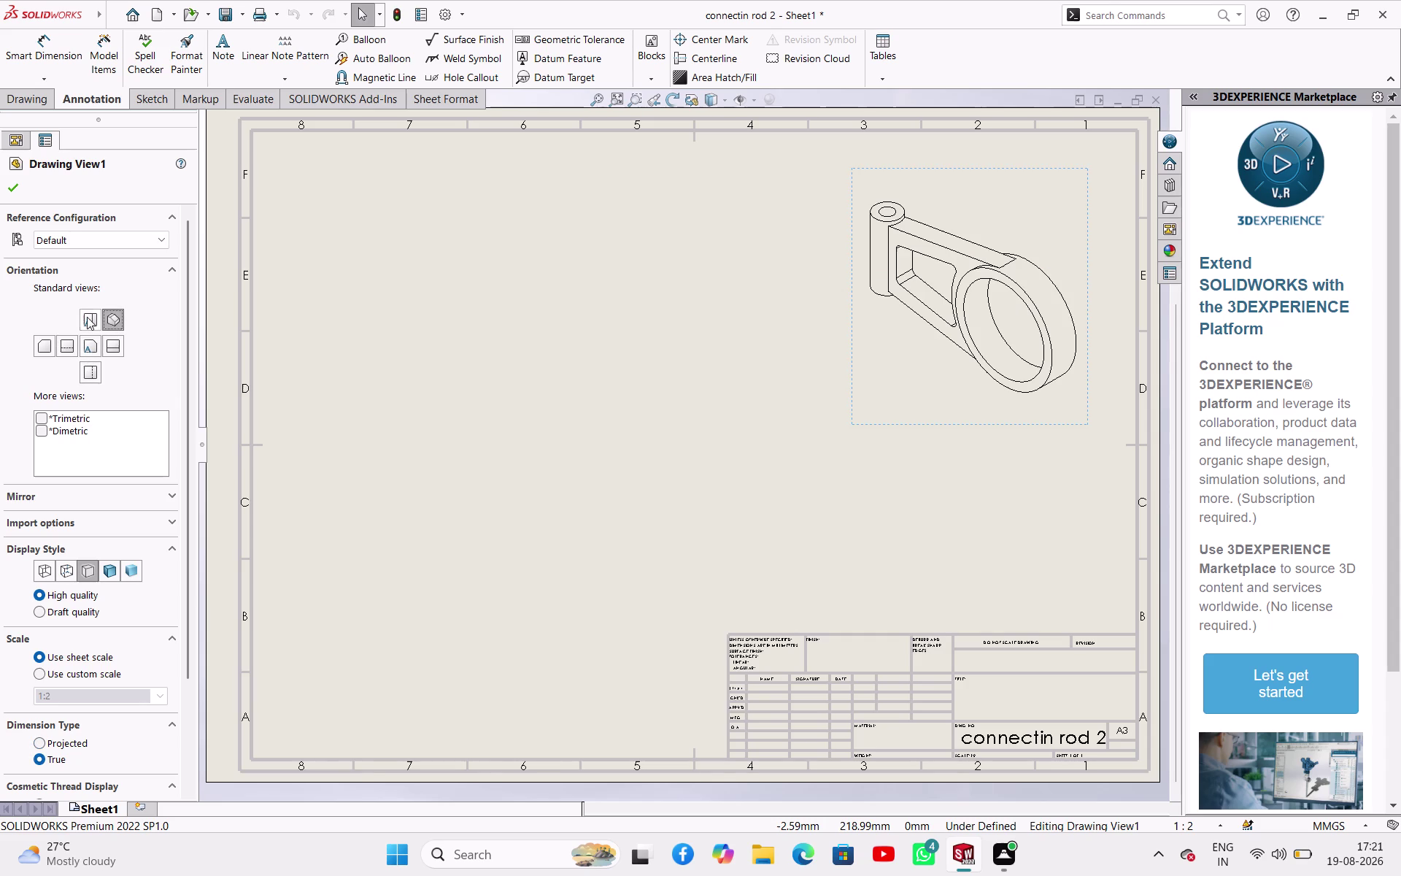
Set the isometric view's display style to Shaded and begin inserting another model view.
click(13, 188)
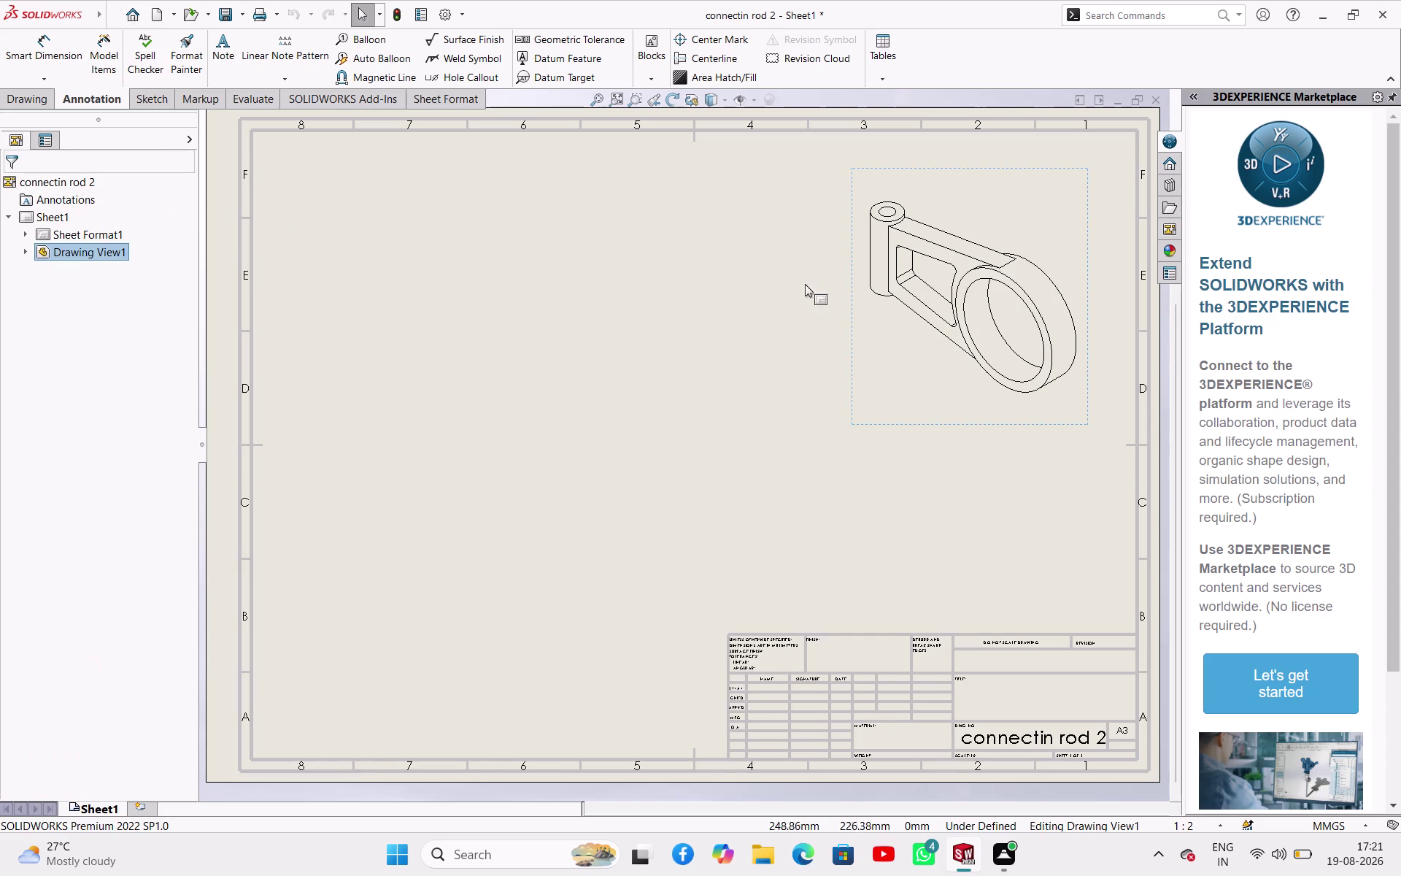
click(866, 349)
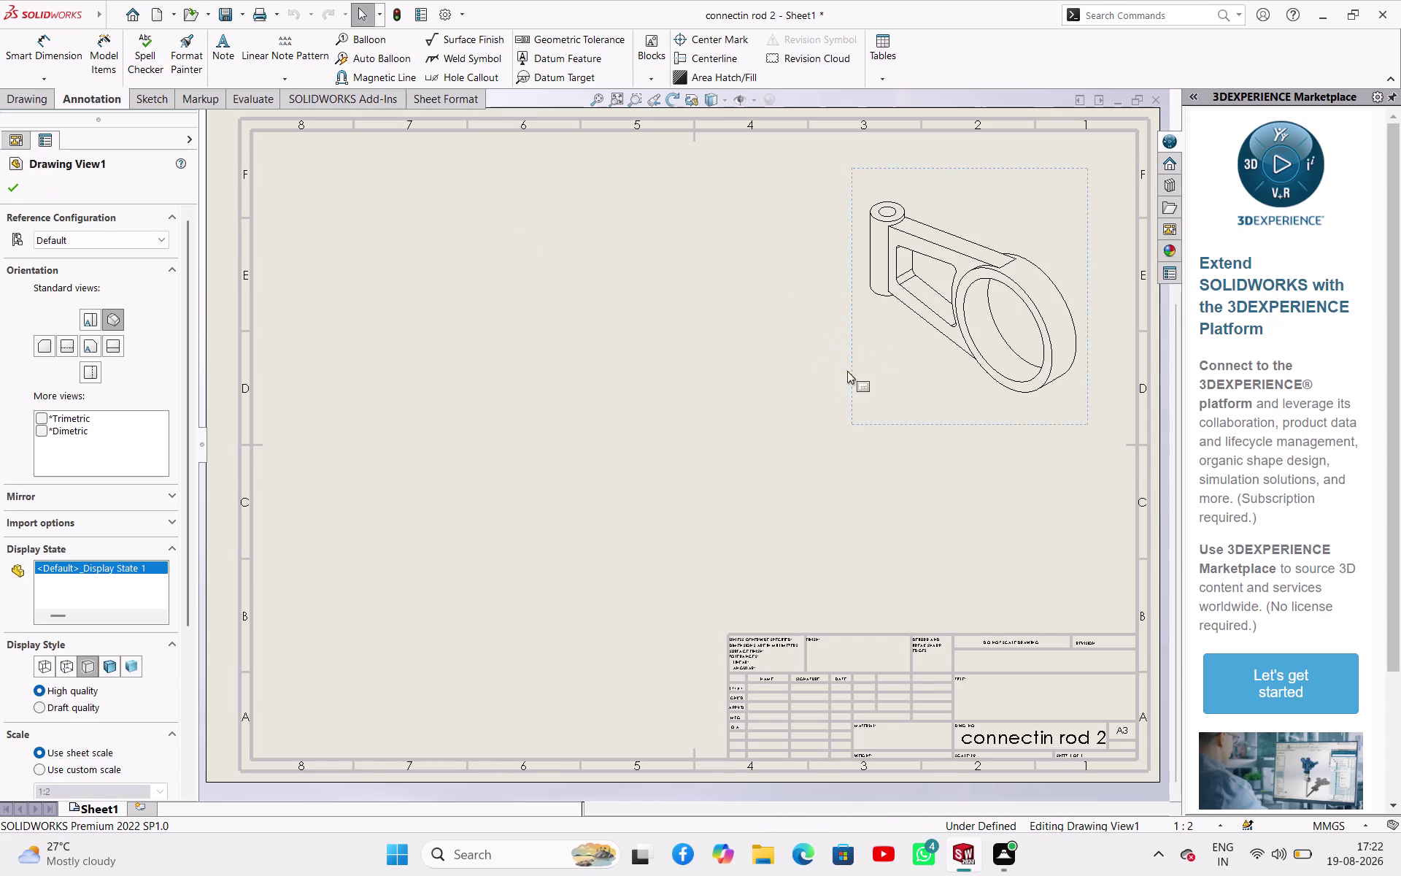
click(109, 660)
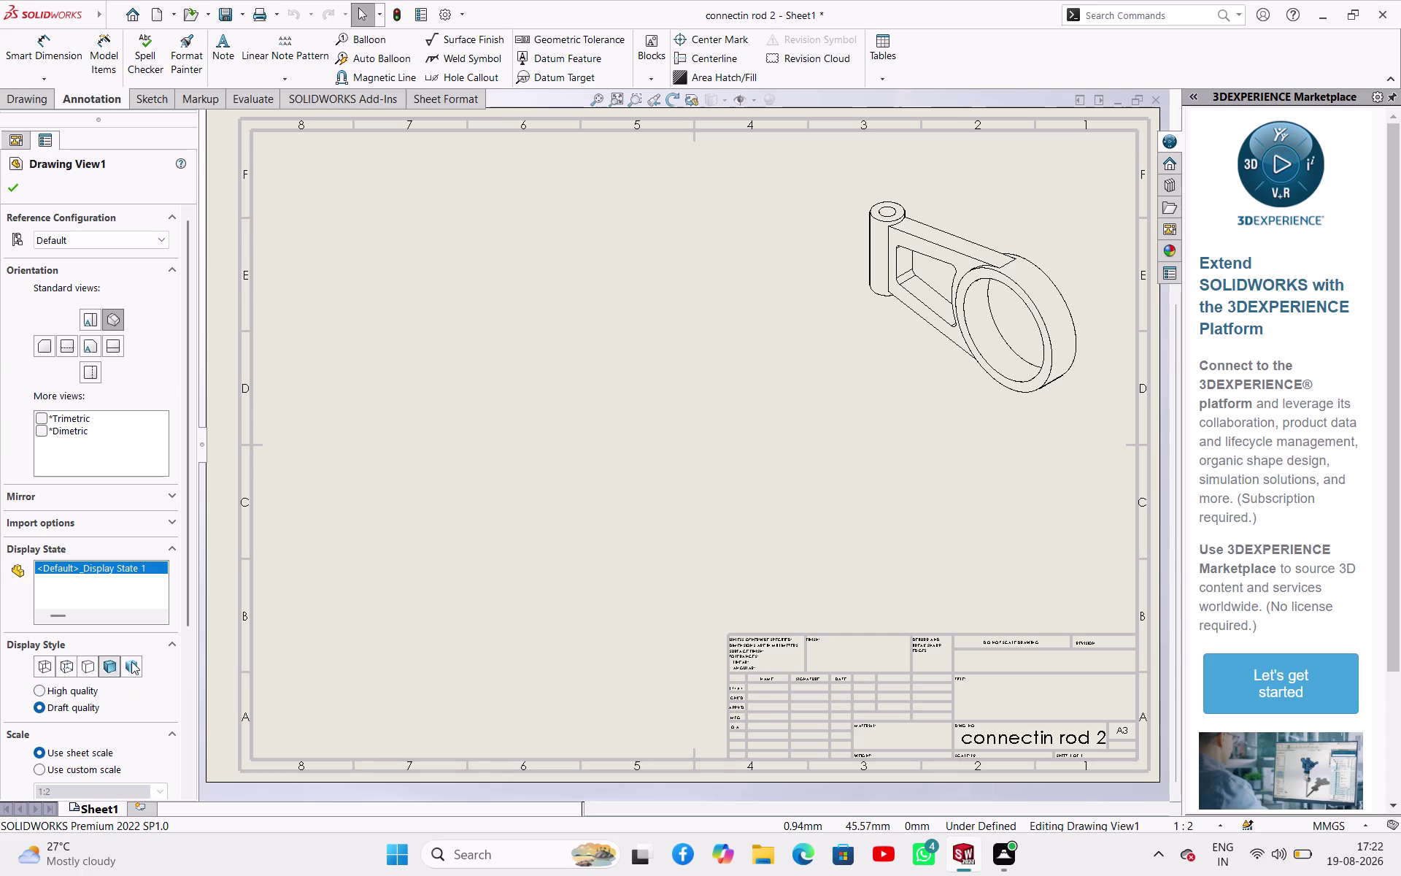
click(112, 667)
click(903, 351)
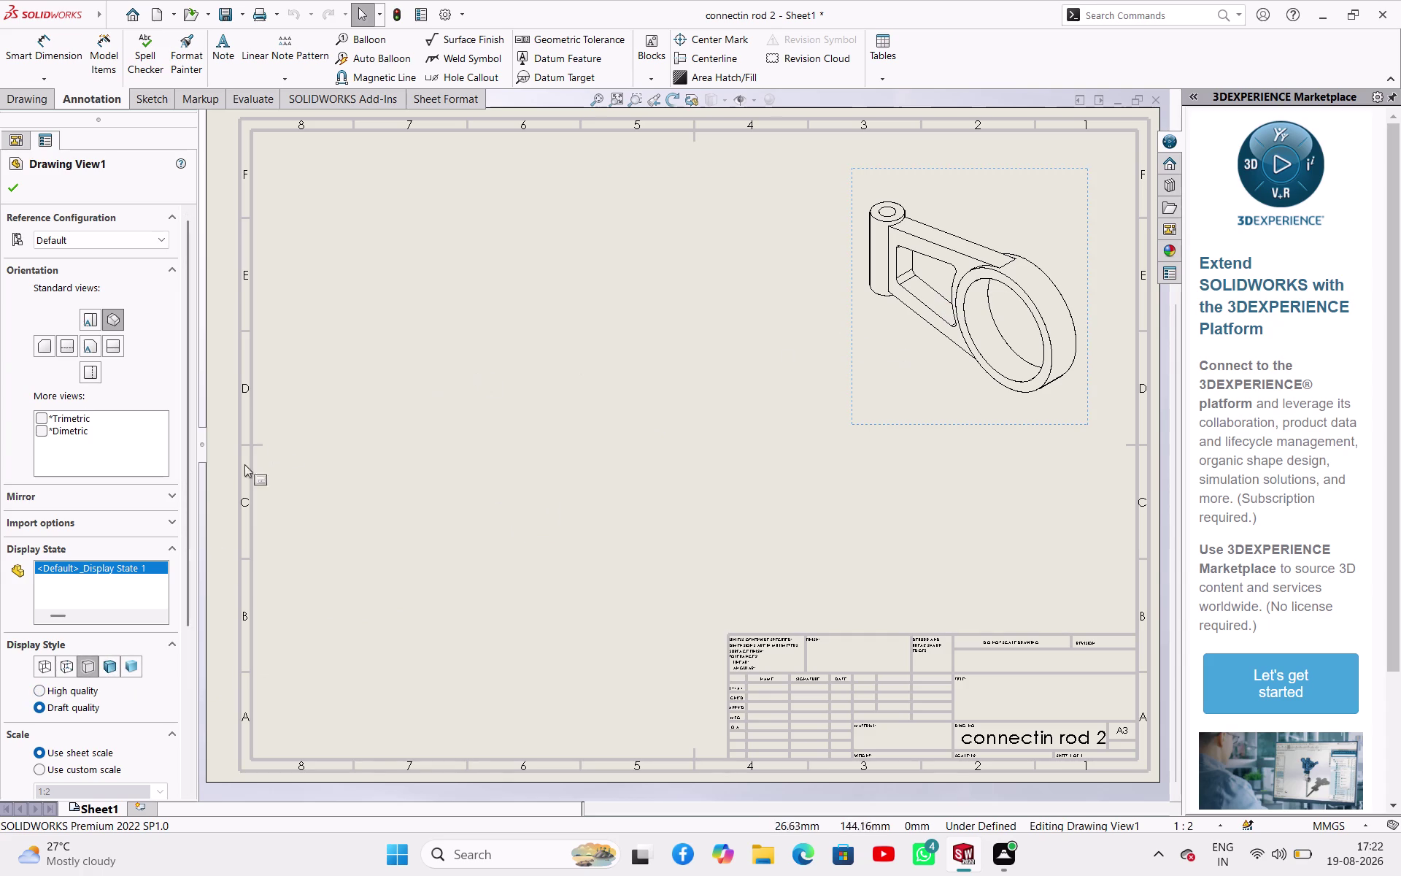
click(109, 666)
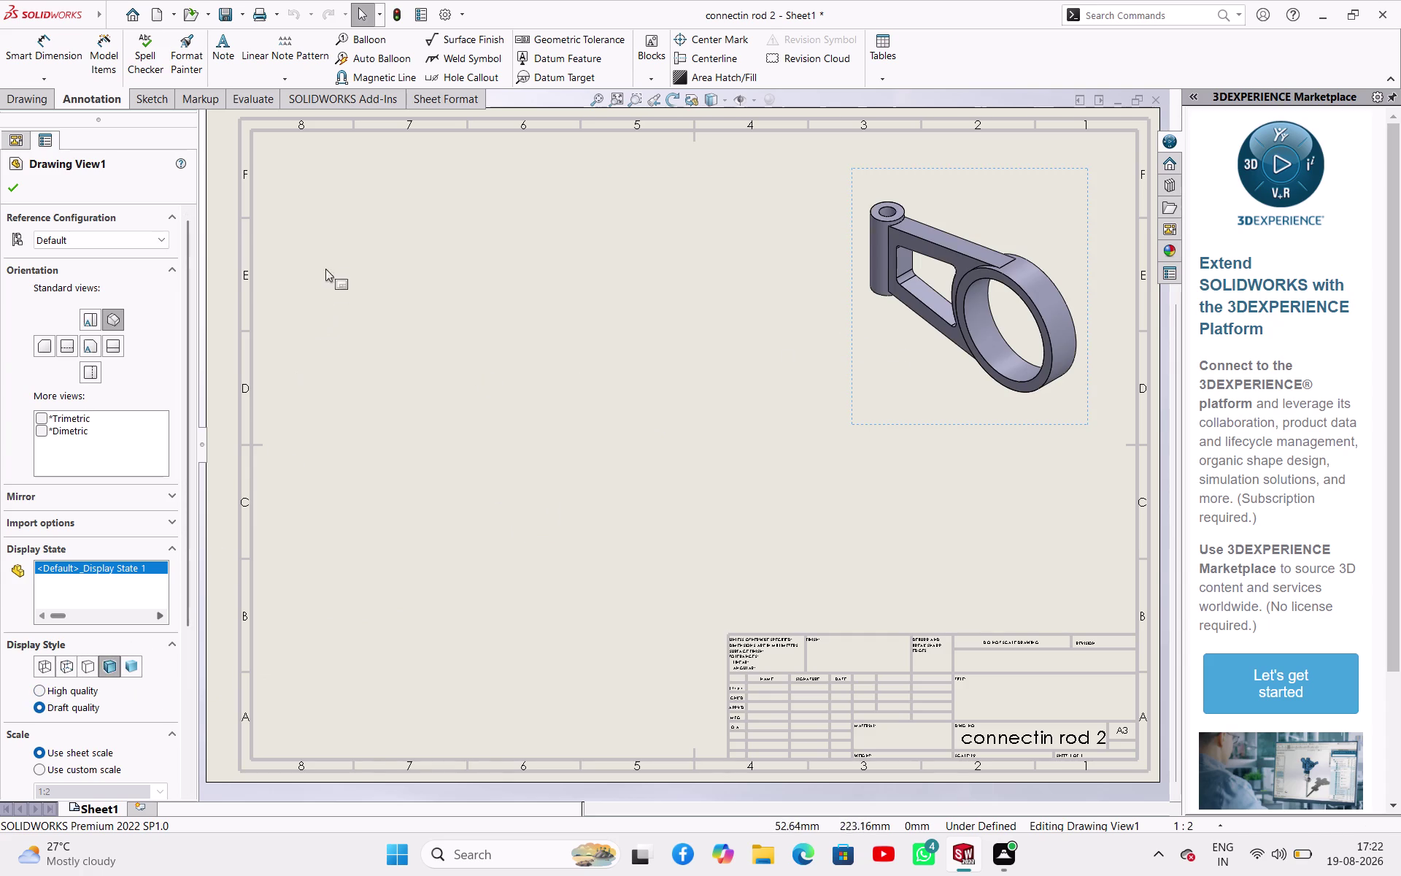
click(14, 184)
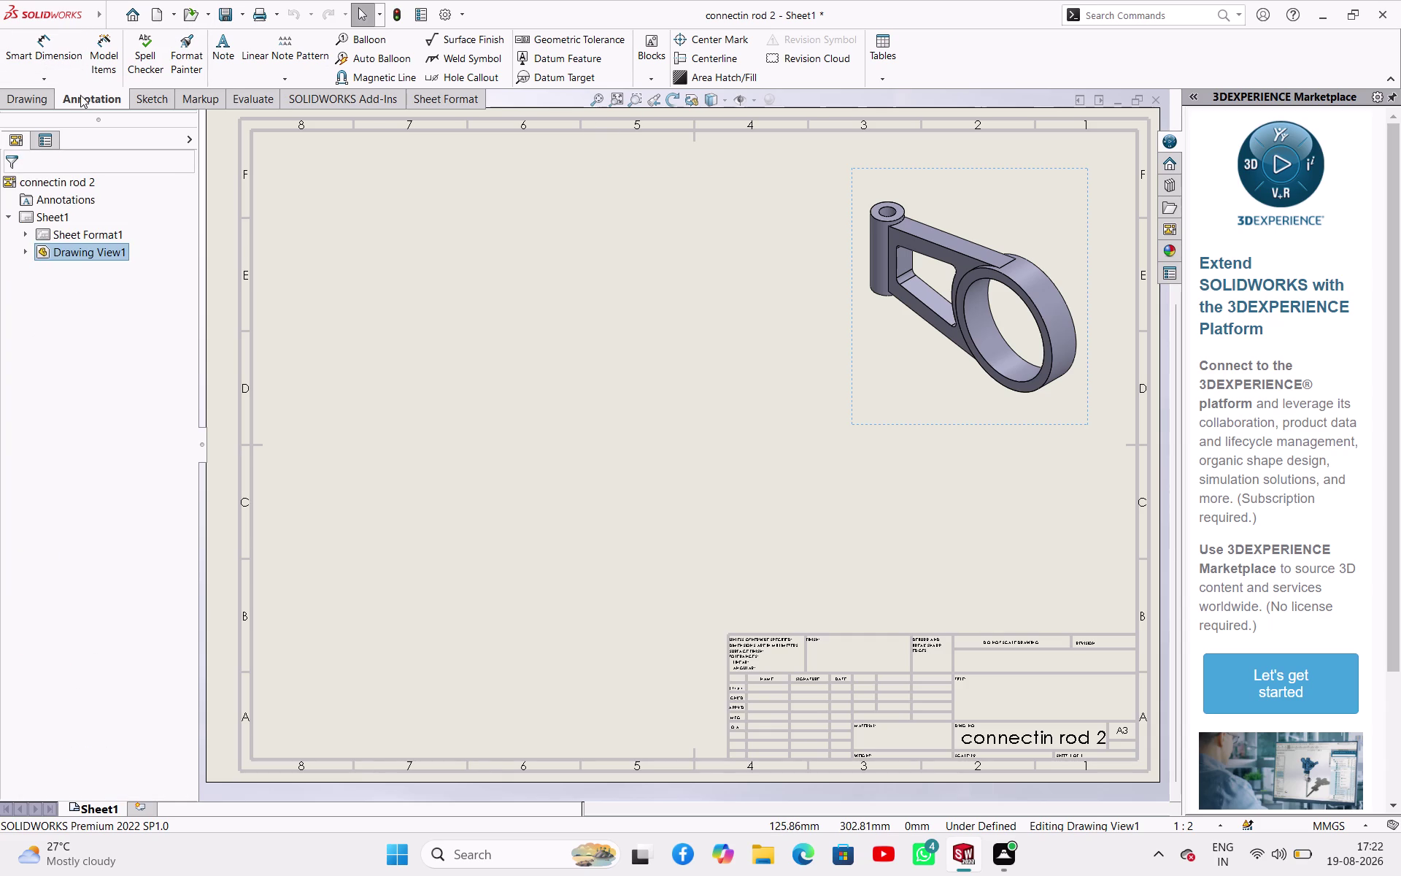
click(42, 100)
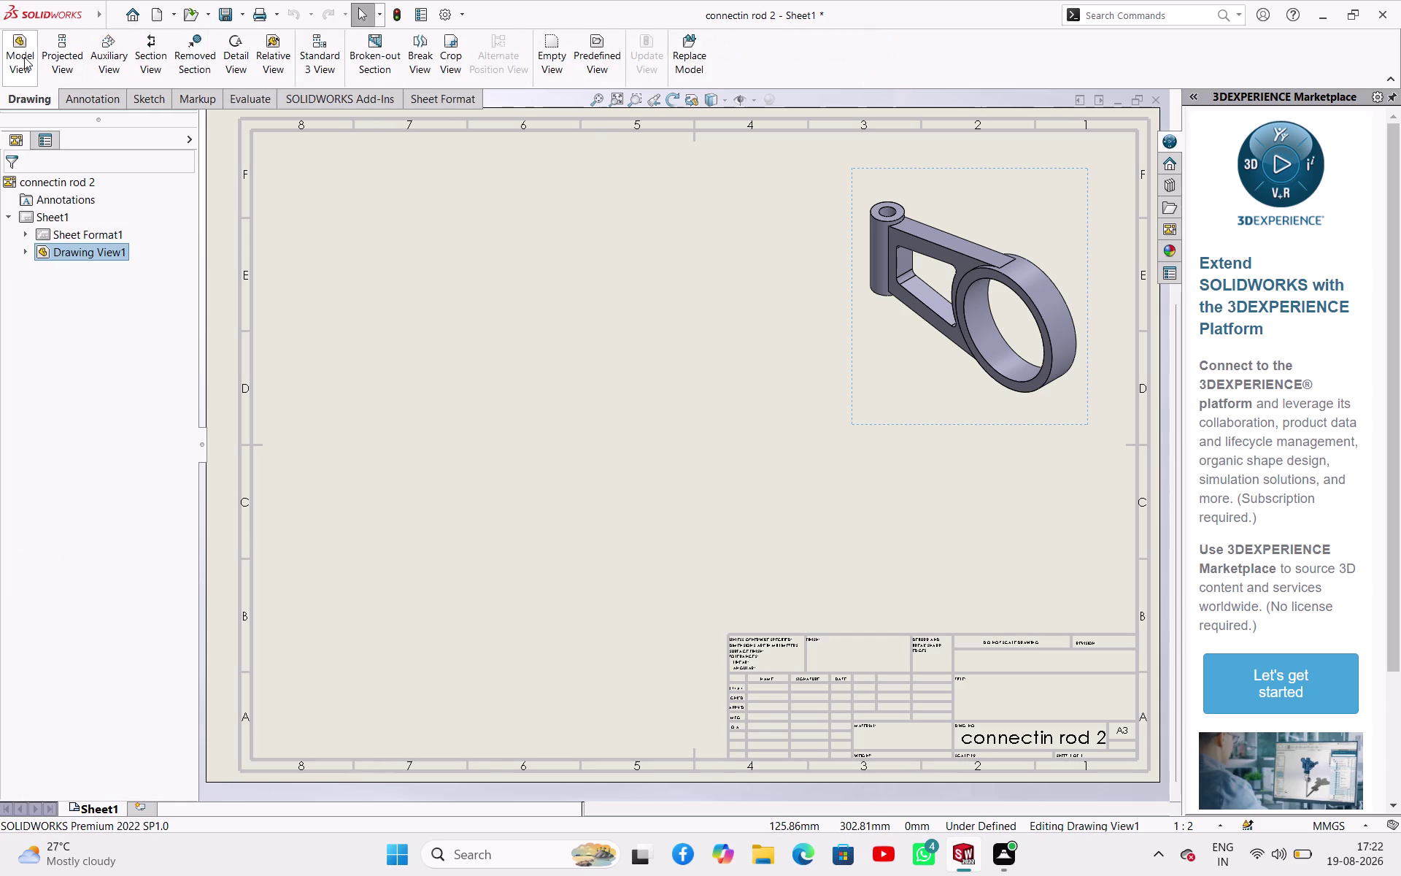
click(24, 57)
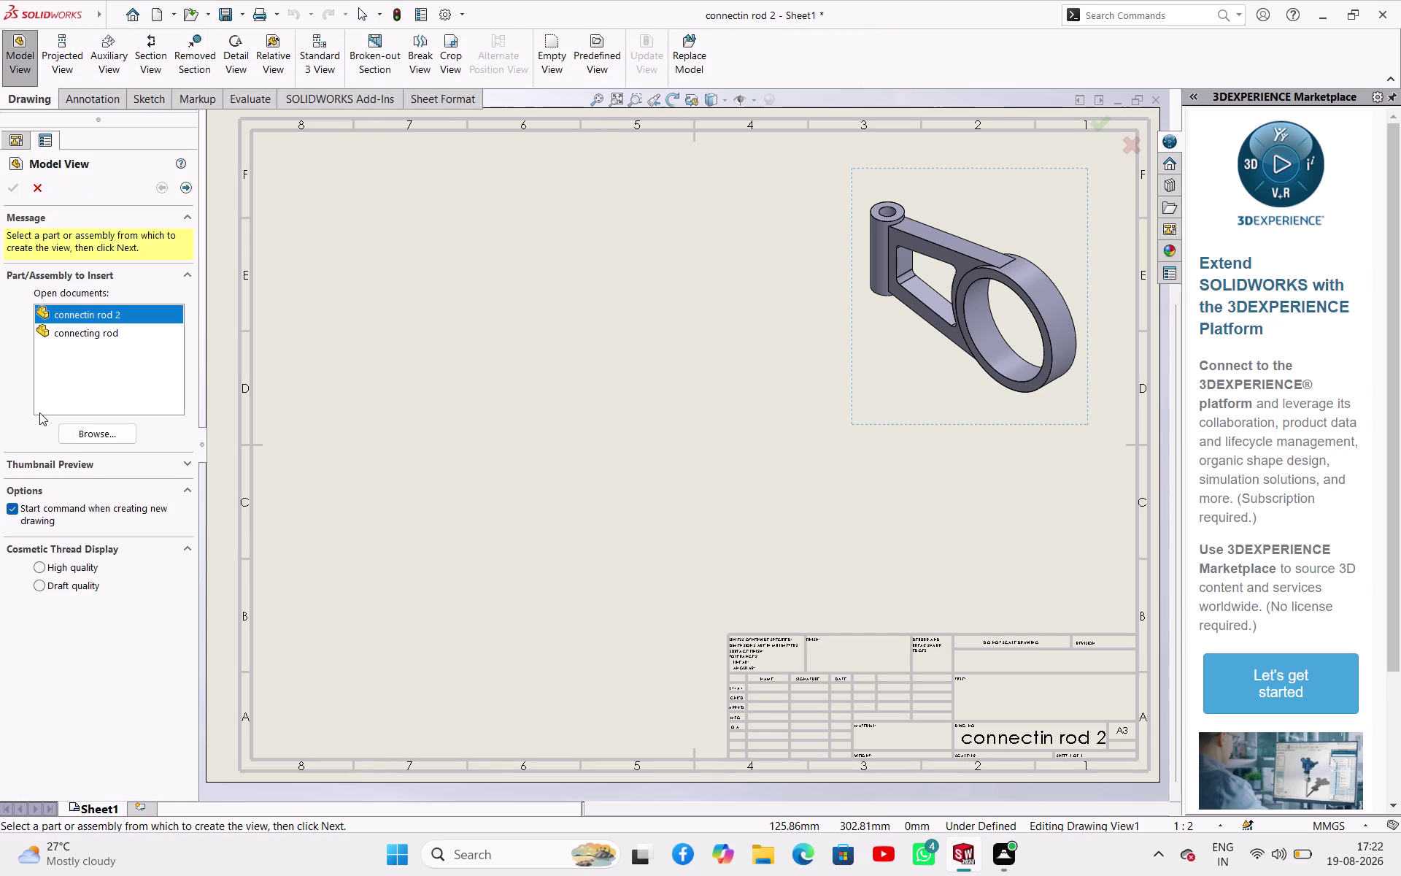
Browse to connectin rod 2 for the new model view and choose the Front orientation.
click(107, 435)
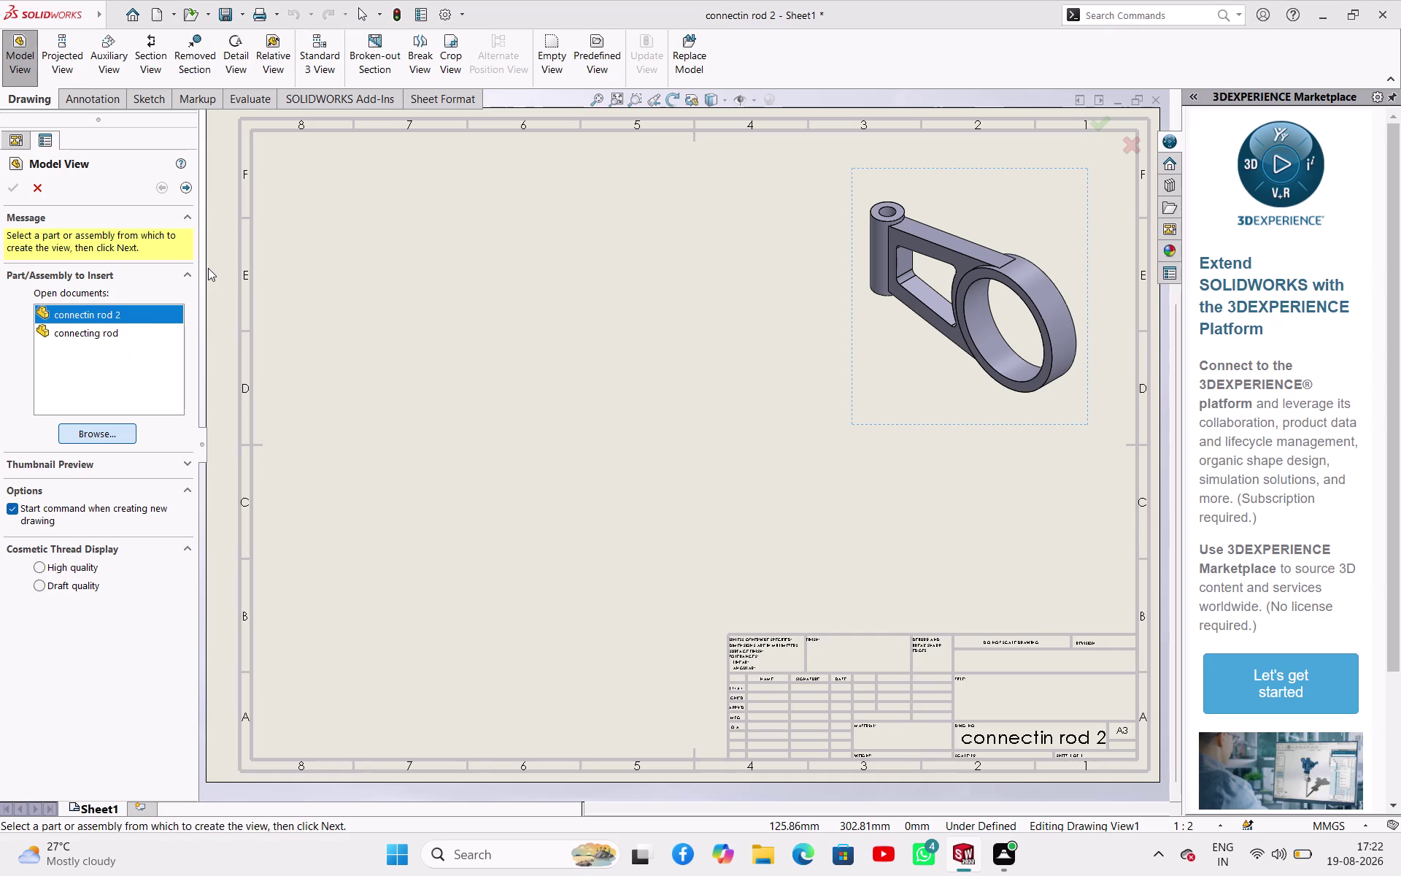
click(643, 348)
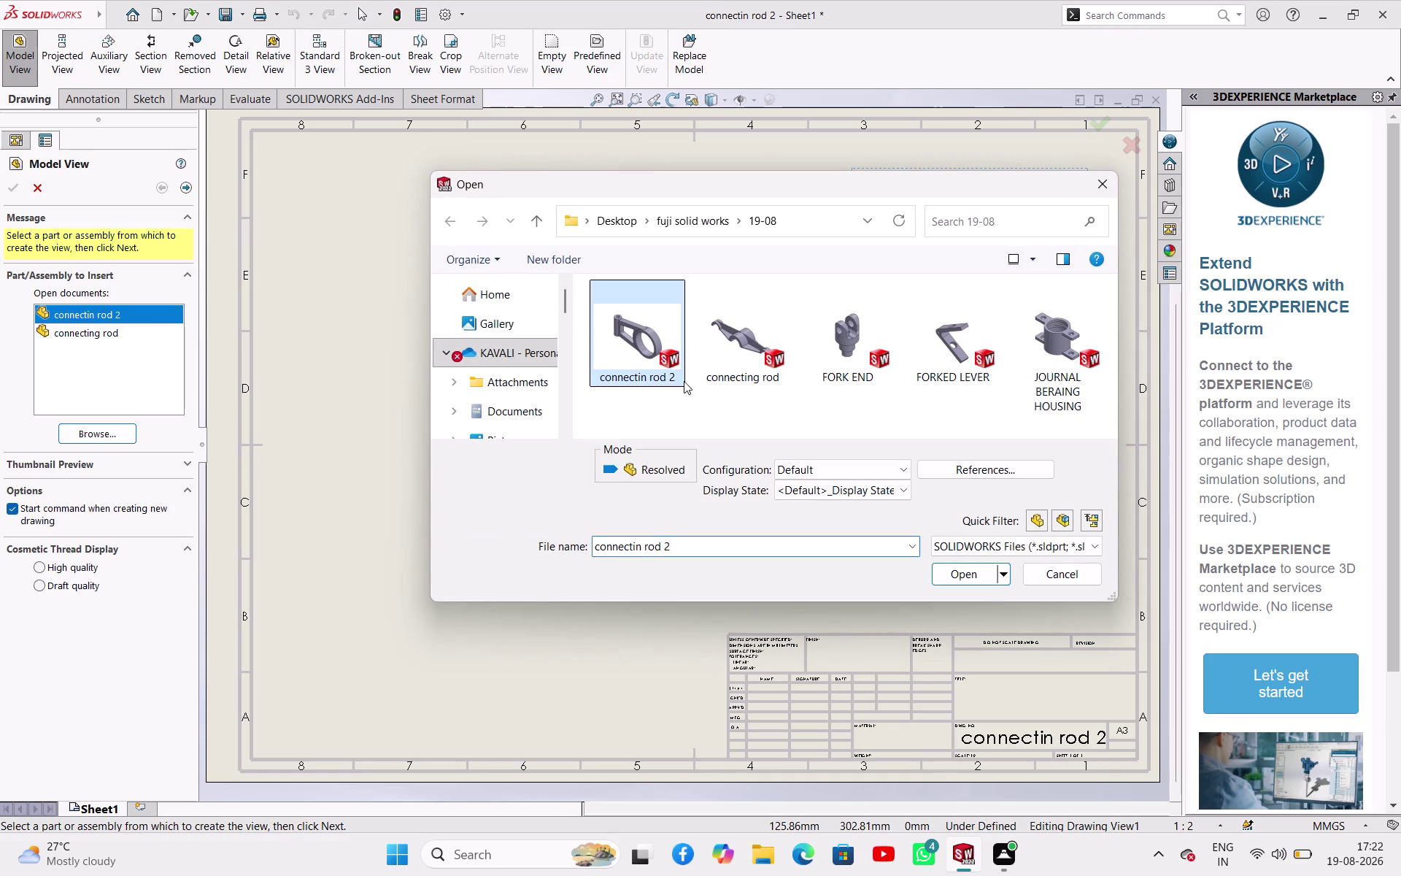
click(979, 575)
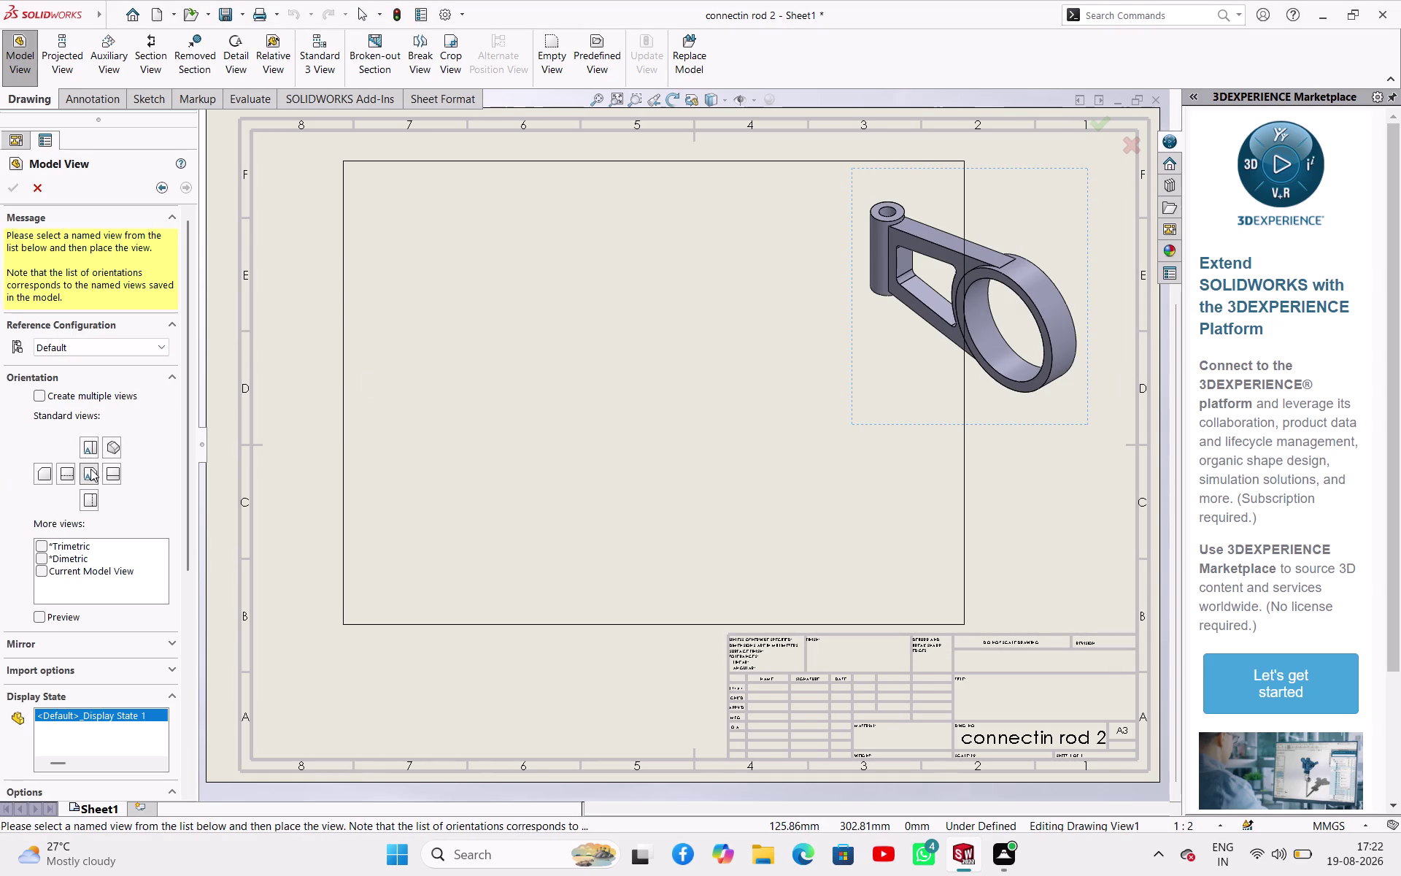
click(90, 468)
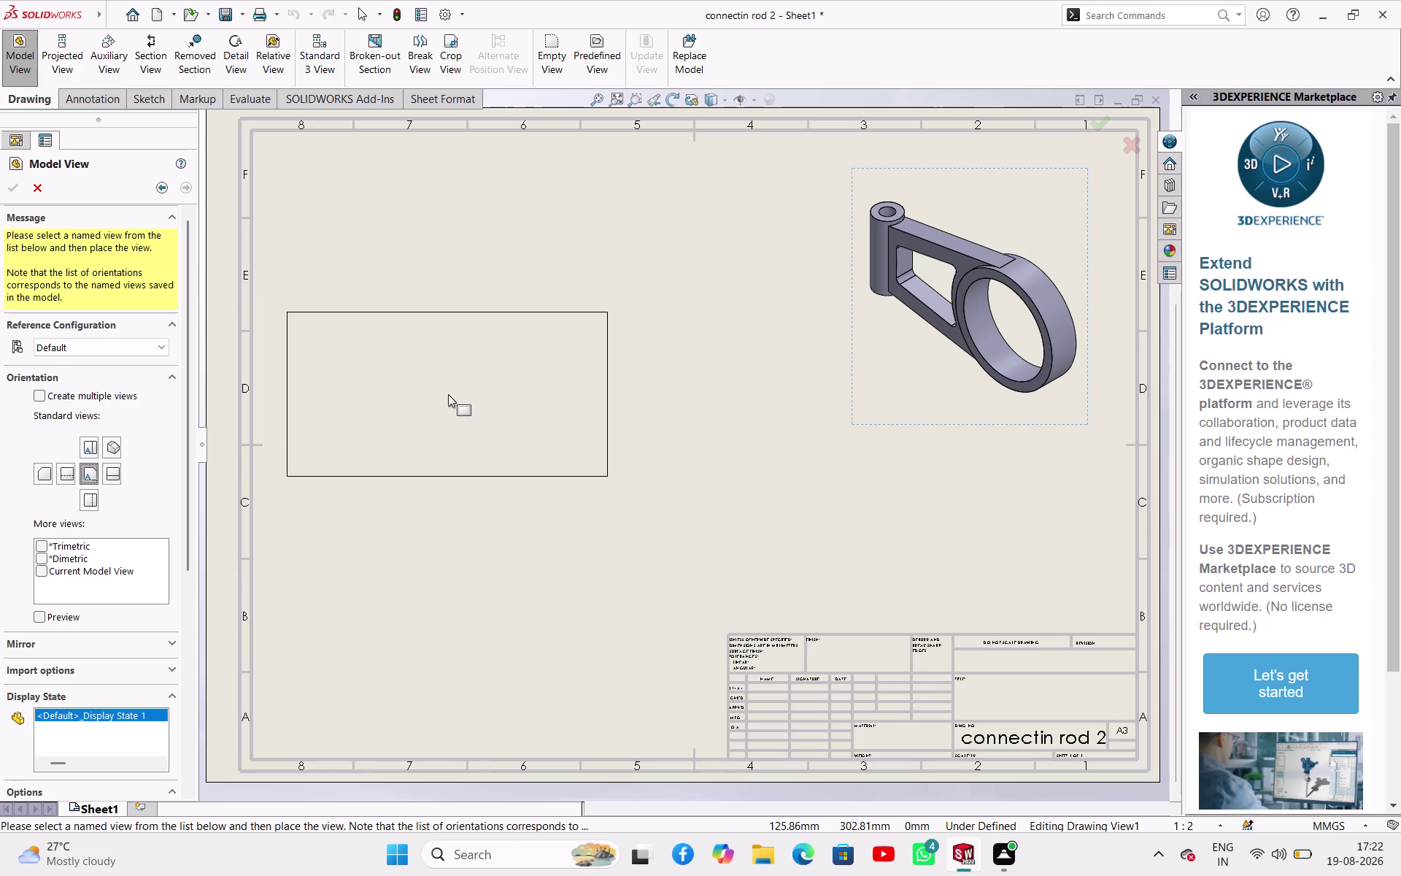
Place the front view on the sheet's left with a top projection above, then cancel further projections.
click(448, 394)
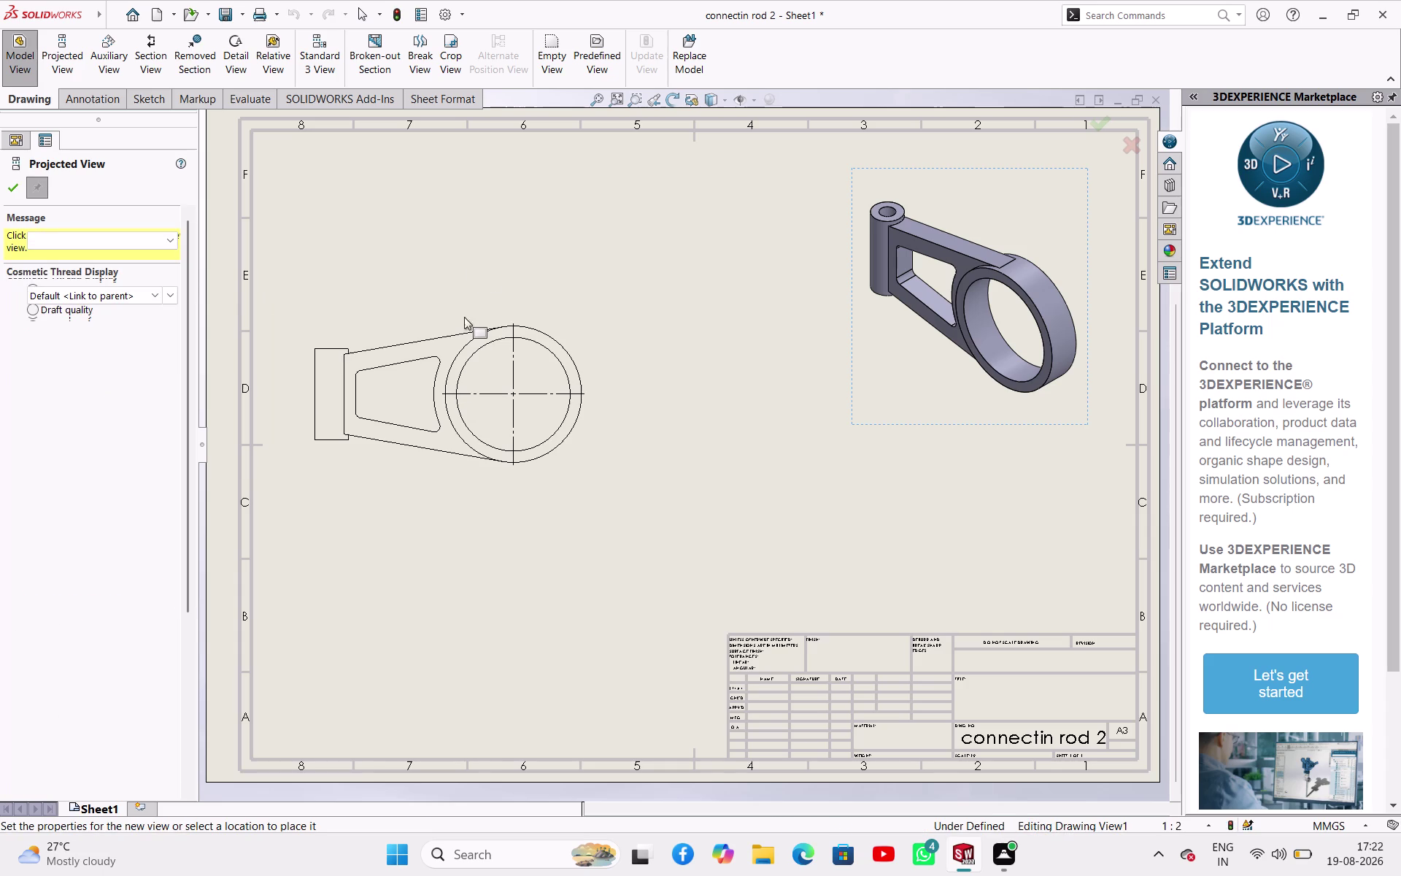
click(467, 211)
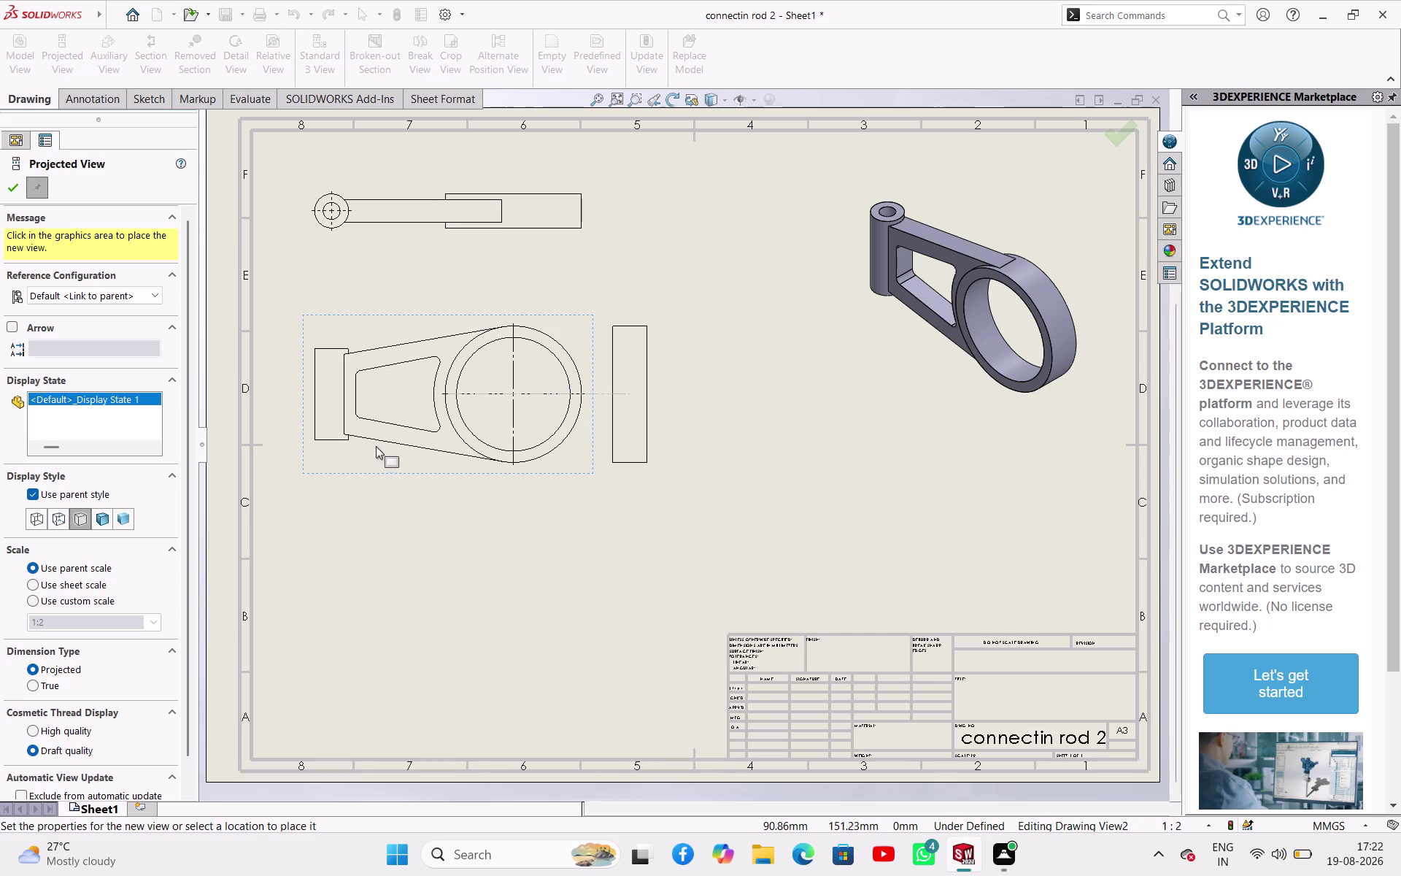
key(Escape)
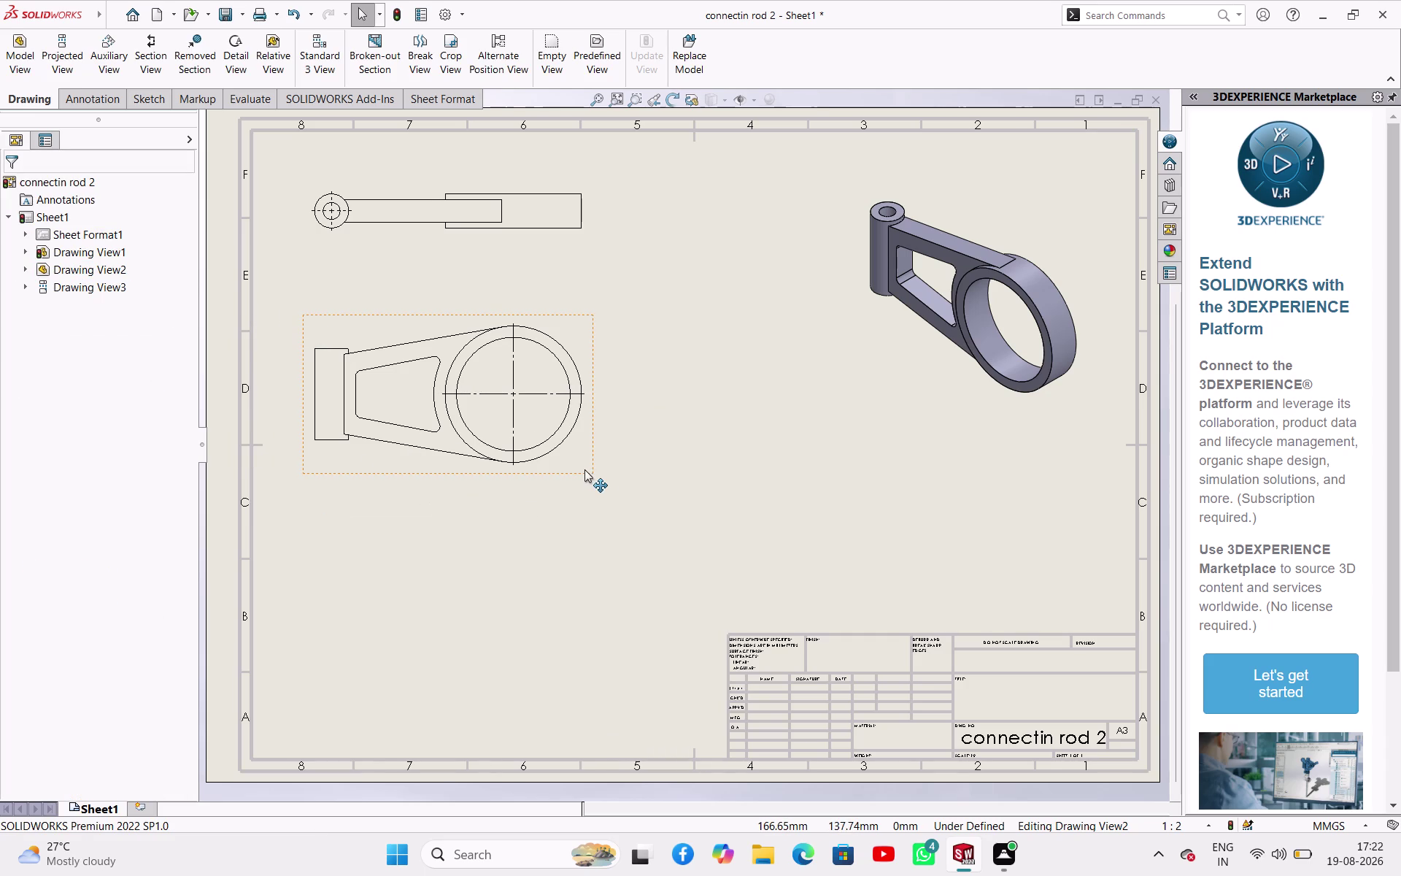
Drag the front view lower on the sheet so the aligned top view shifts with it.
drag(585, 469, 614, 585)
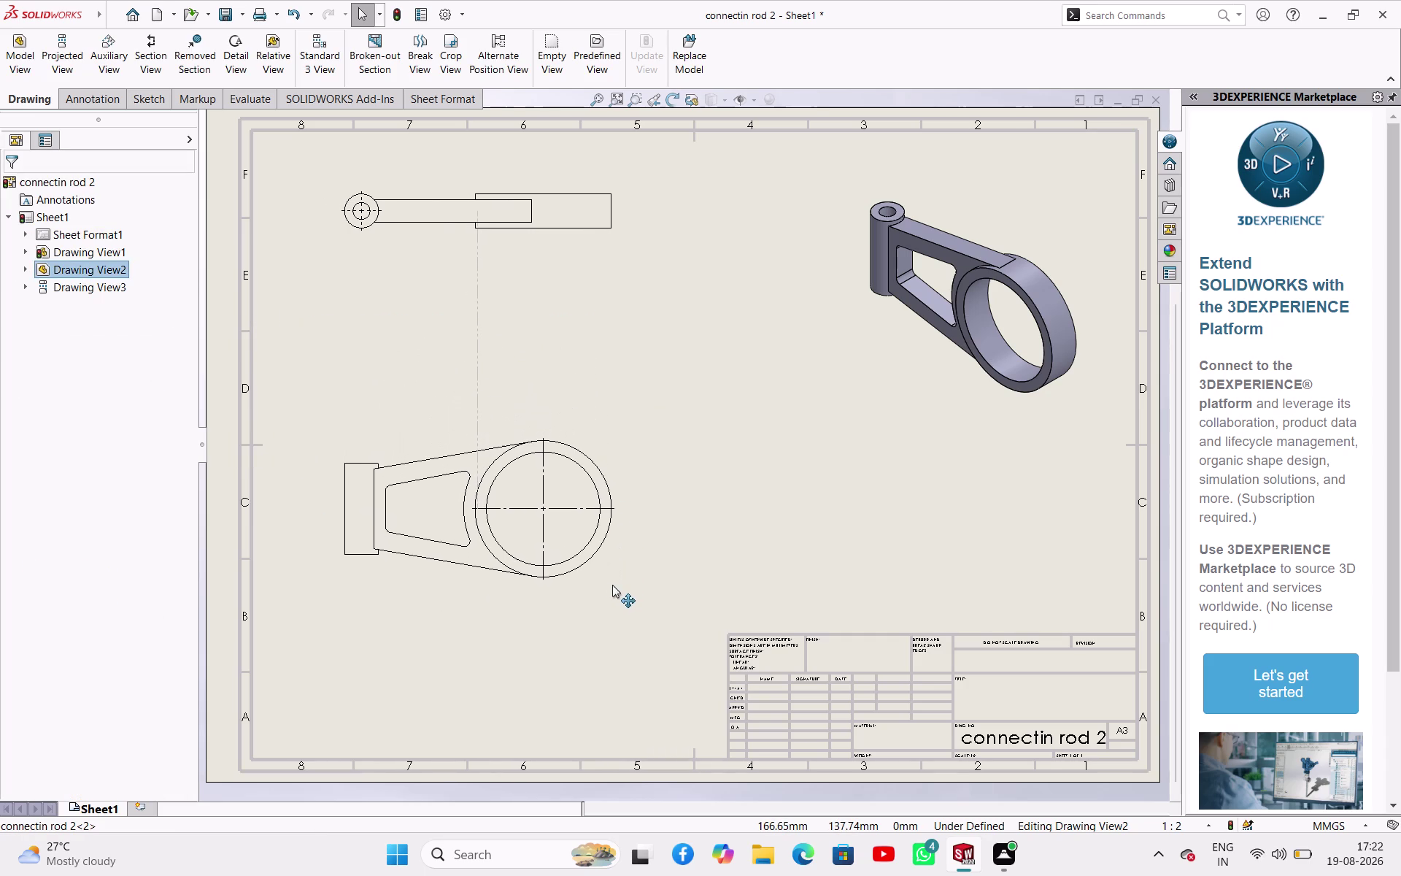
drag(614, 585, 609, 619)
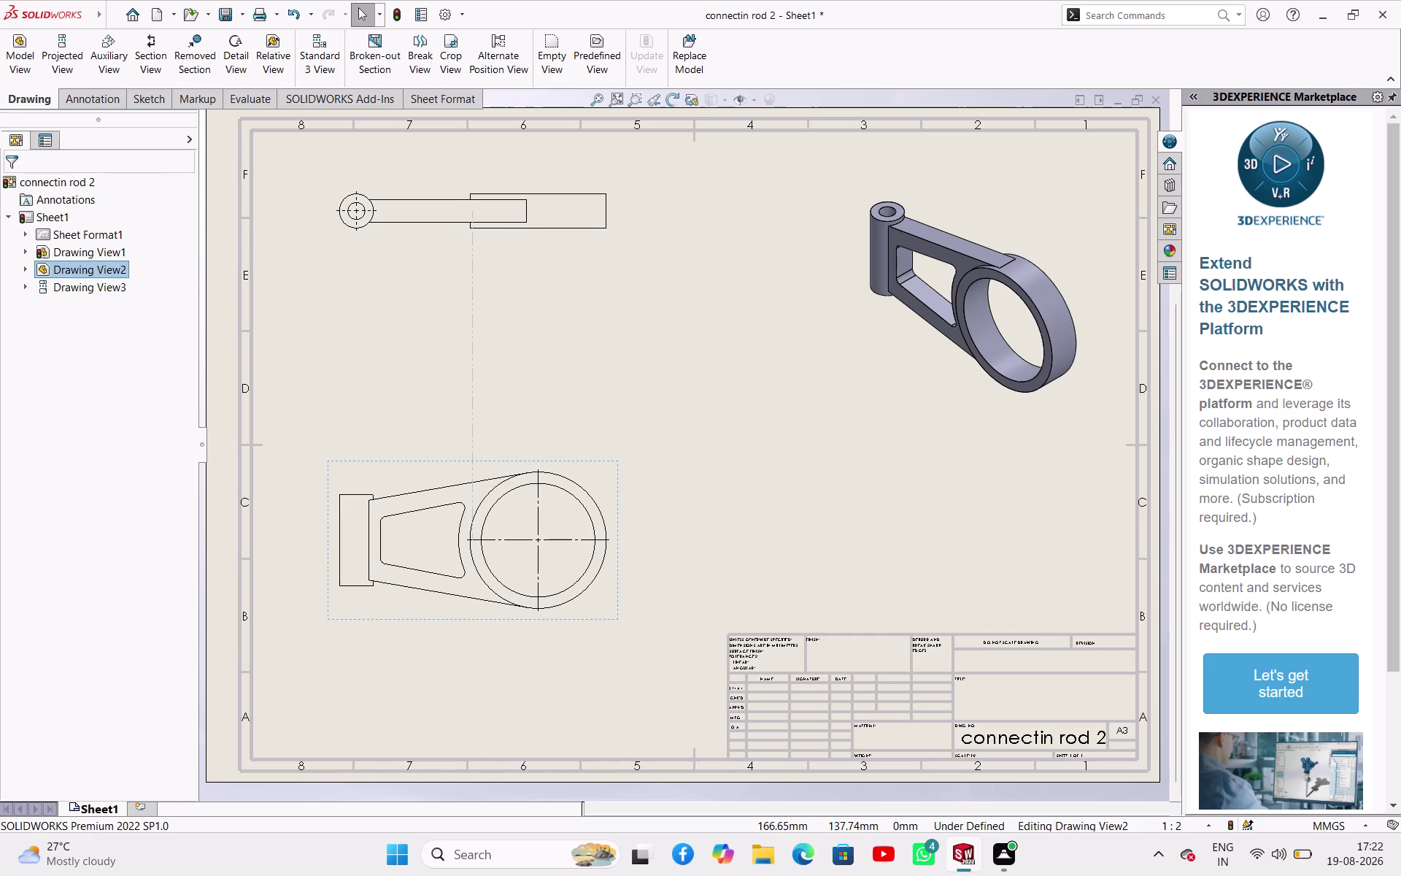
drag(616, 237, 646, 284)
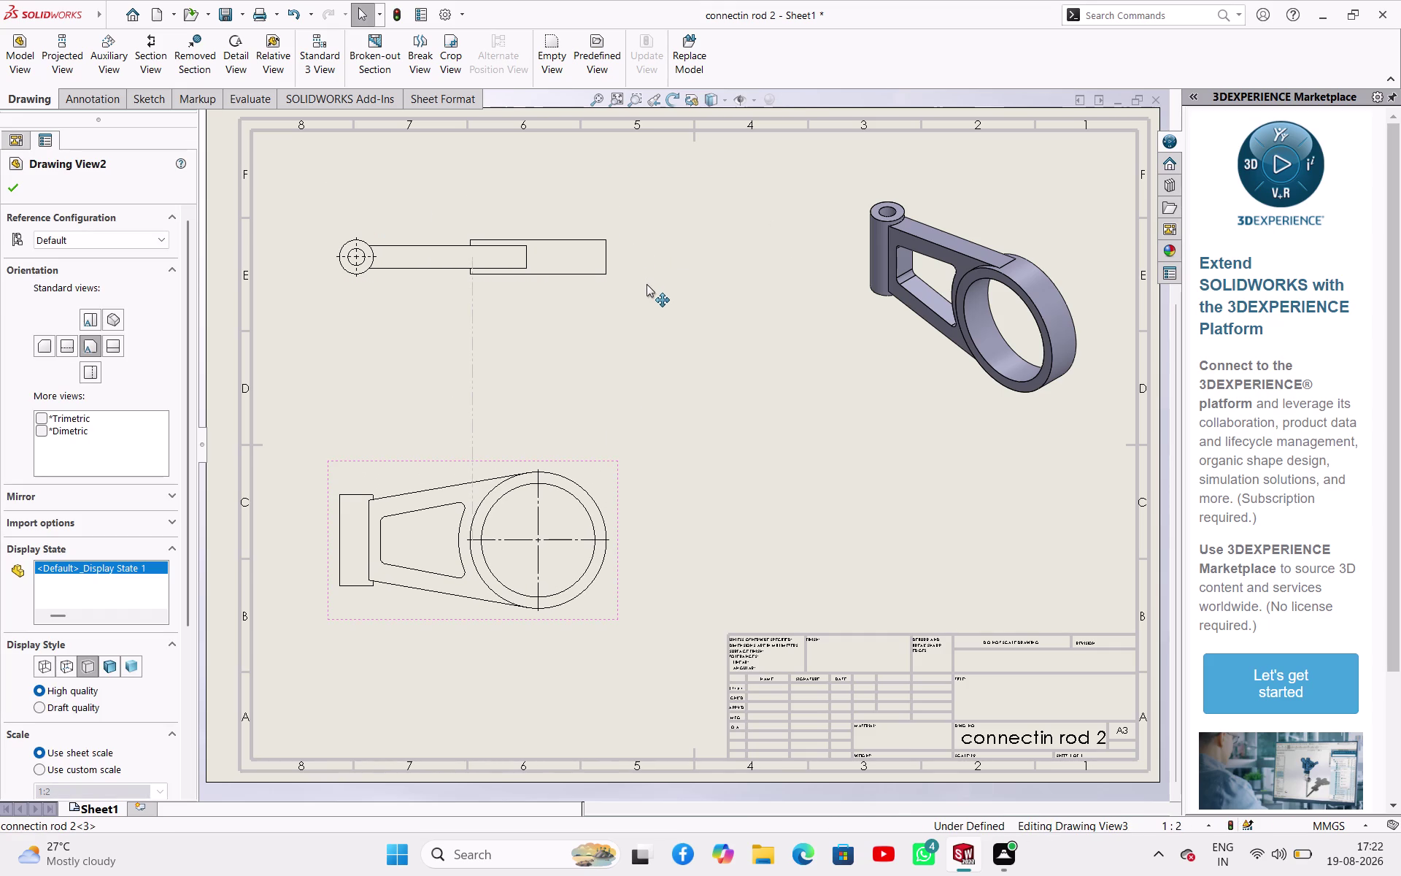
drag(647, 284, 647, 287)
click(659, 351)
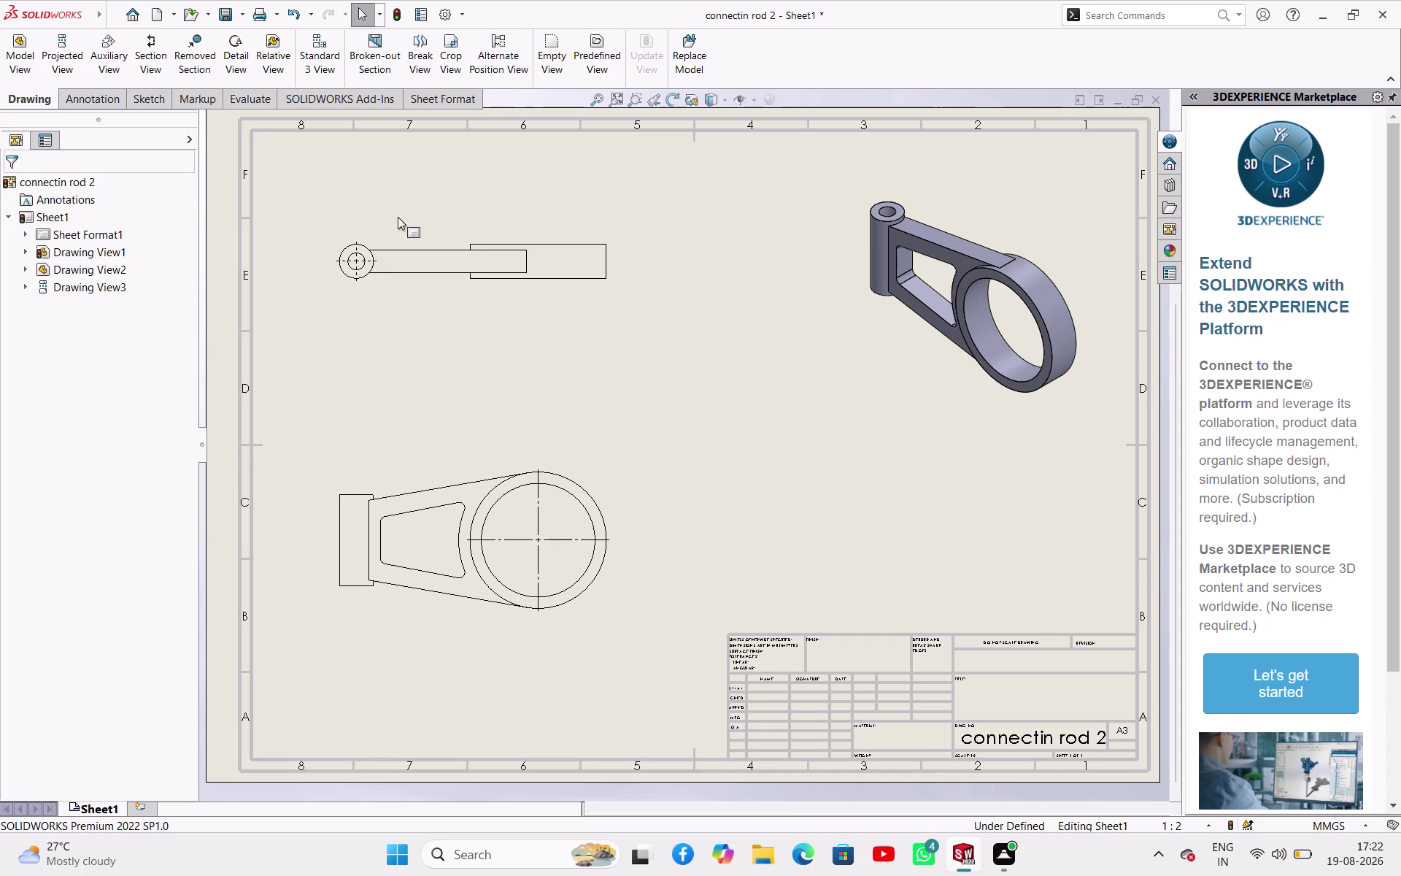
Zoom around the sheet and start Smart Dimension from the Annotation tools.
scroll(down, 3)
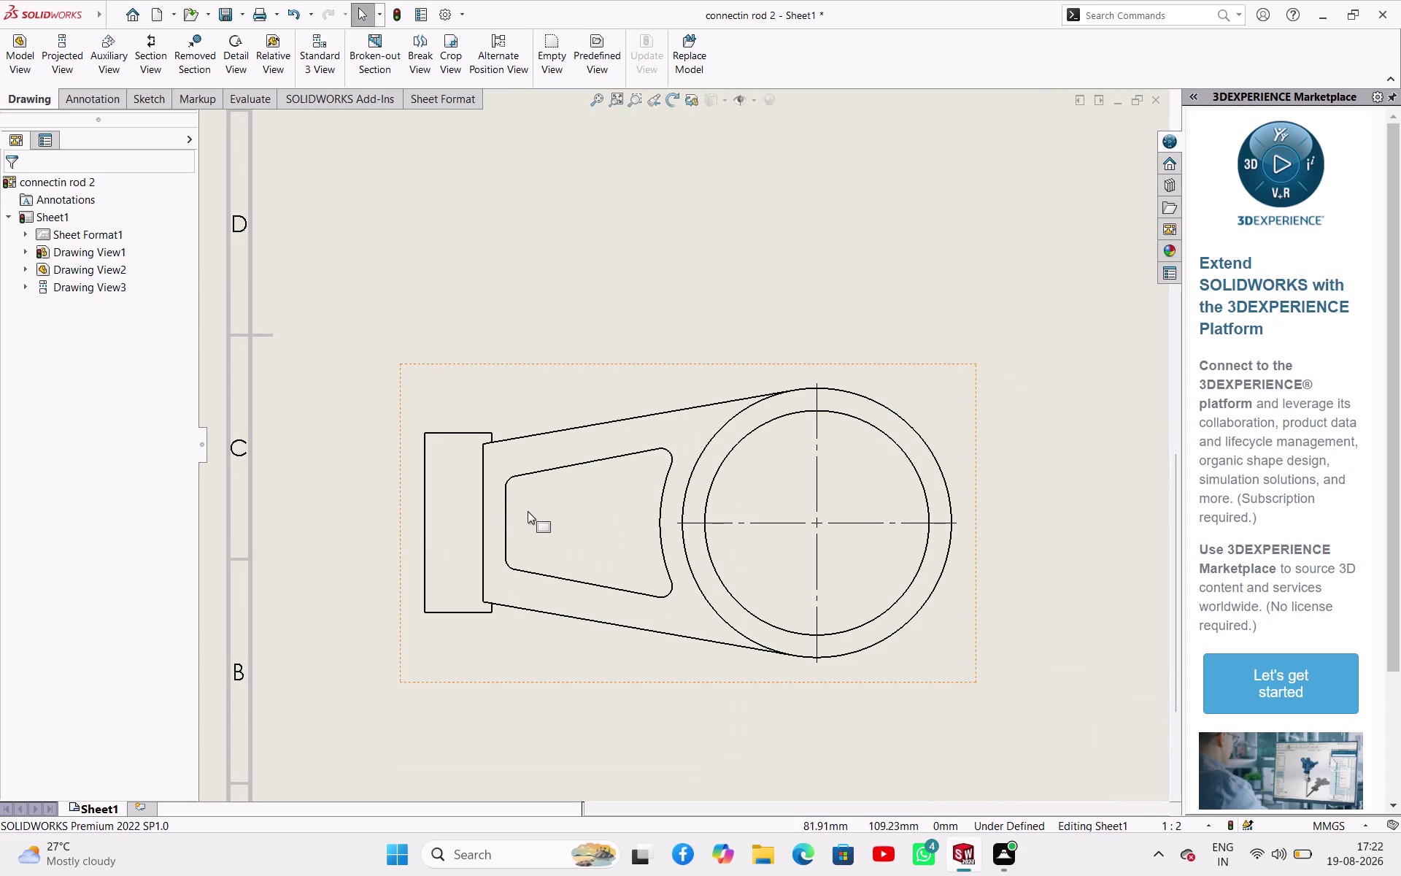
scroll(down, 3)
scroll(up, 3)
scroll(up, 3)
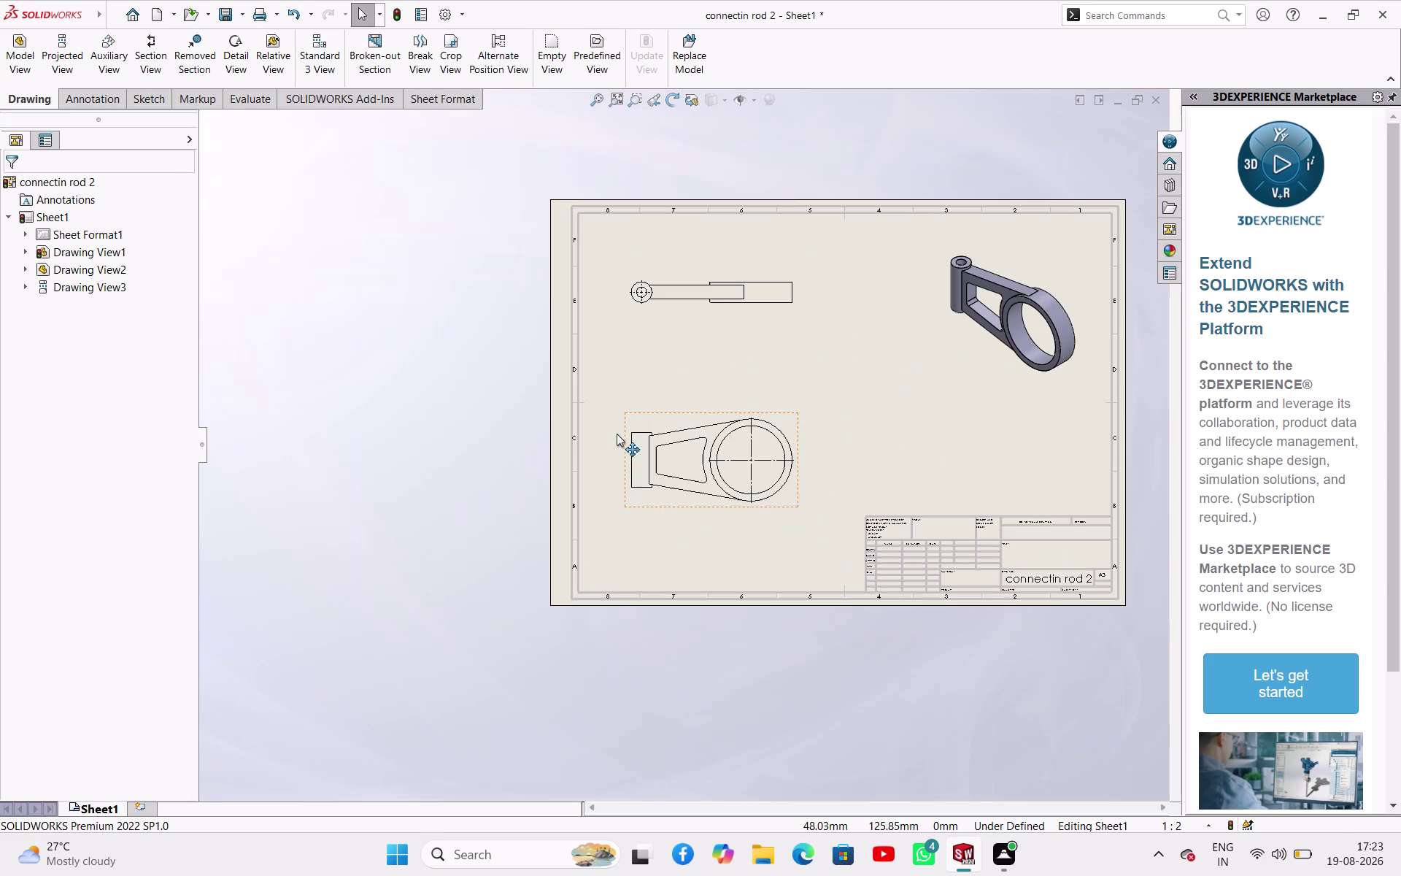
scroll(down, 3)
scroll(up, 3)
scroll(down, 3)
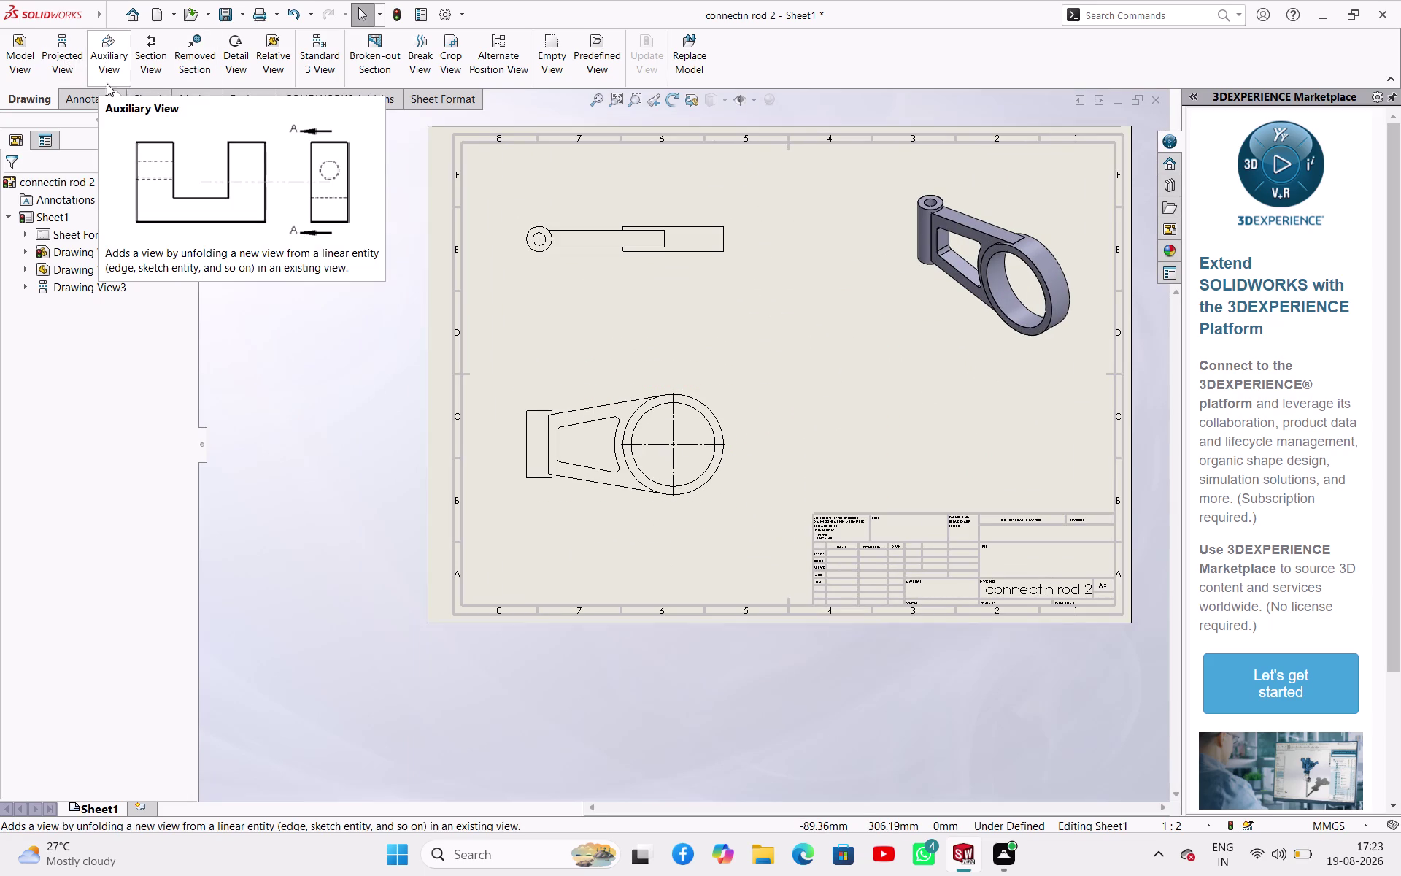
drag(100, 97, 93, 94)
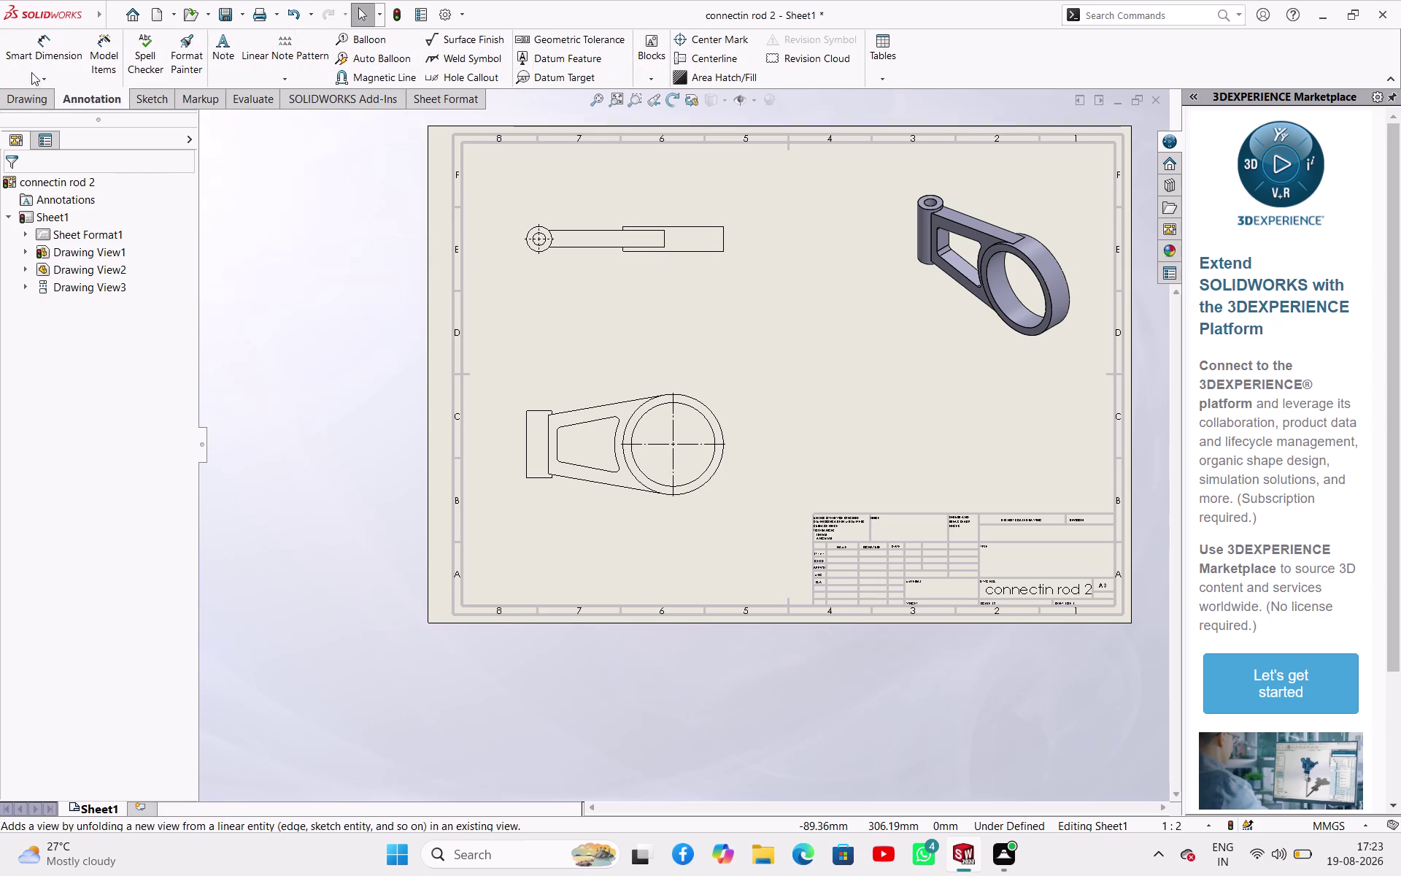
click(19, 51)
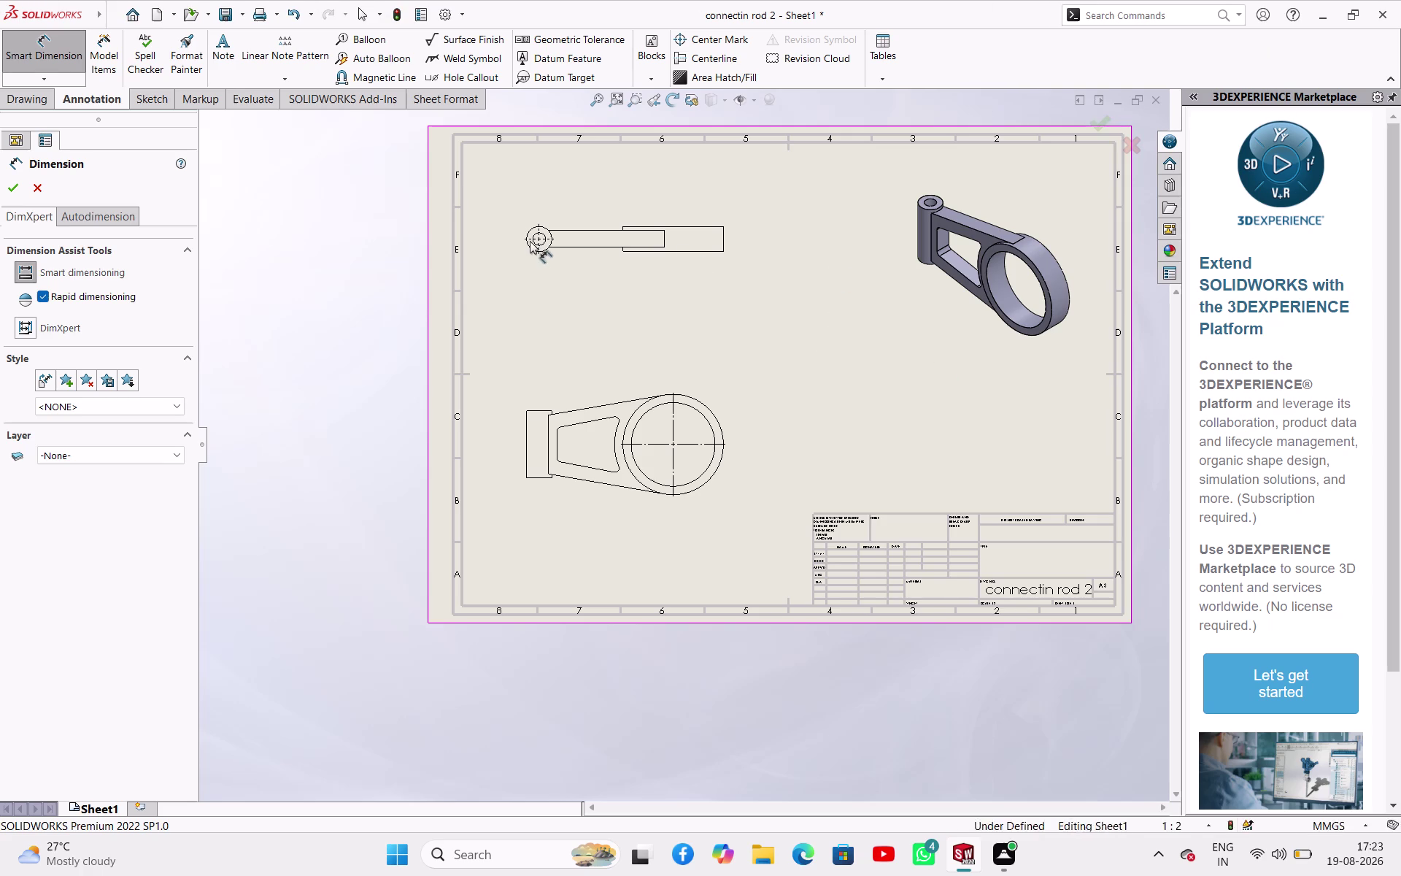
scroll(down, 3)
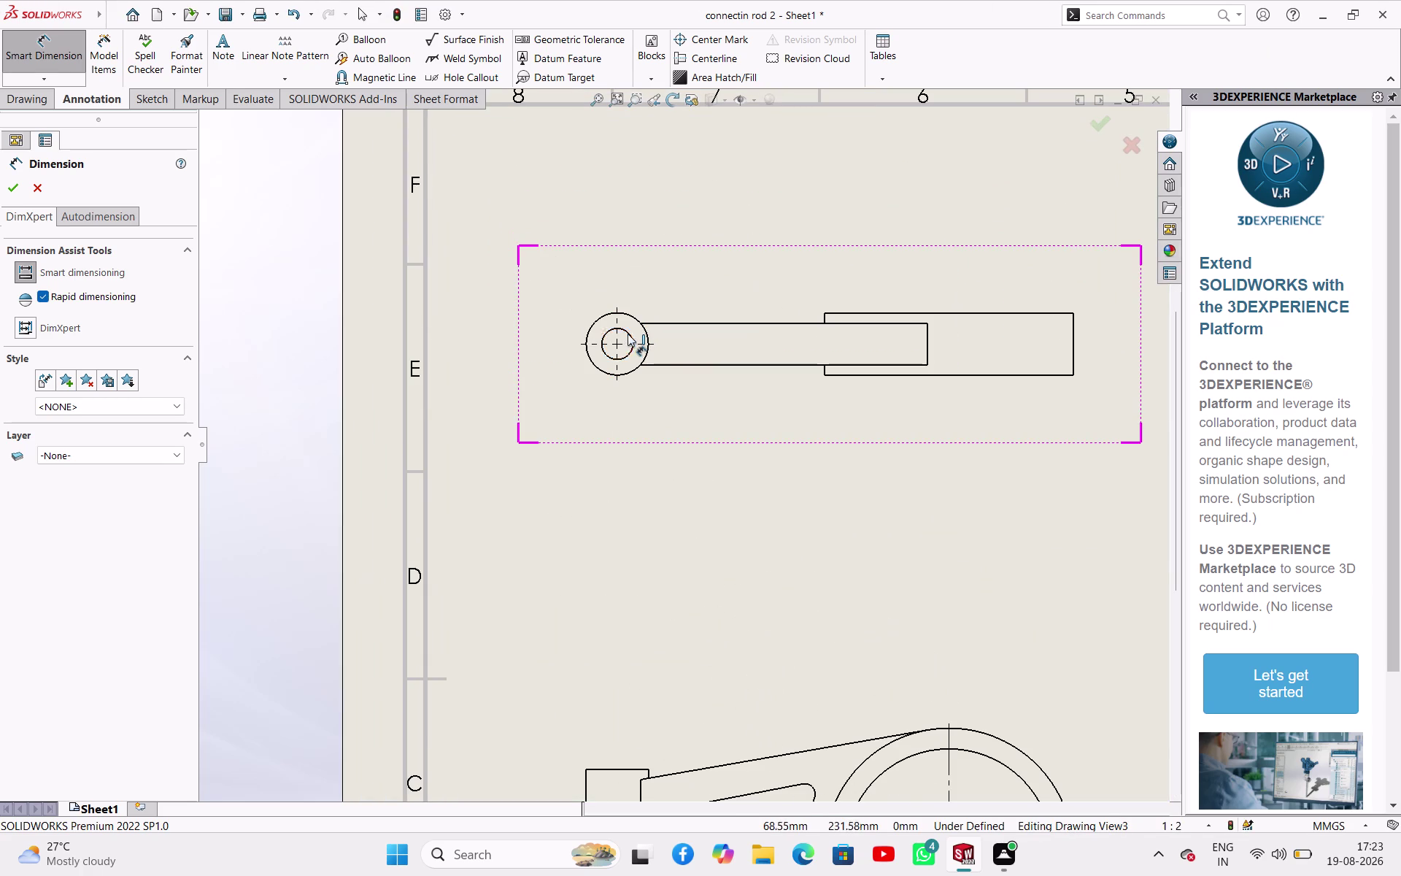
Dimension the top view's small end with the Ø15 hole and Ø30 outer circle.
click(628, 334)
click(638, 270)
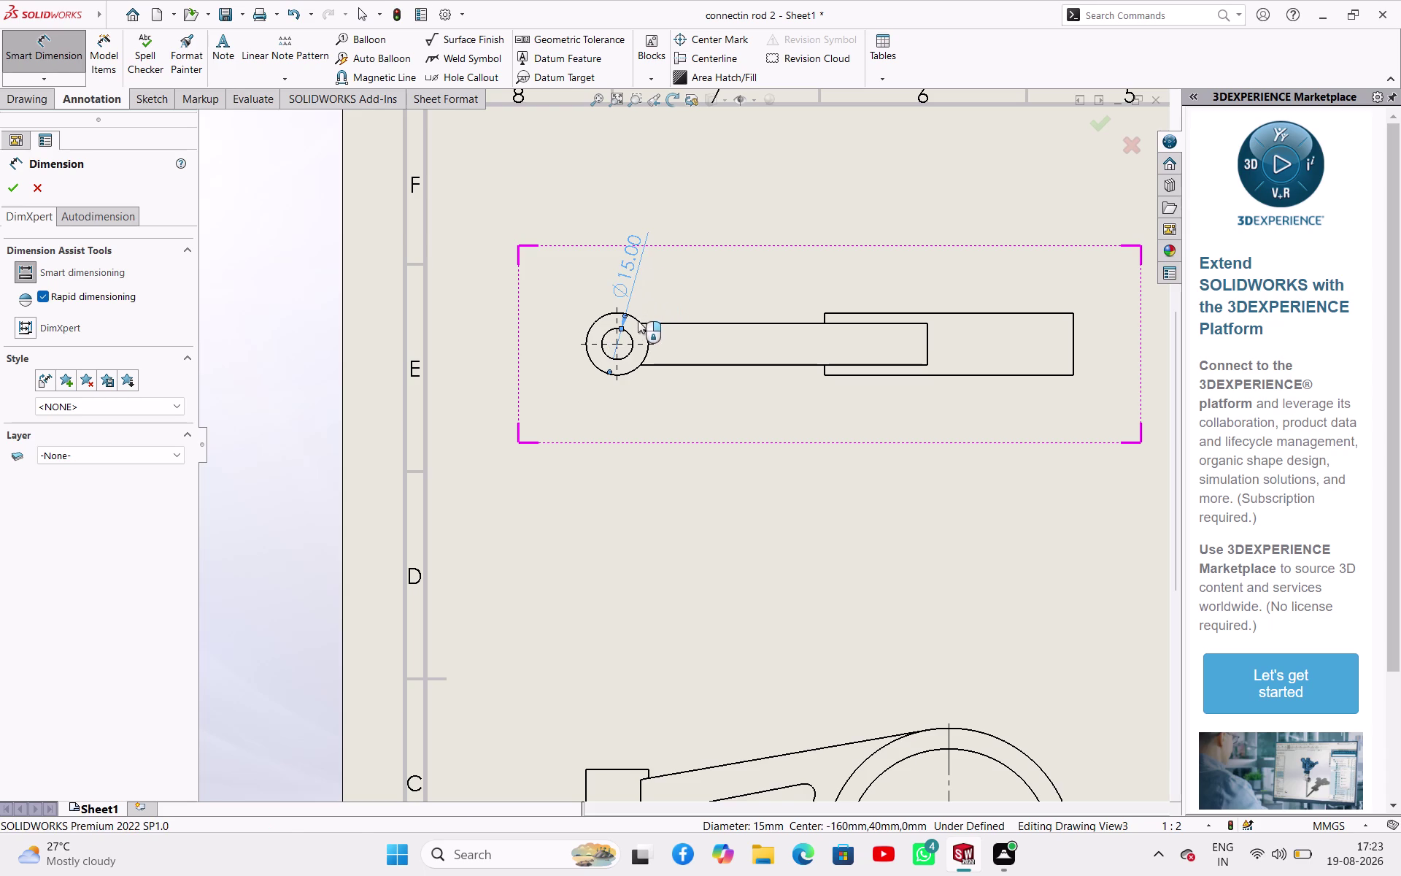
click(591, 326)
click(551, 272)
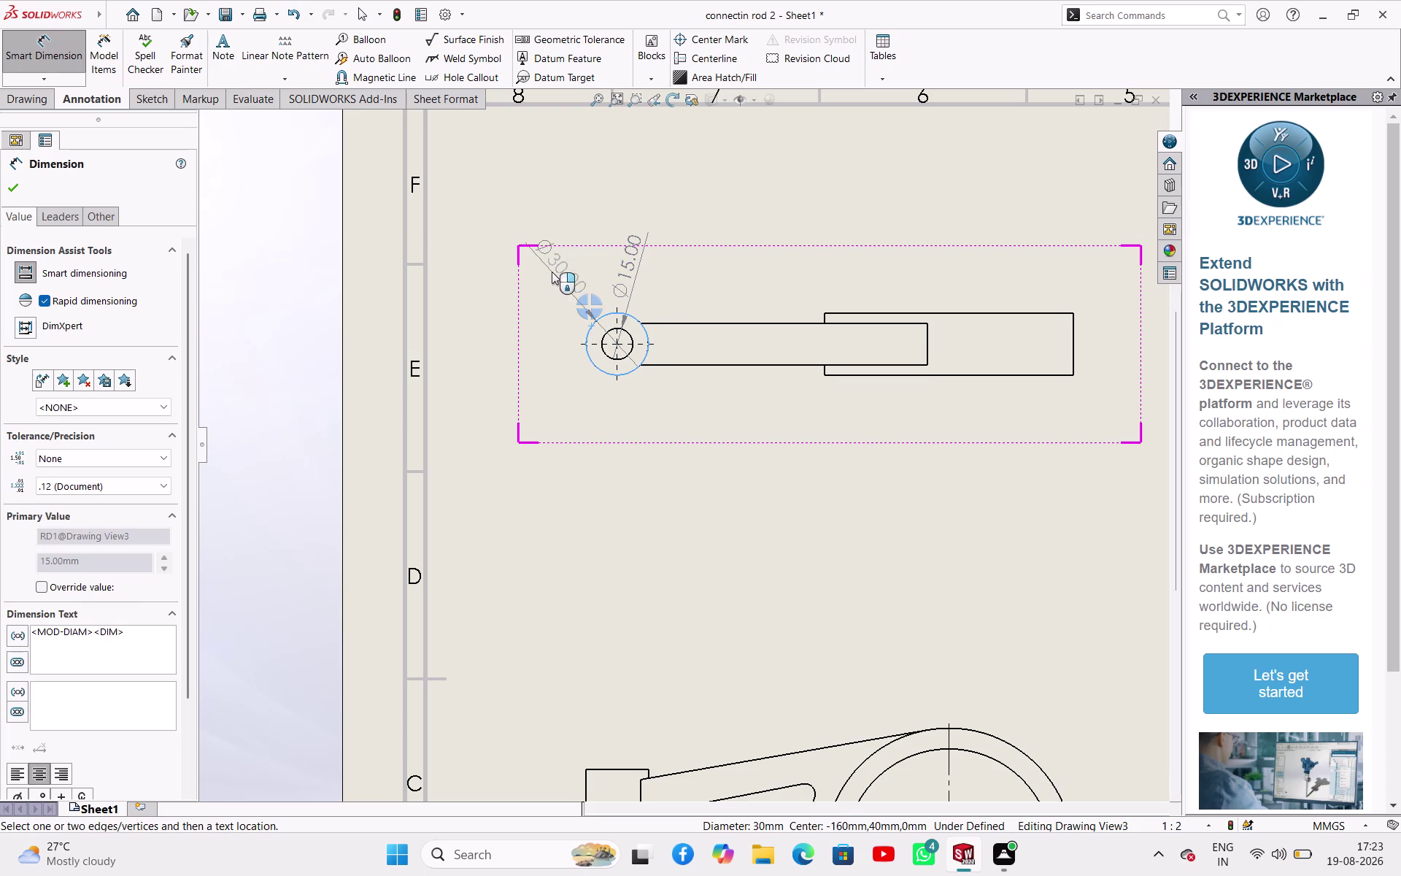
scroll(down, 3)
scroll(up, 3)
scroll(up, 3)
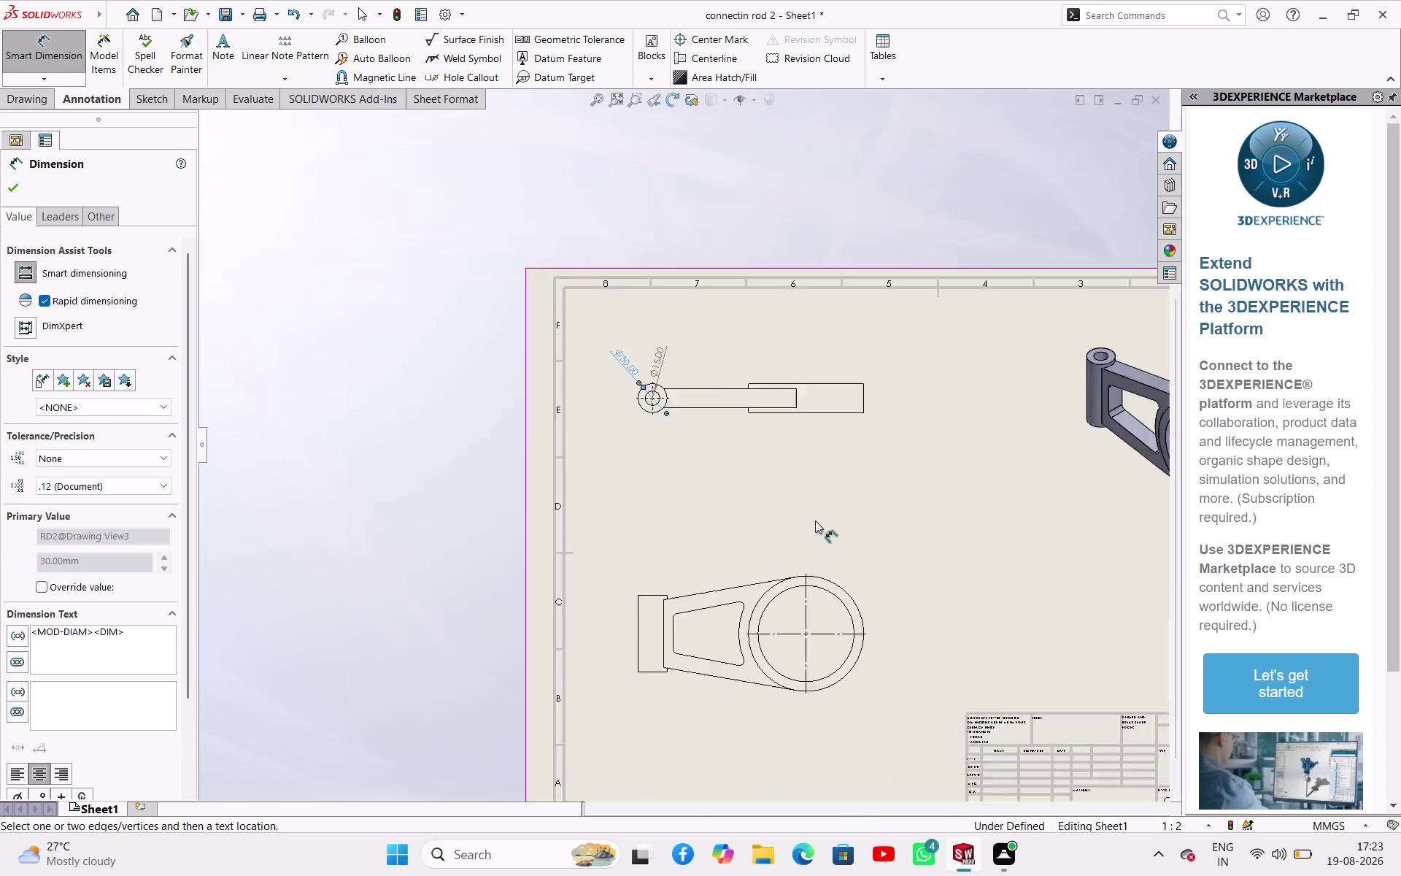
scroll(up, 3)
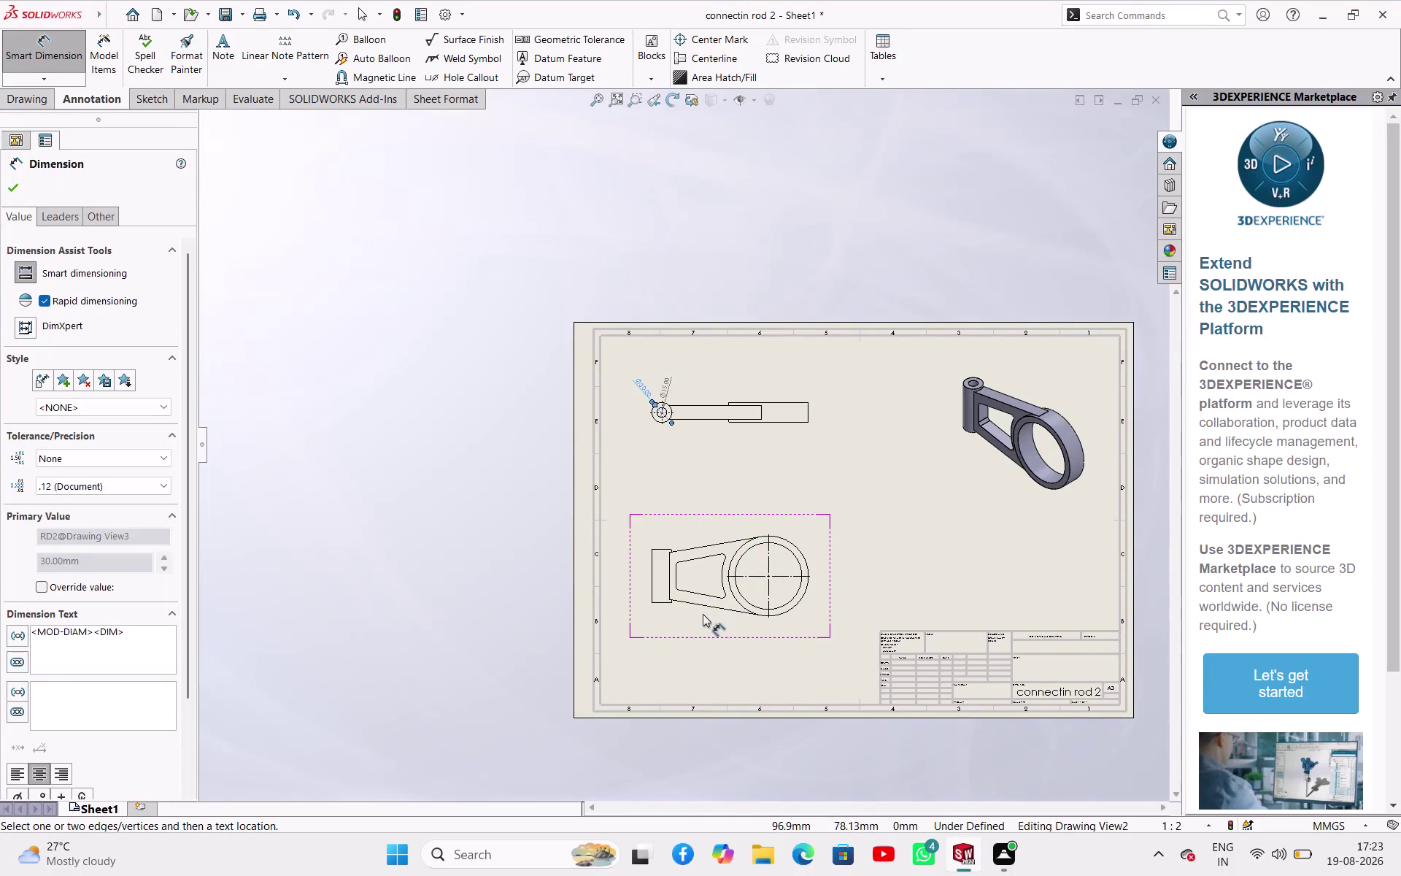
scroll(down, 3)
Dimension the front view with R70 arc, Ø120 and Ø100 rings, R5 fillet and 80 mm height.
click(728, 529)
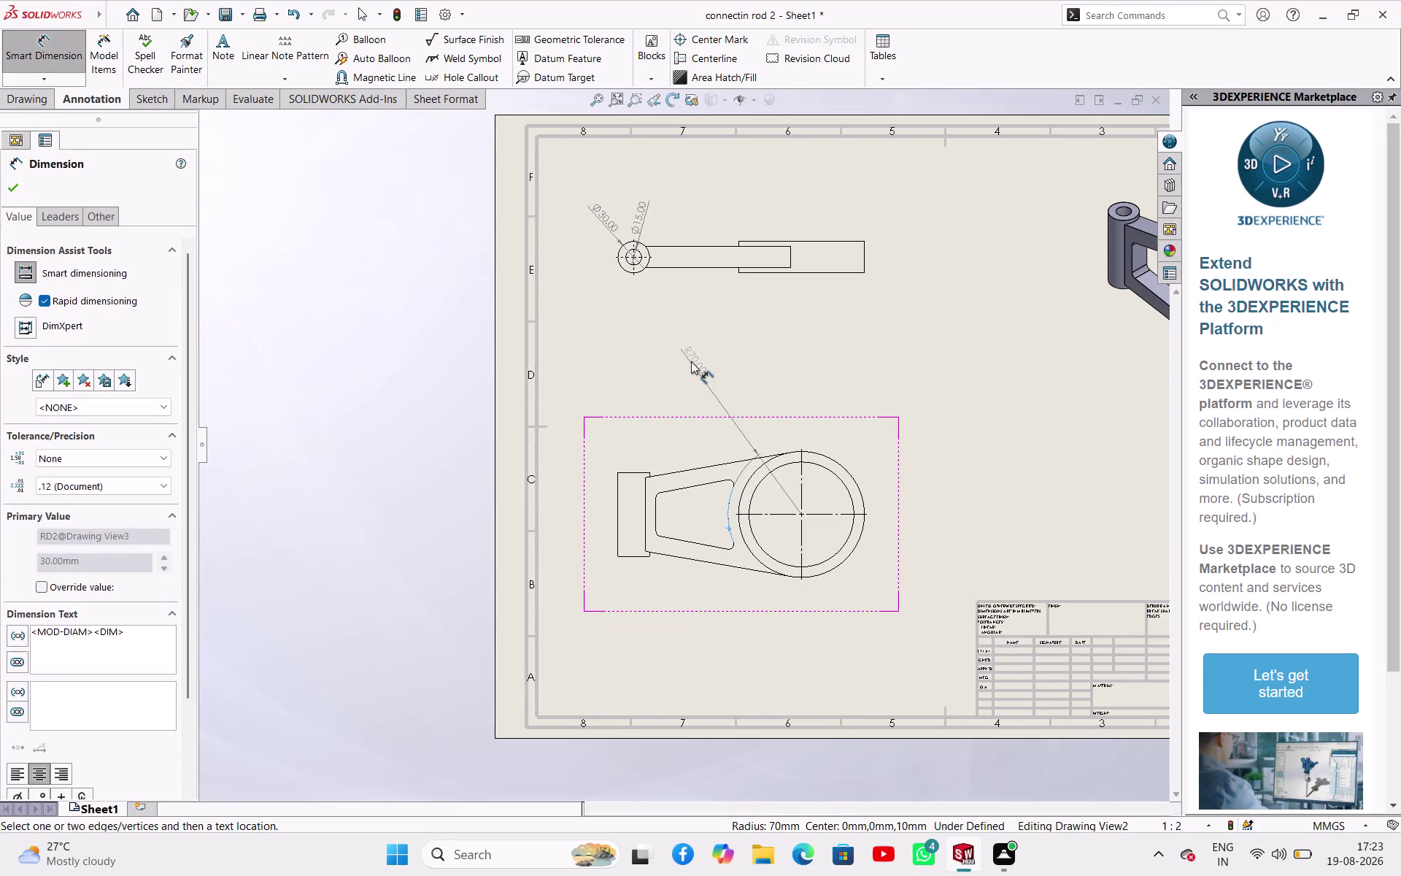
click(690, 360)
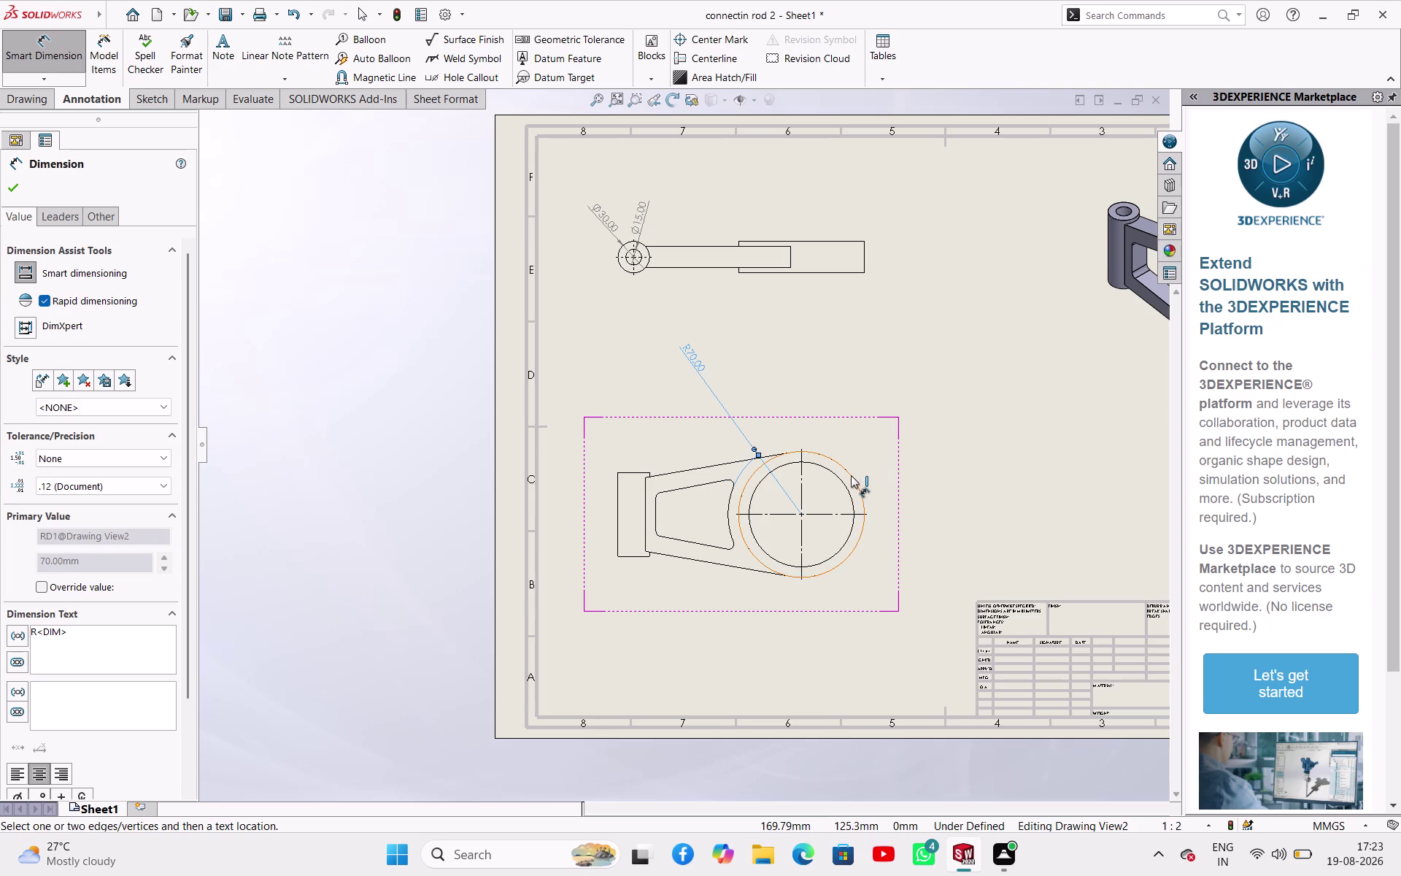
click(851, 475)
click(881, 376)
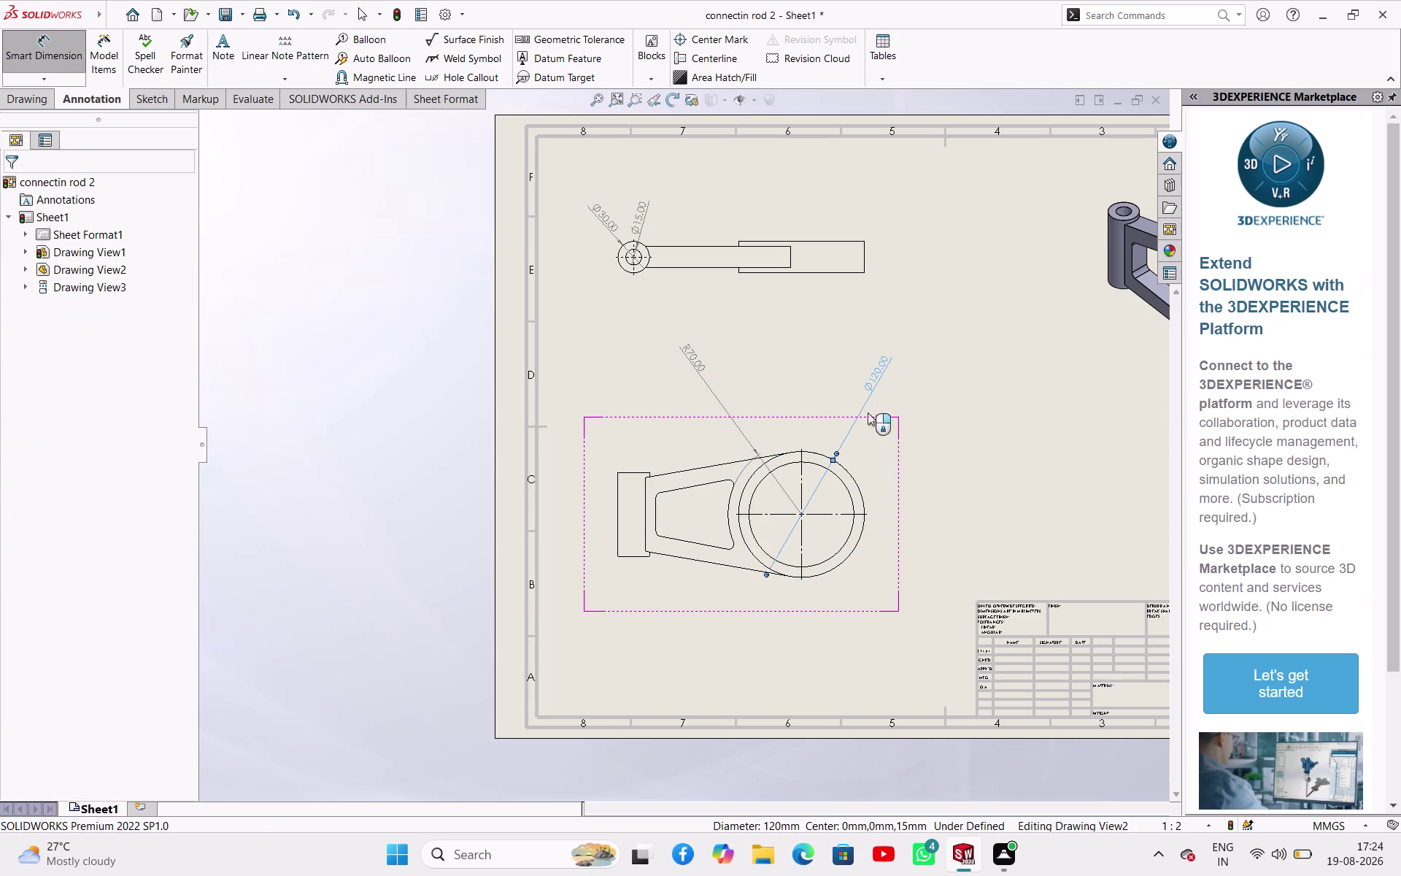
click(847, 488)
click(916, 402)
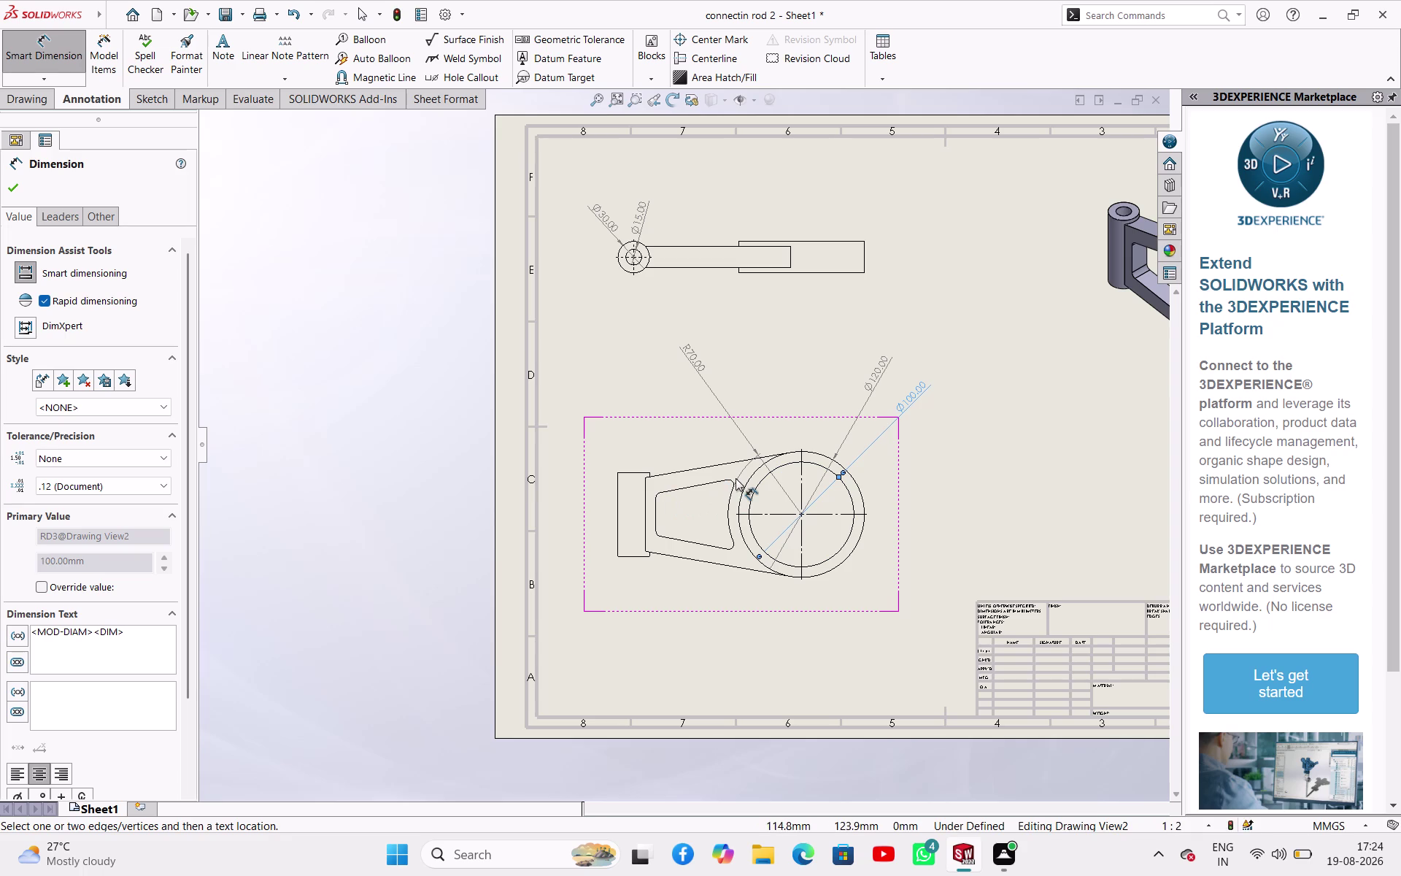
click(731, 481)
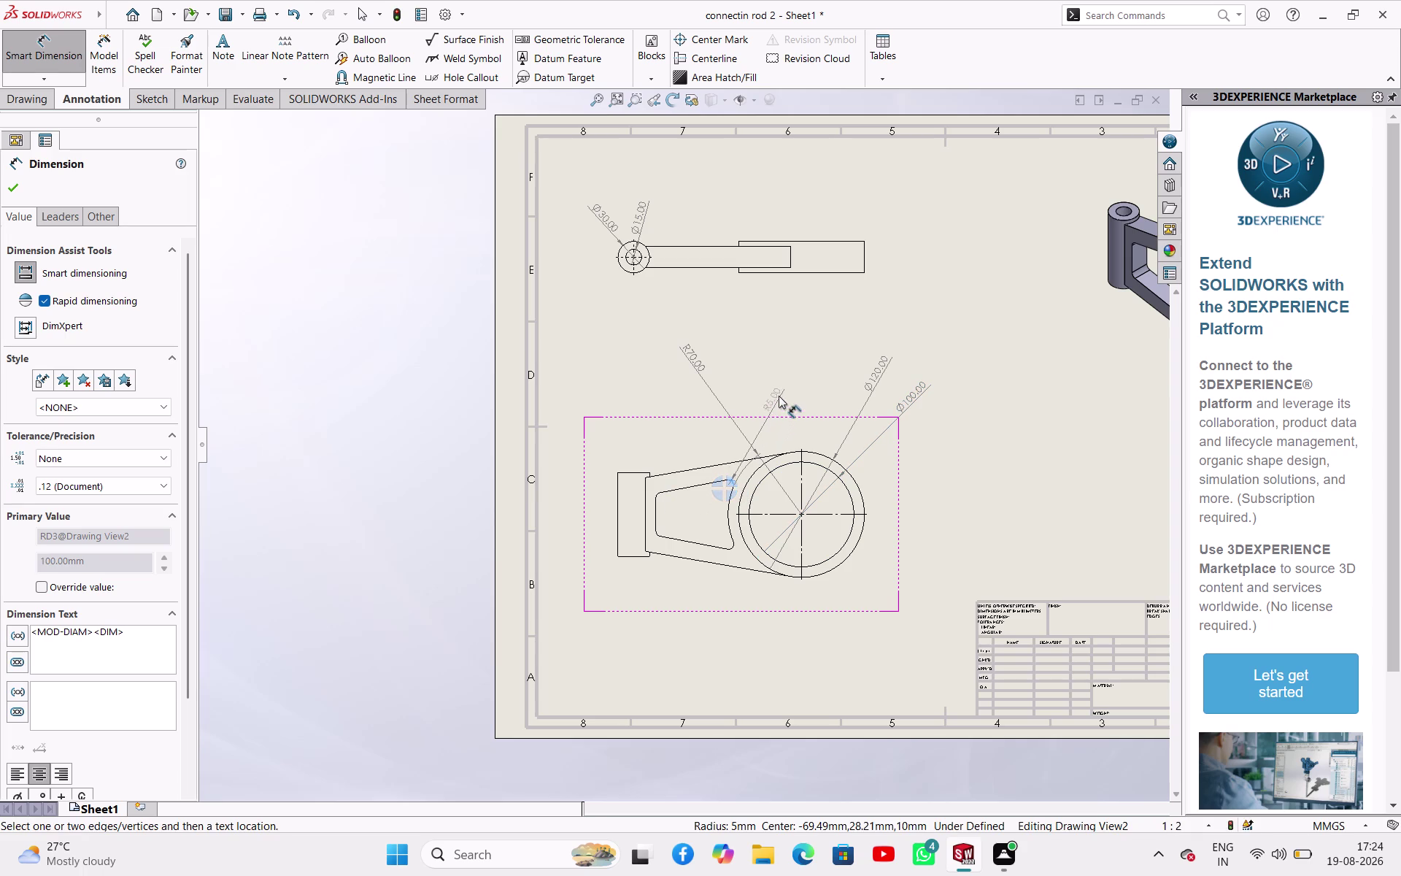
click(779, 396)
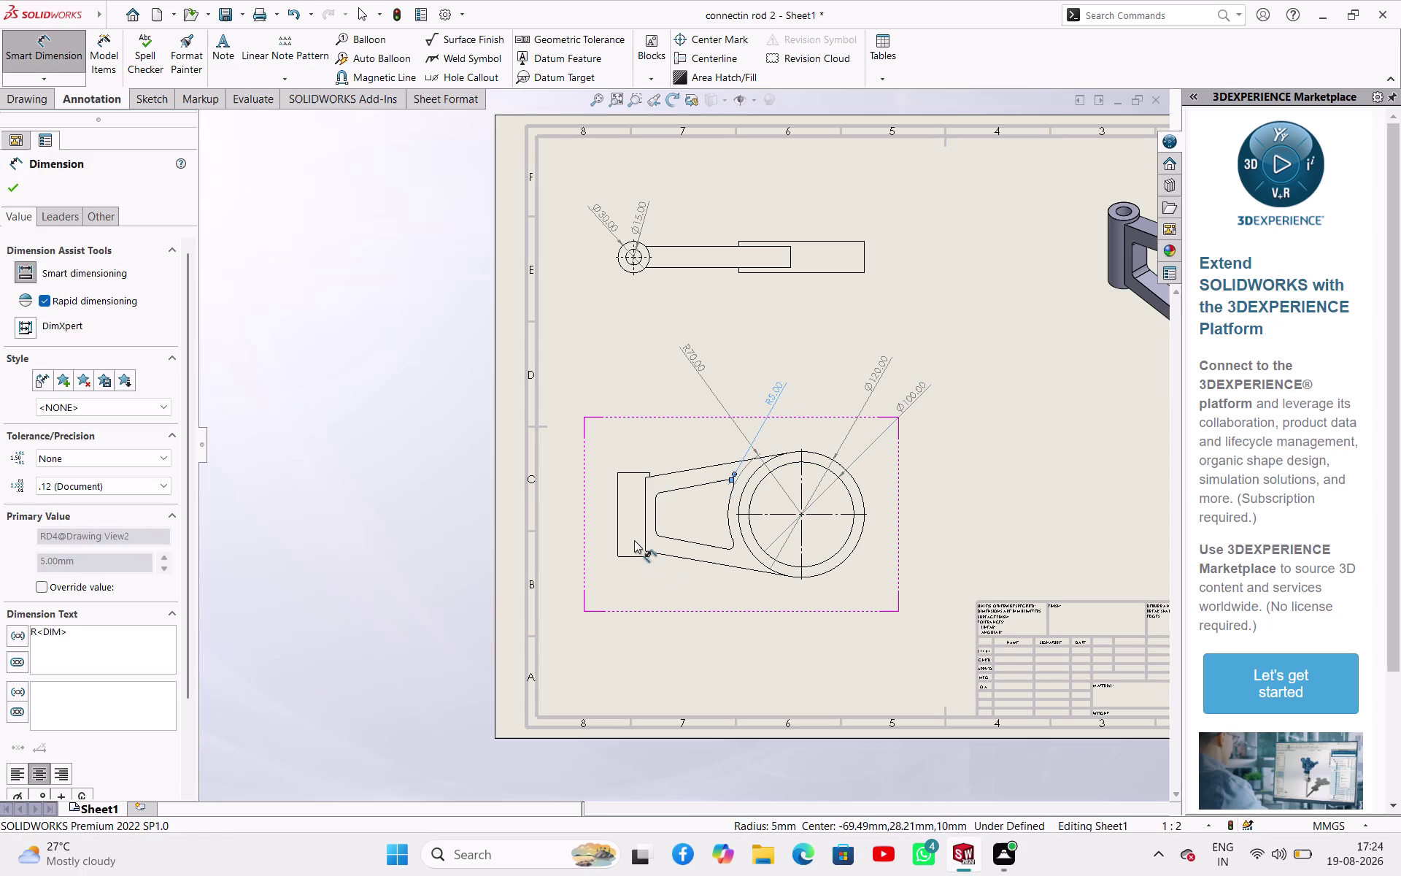
click(616, 512)
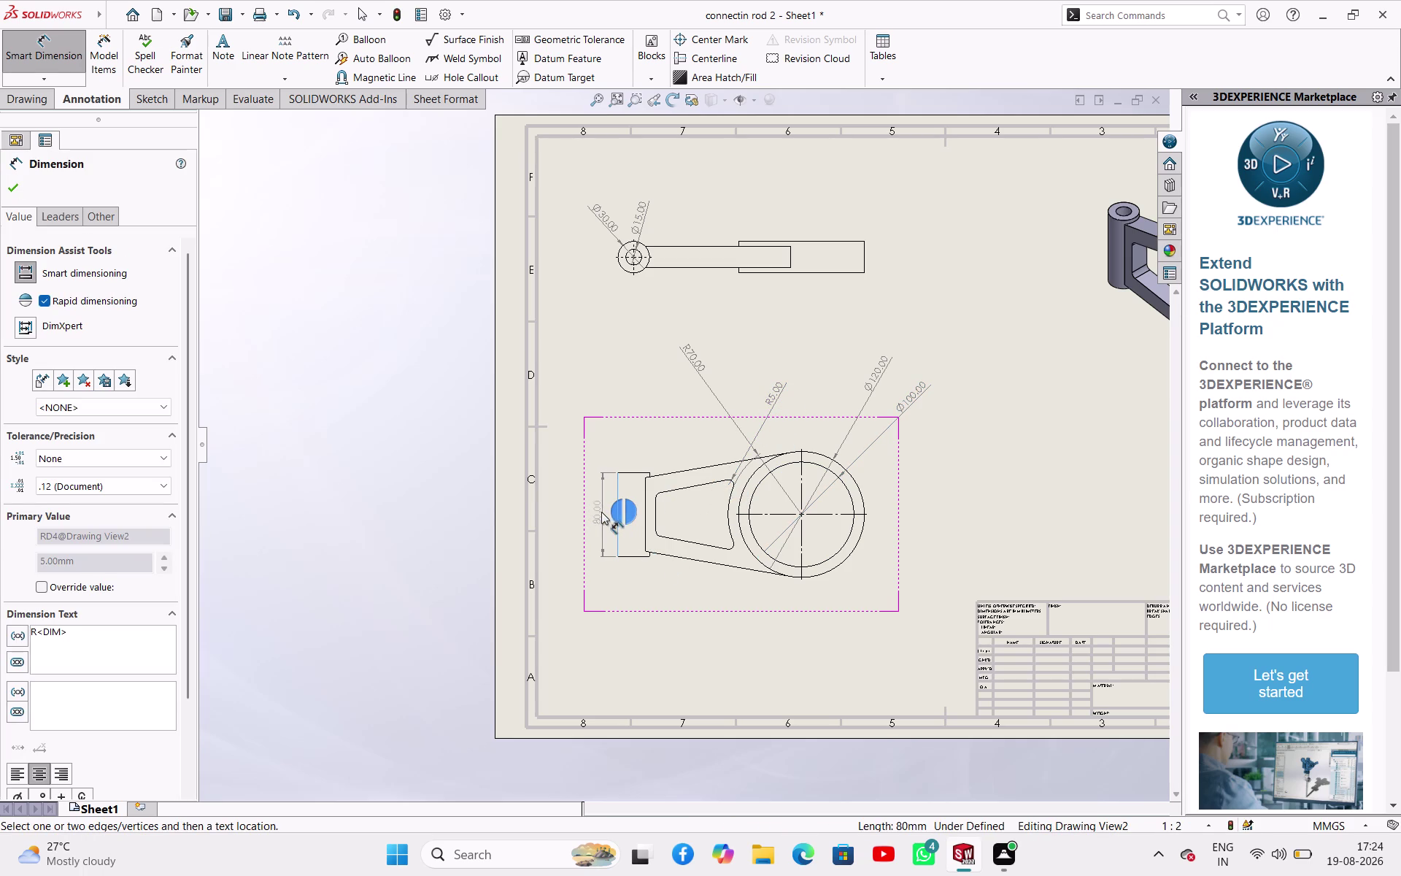
click(601, 512)
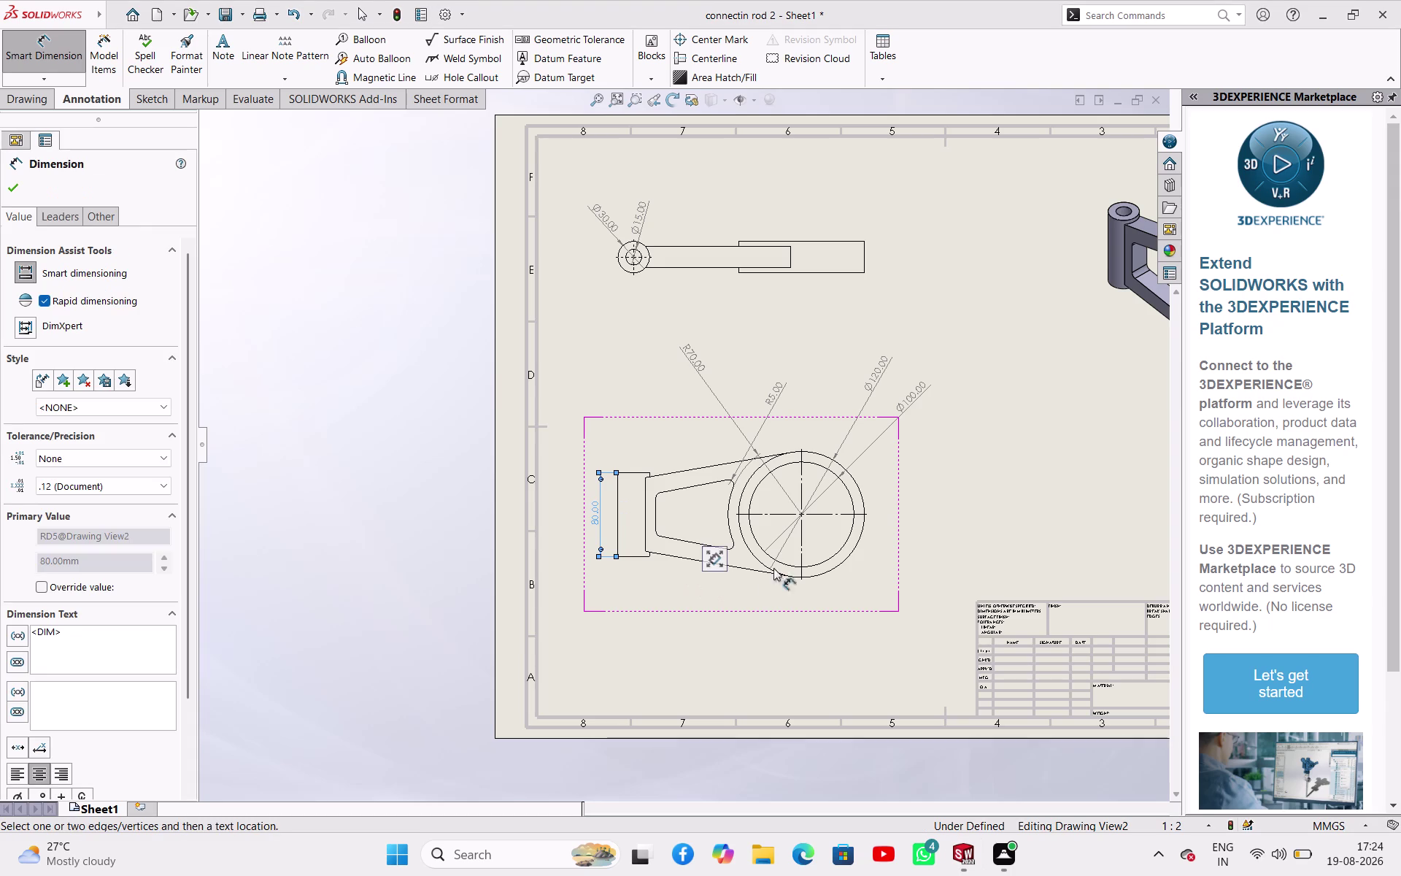
scroll(down, 3)
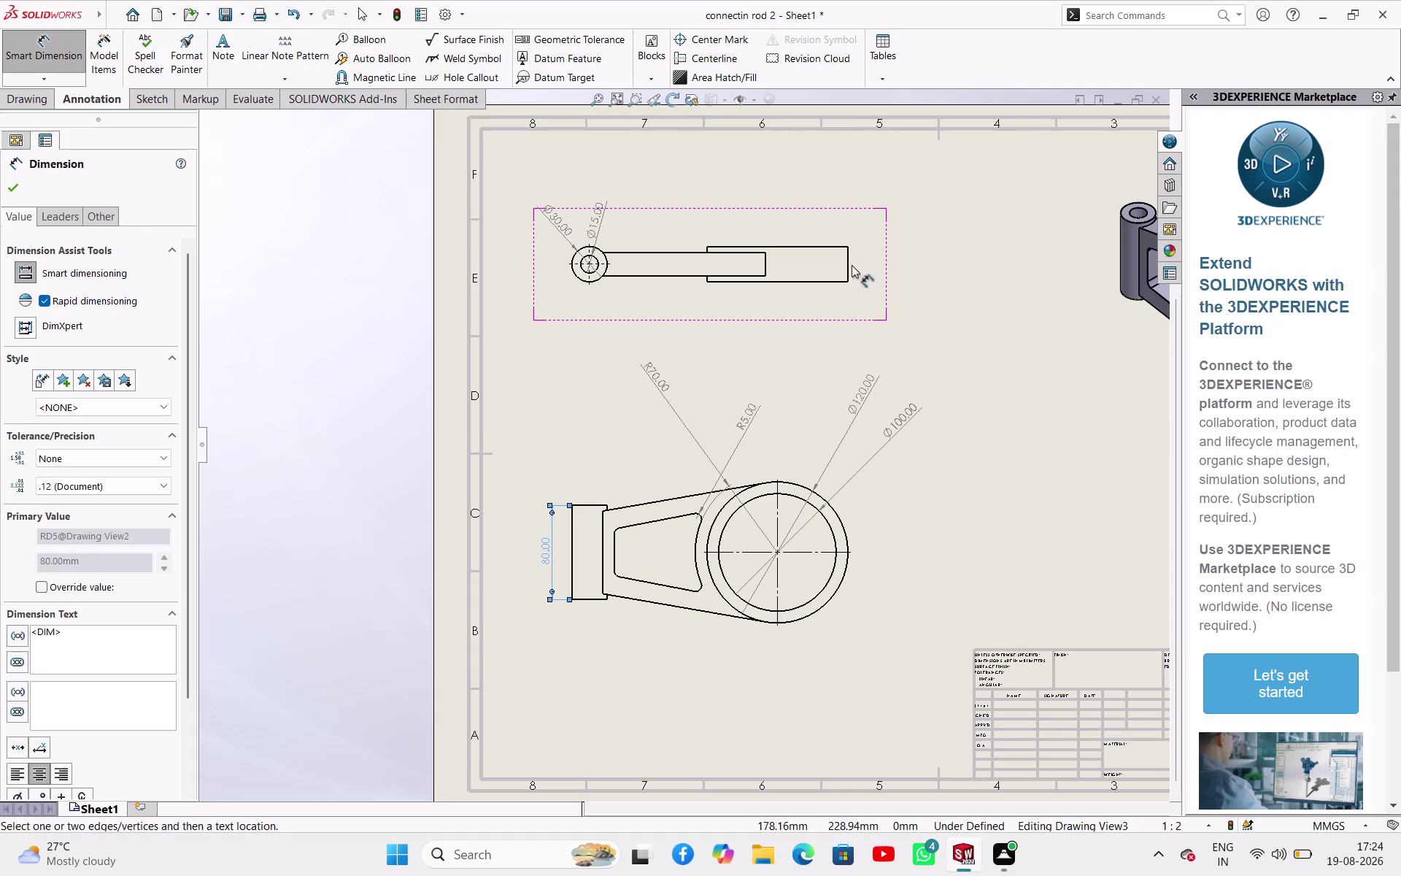
Add 30 mm and 20 mm top-view heights, then start a centre mark on the large ring.
click(848, 264)
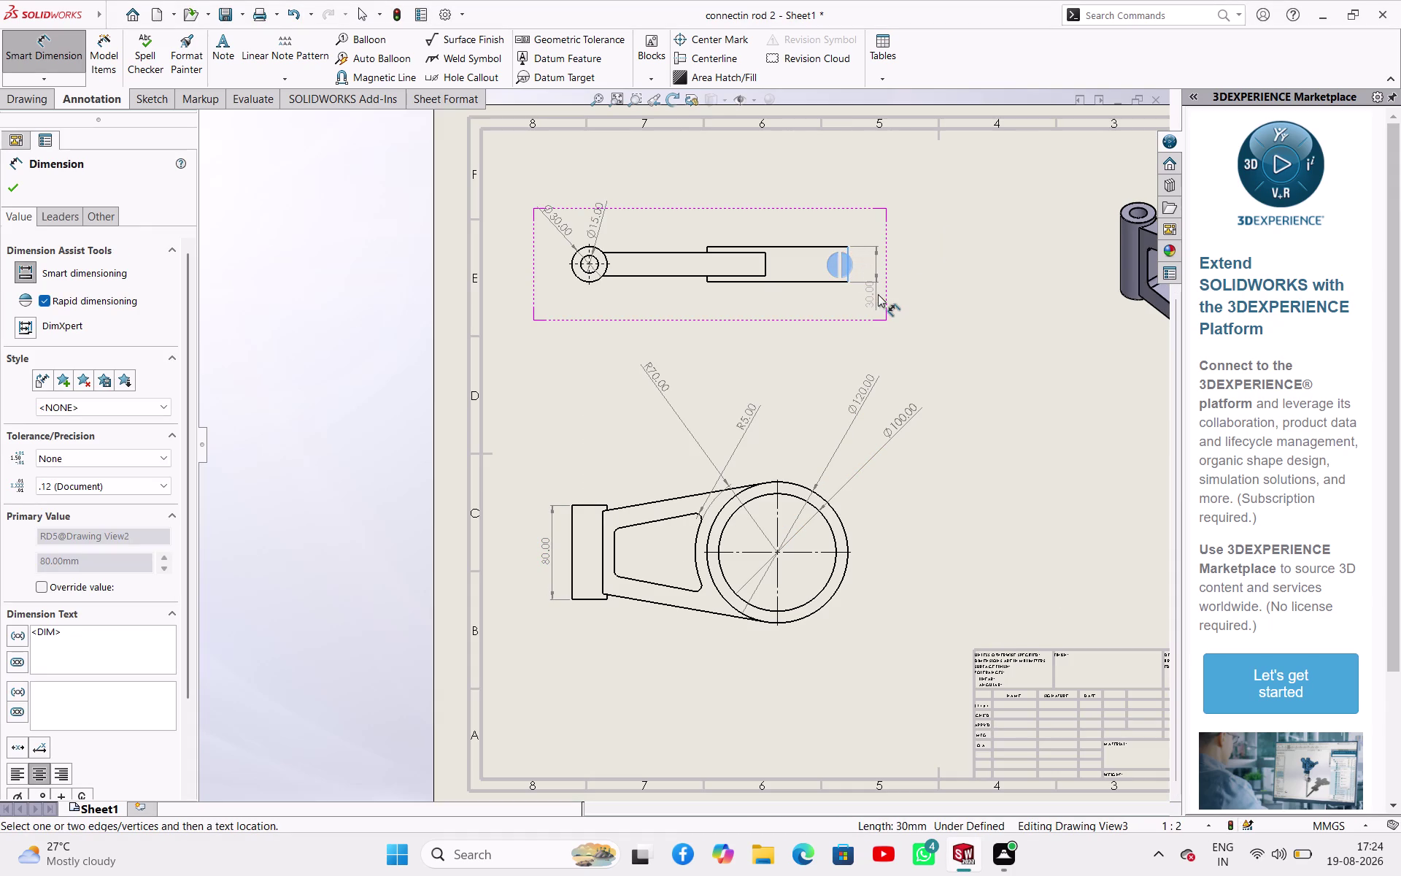
click(878, 295)
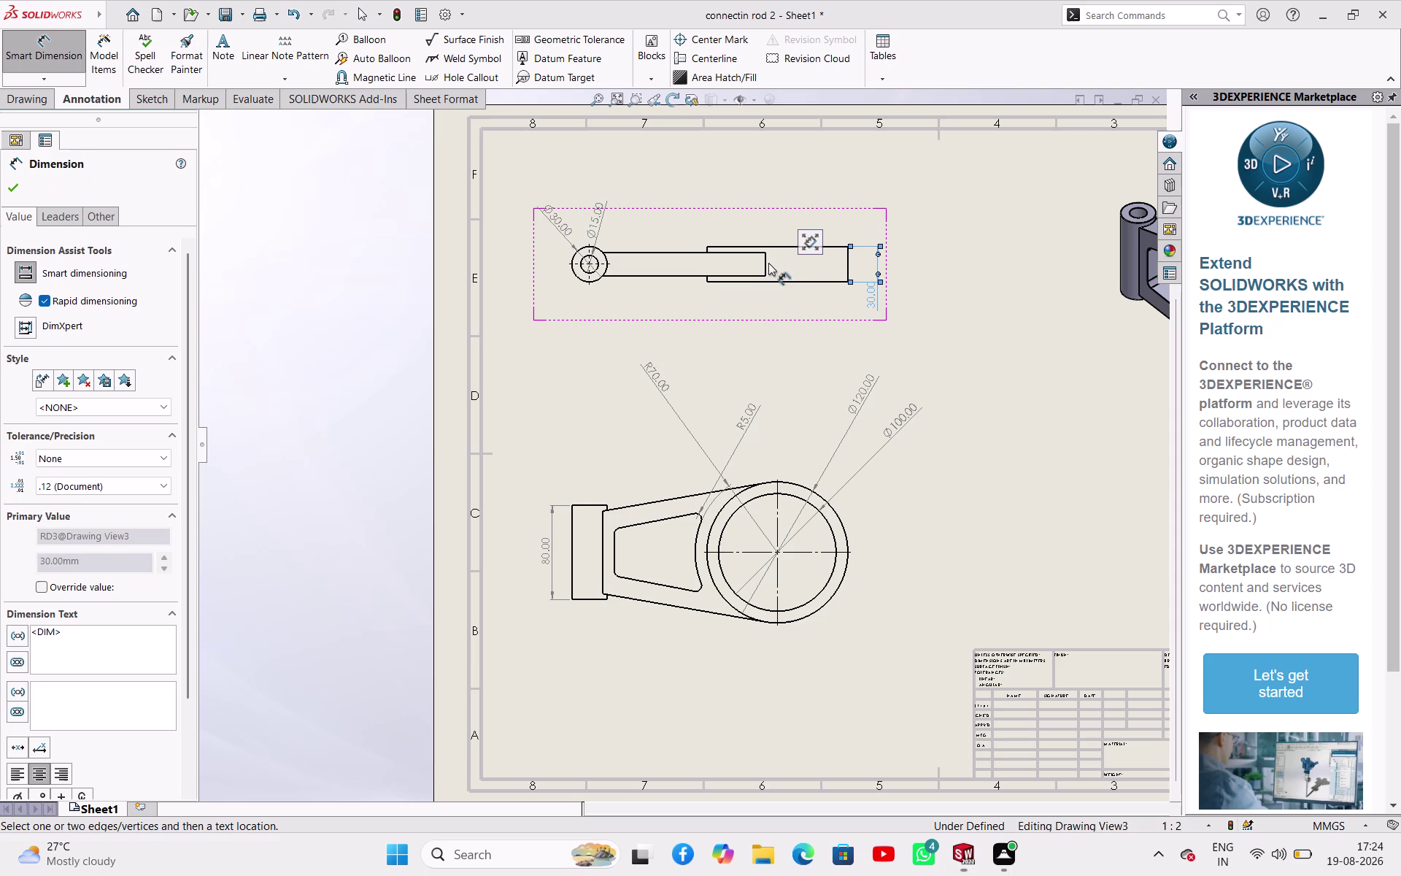
click(766, 264)
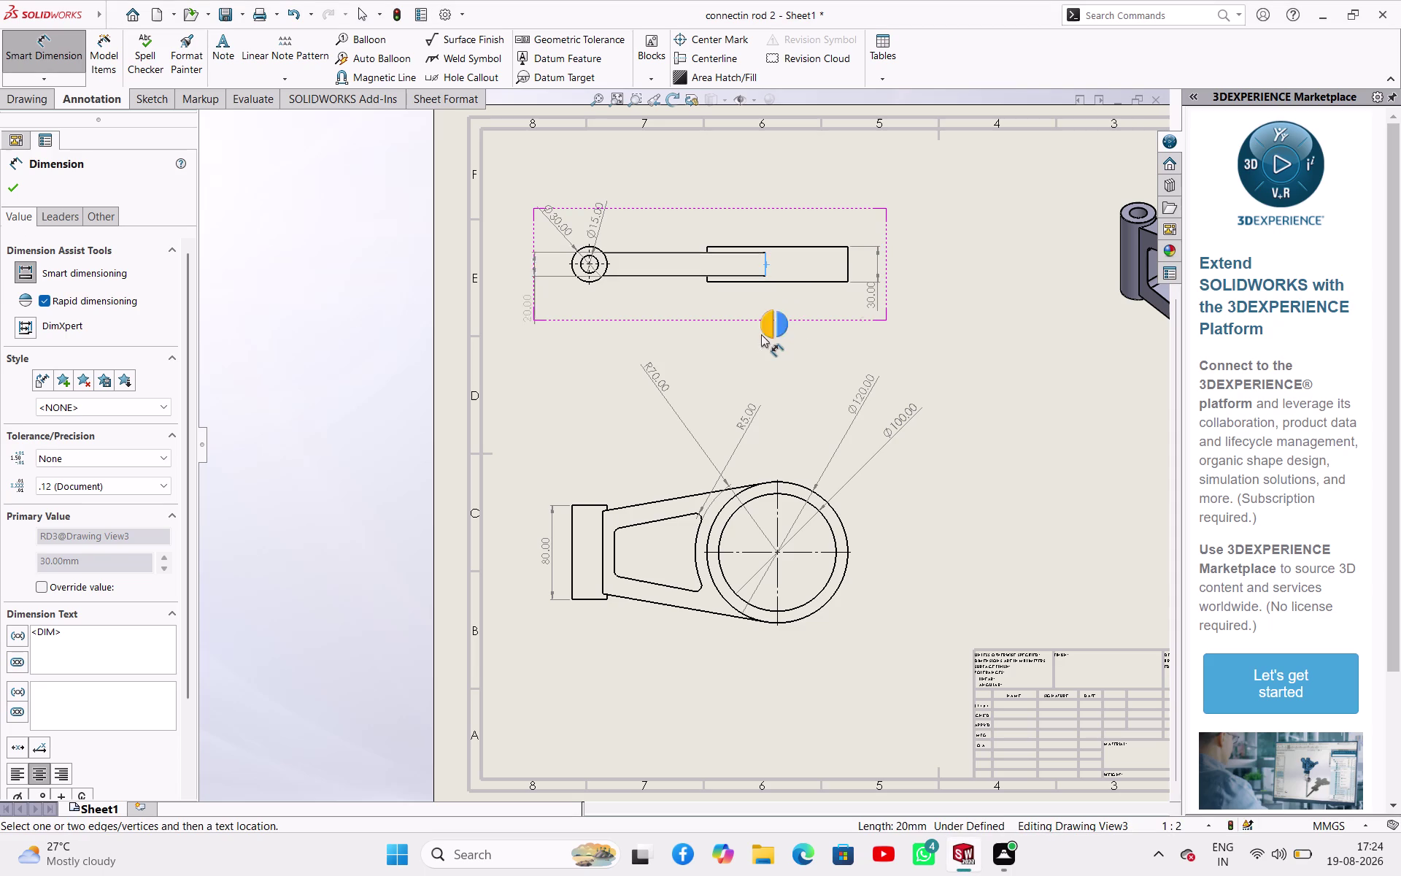
click(675, 294)
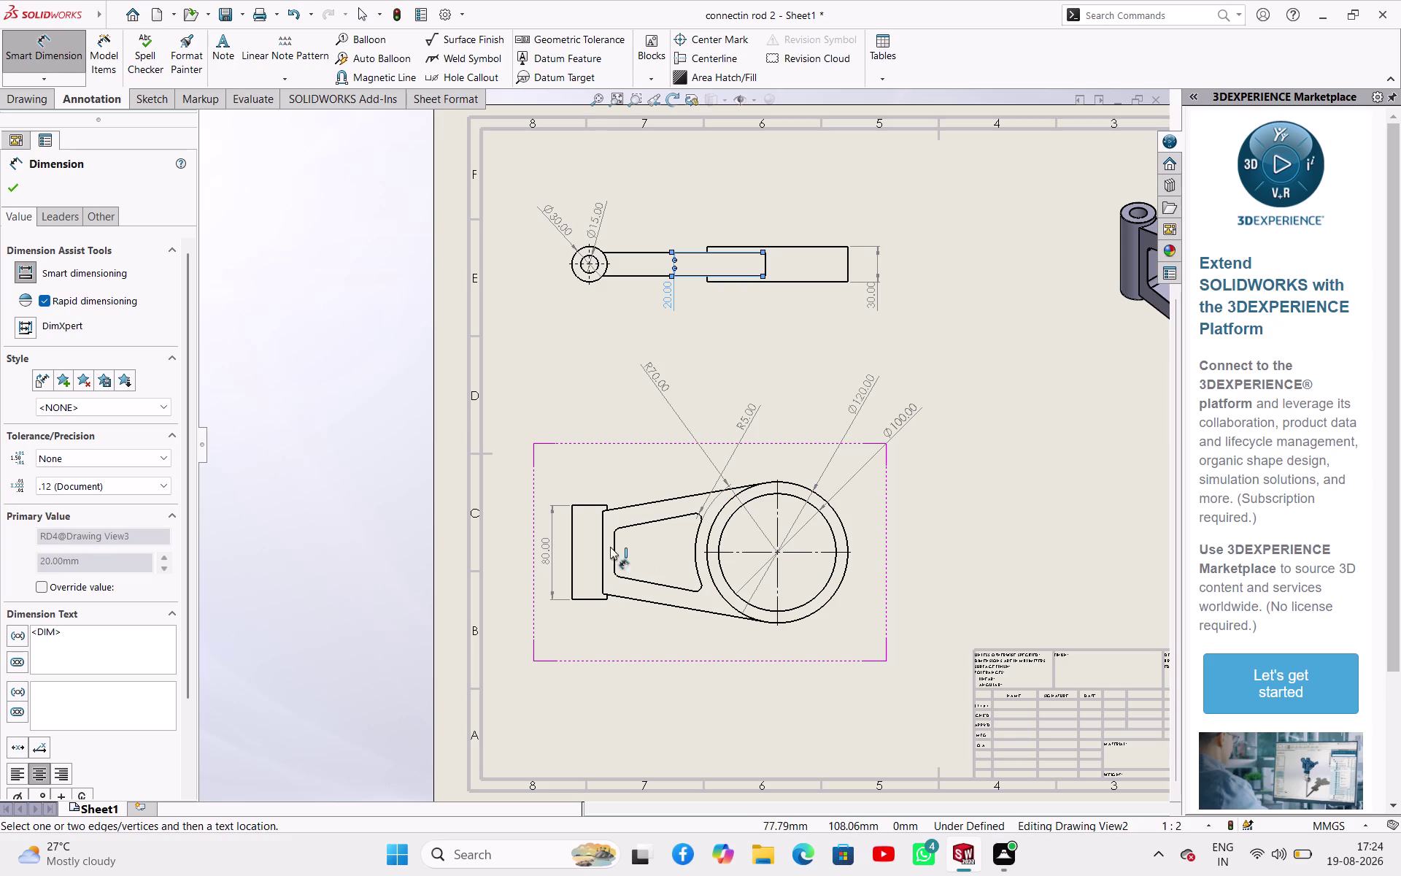
click(570, 539)
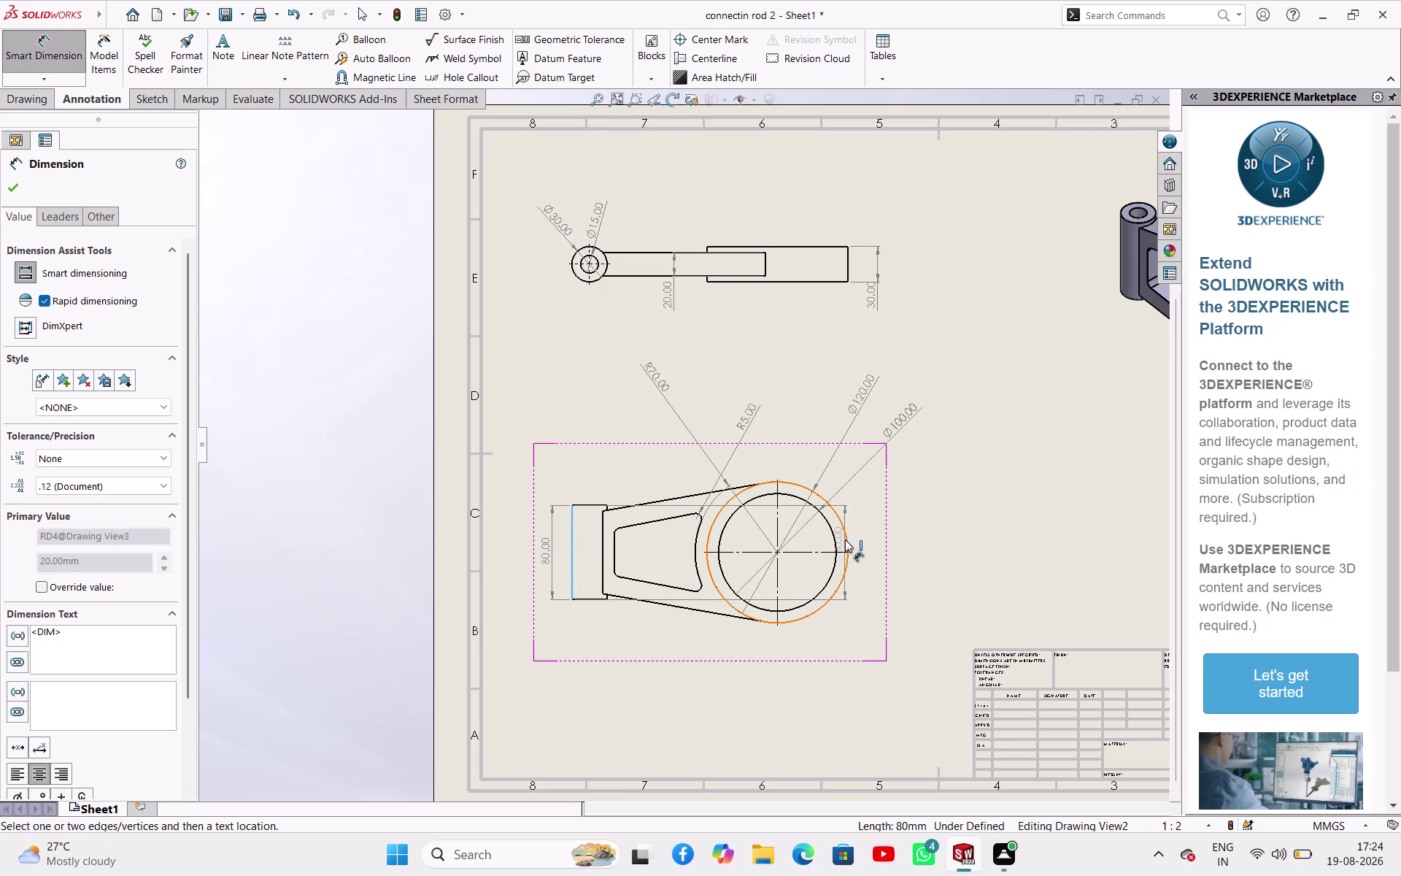
click(849, 548)
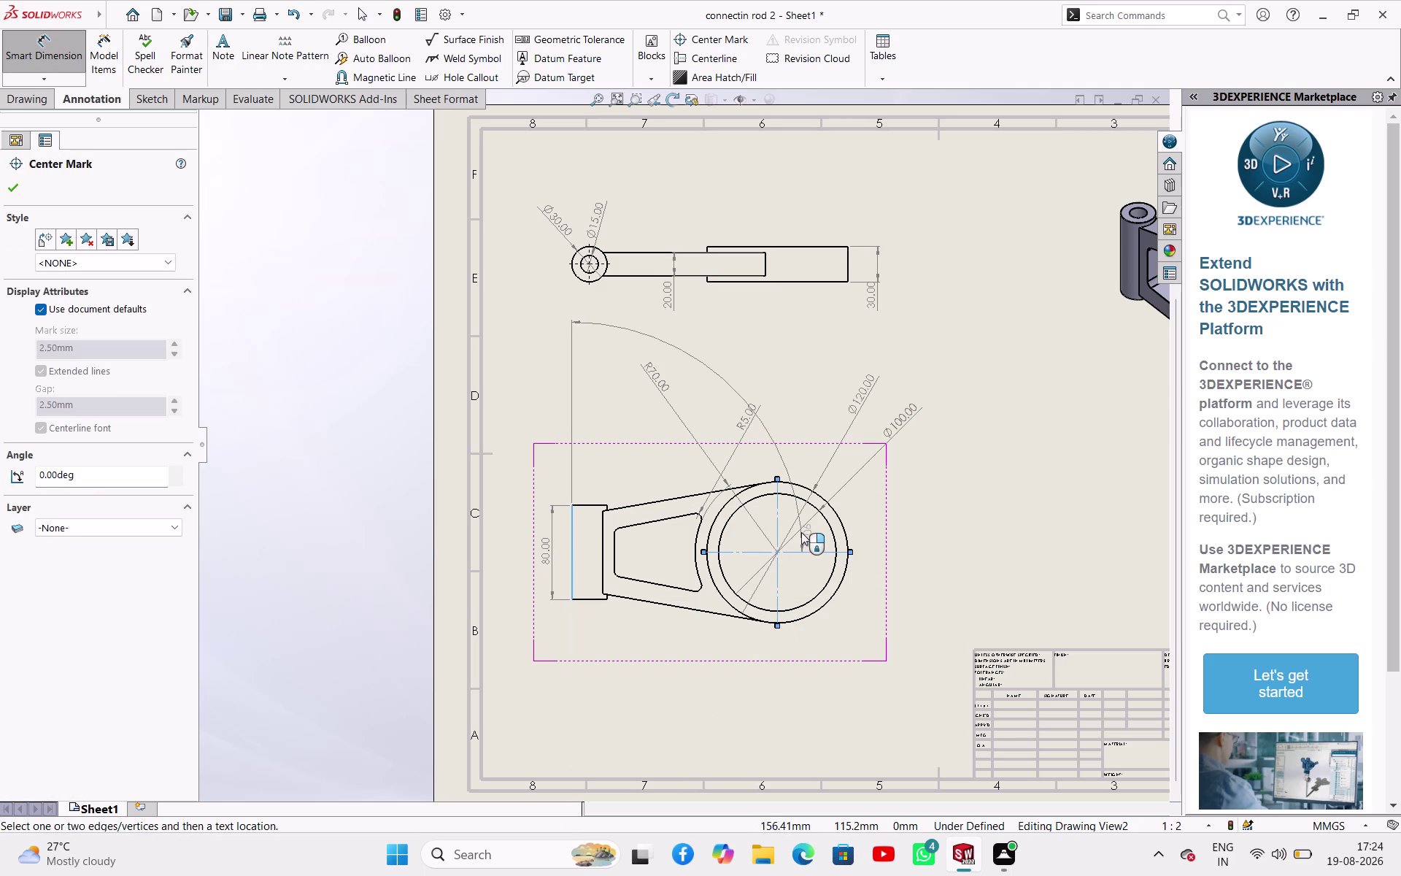
Finish the centre mark and zoom out to show the full drawing sheet.
key(Escape)
key(Escape)
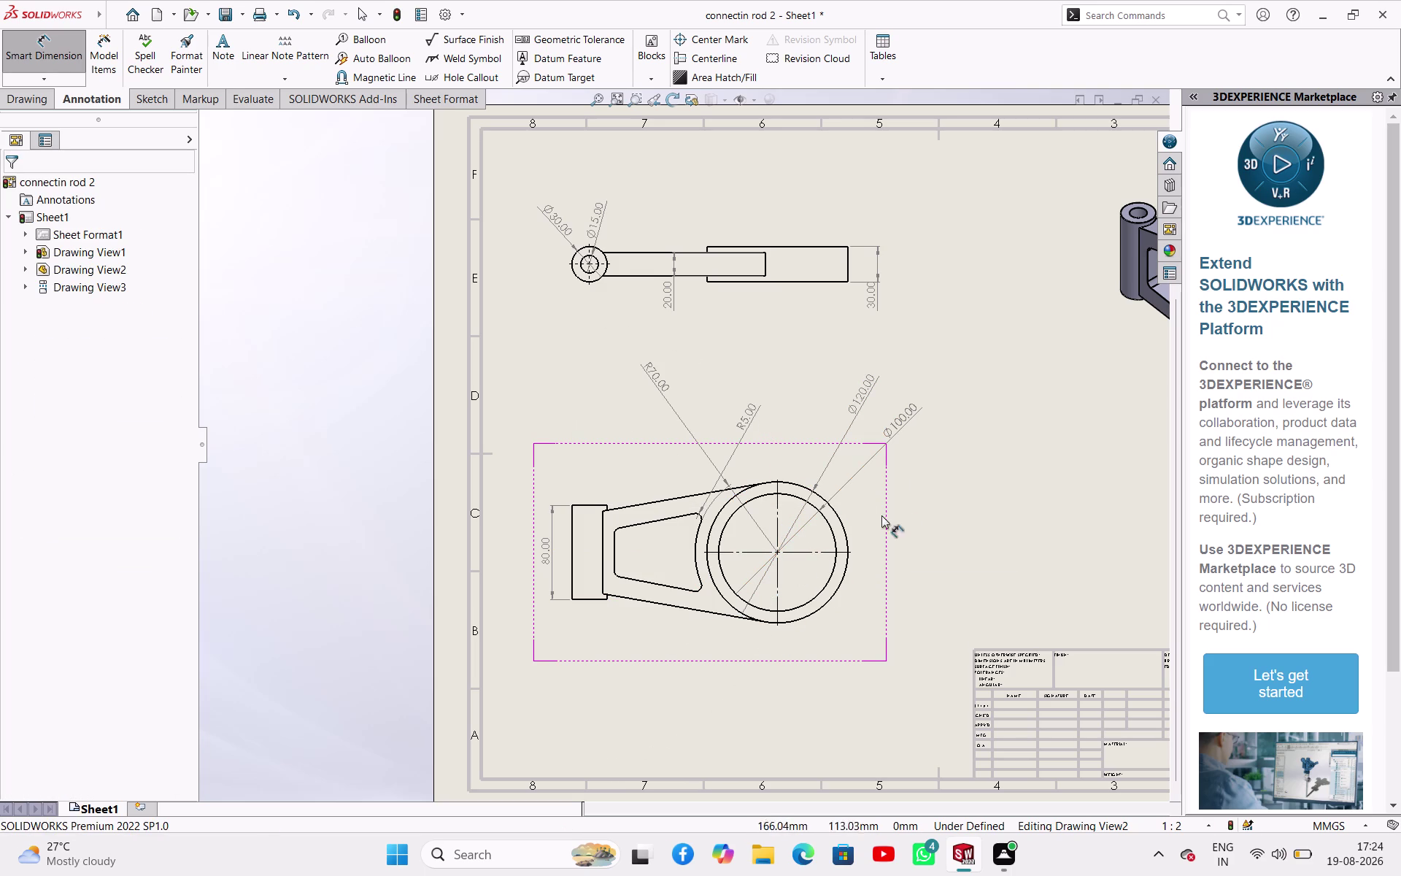
scroll(up, 3)
scroll(up, 3)
scroll(down, 3)
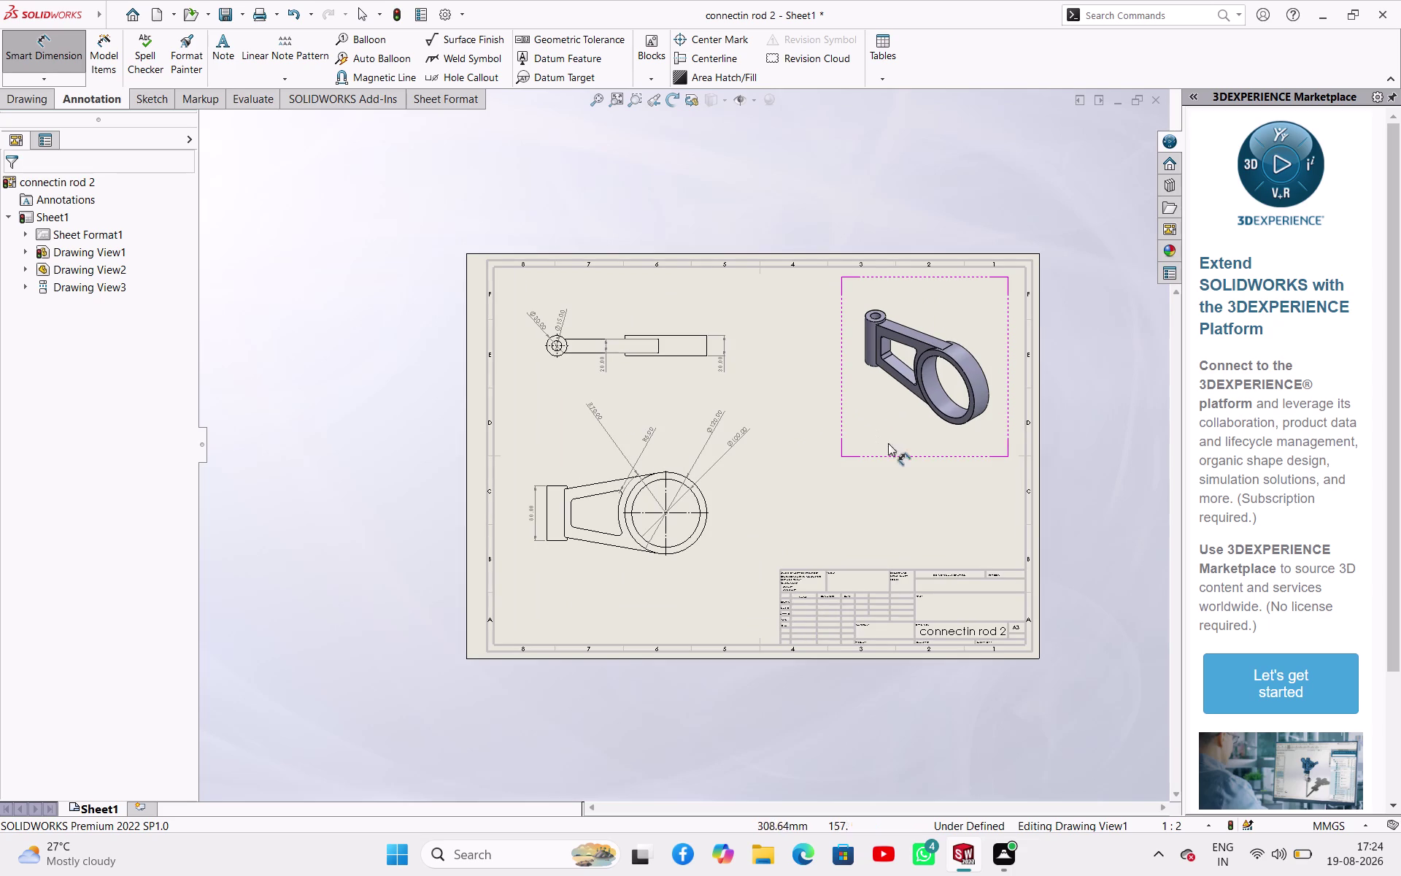
click(1066, 452)
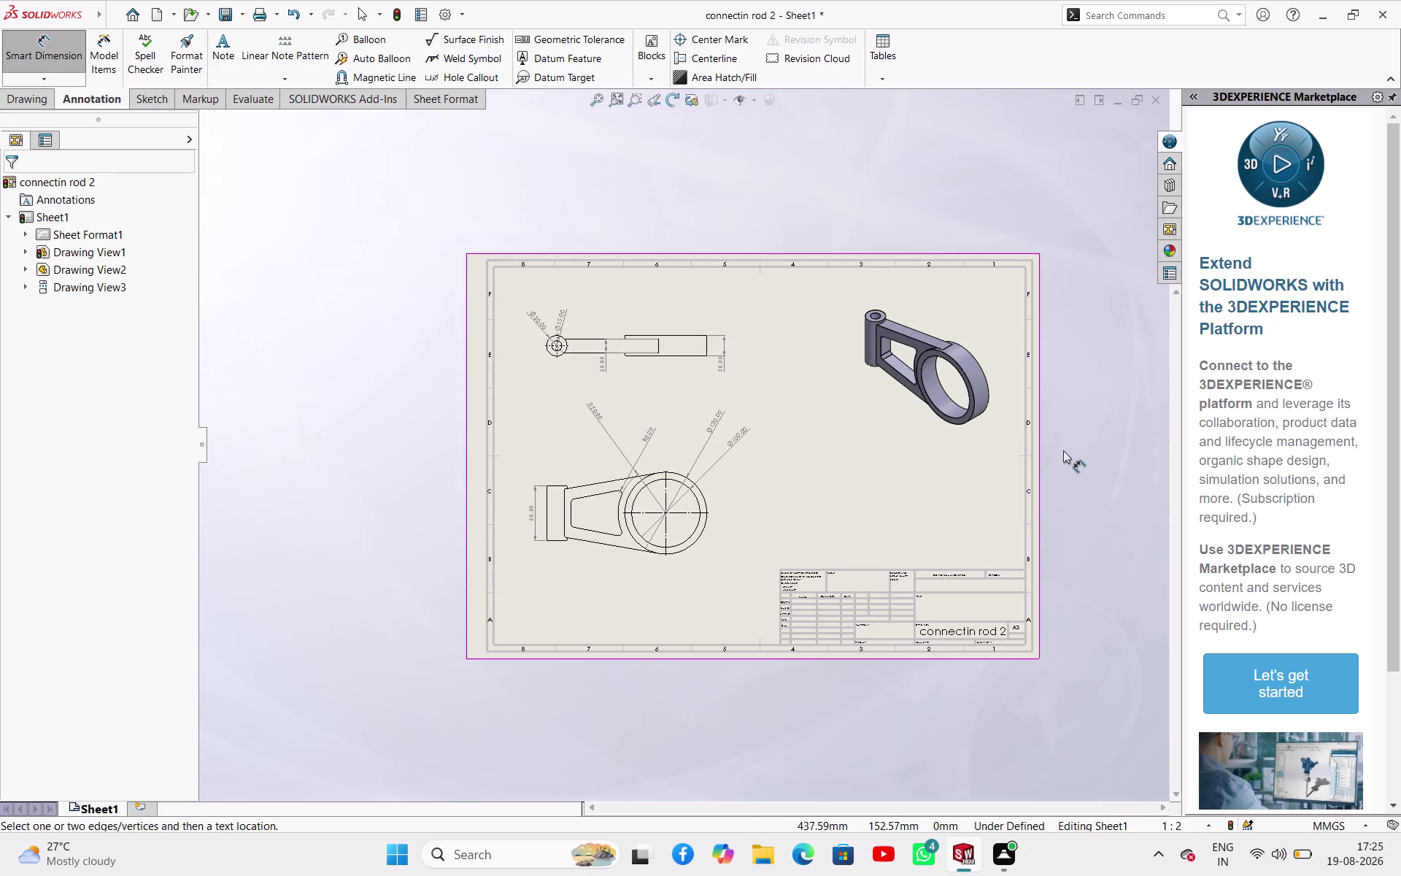
Zoom into the title block and try editing the drawn-by name field.
scroll(down, 3)
scroll(down, 3)
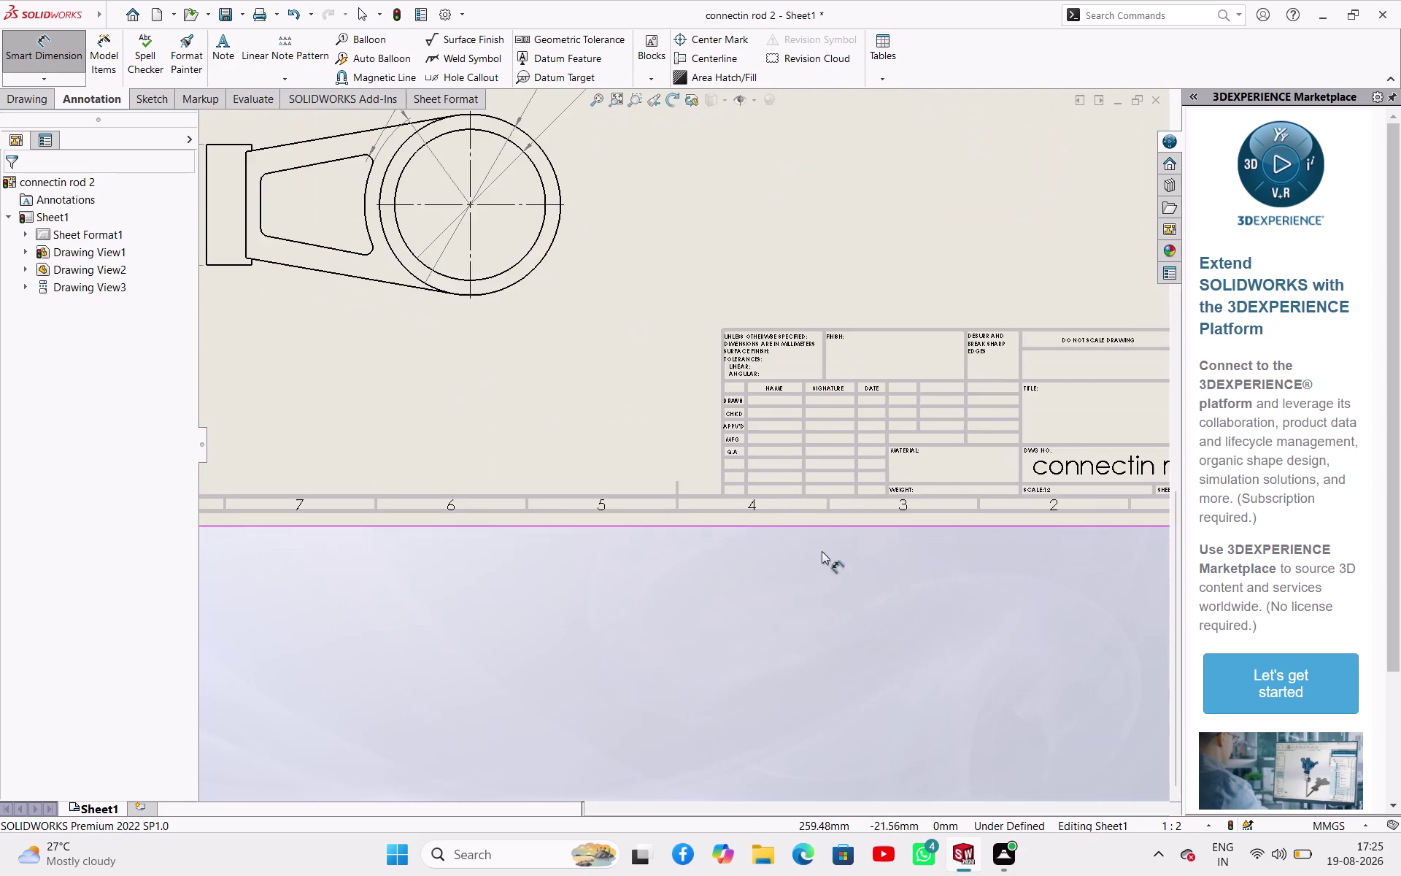
scroll(down, 3)
scroll(down, 3)
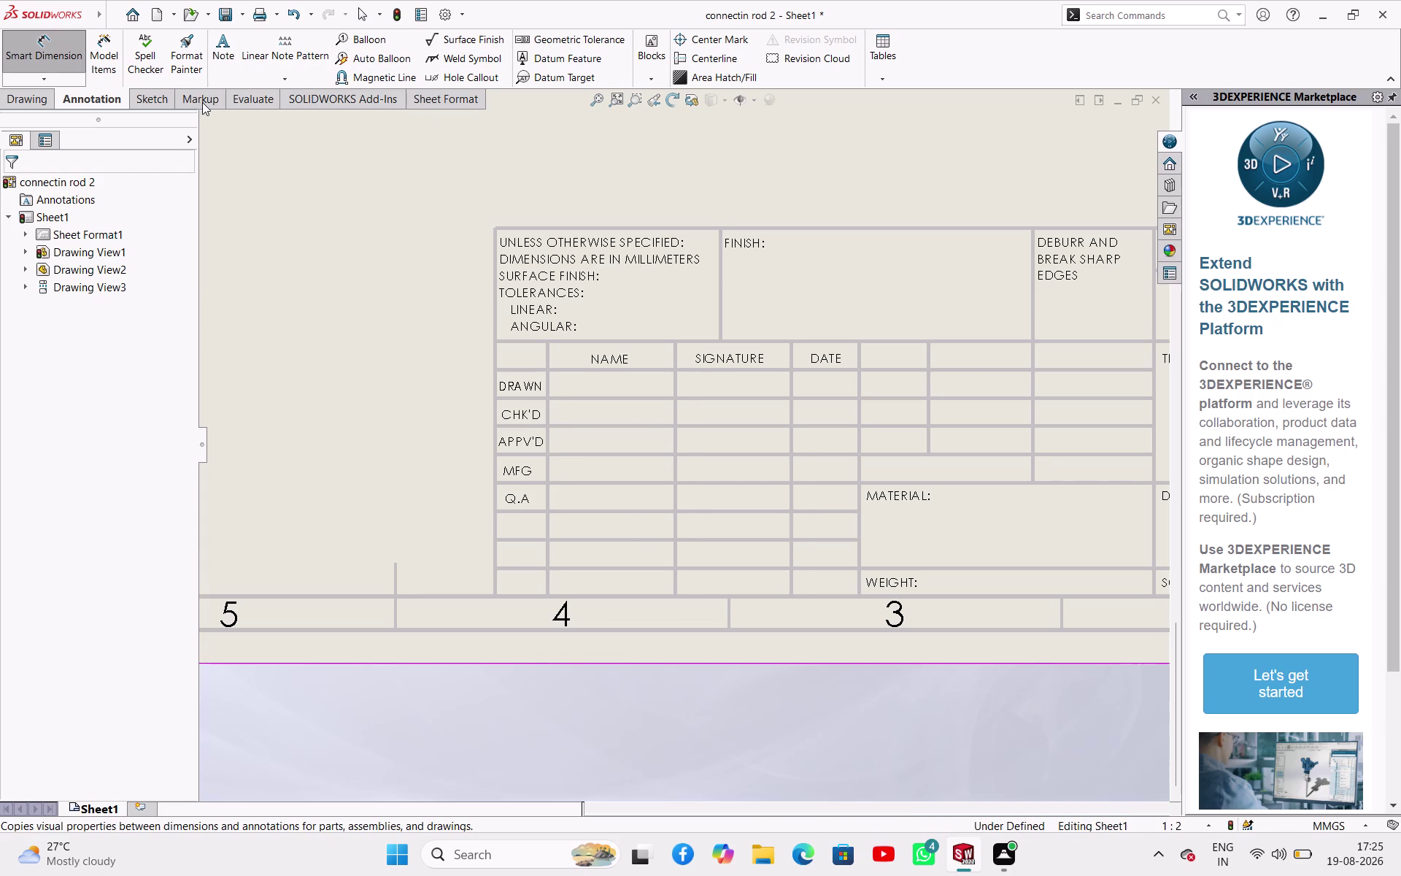
click(616, 378)
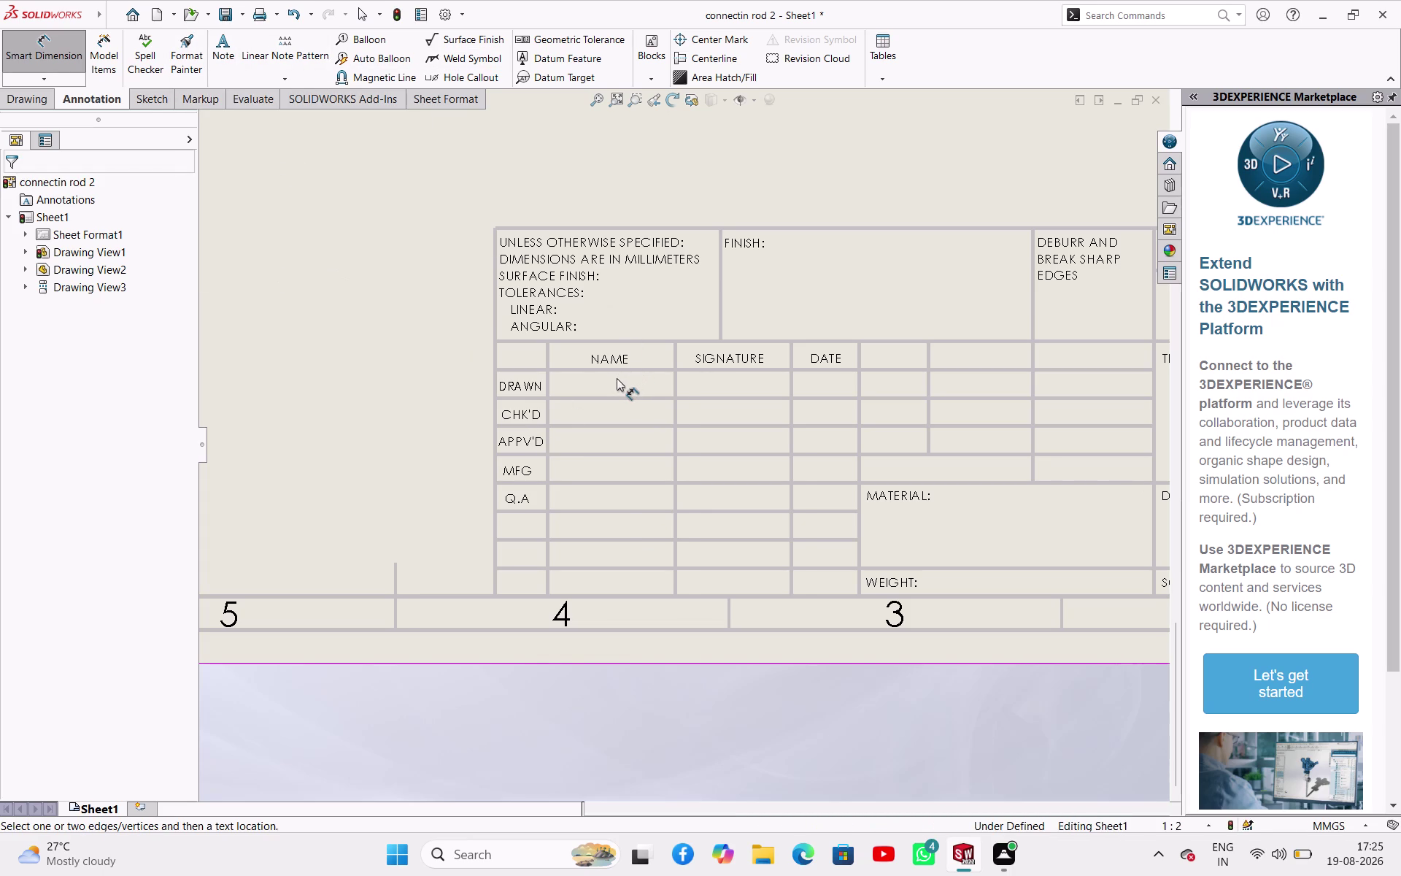
click(147, 99)
click(178, 99)
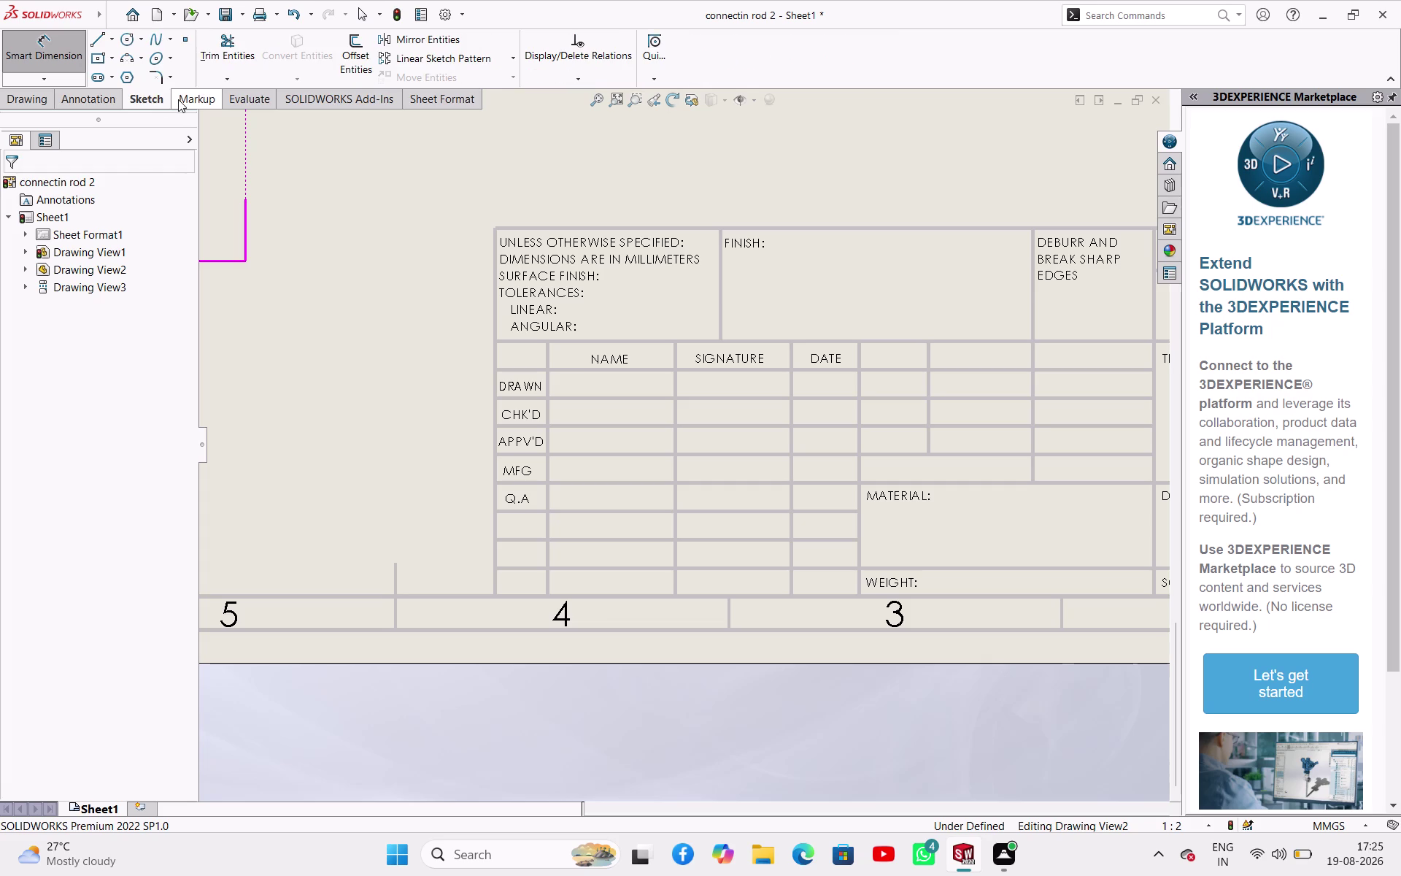
click(13, 100)
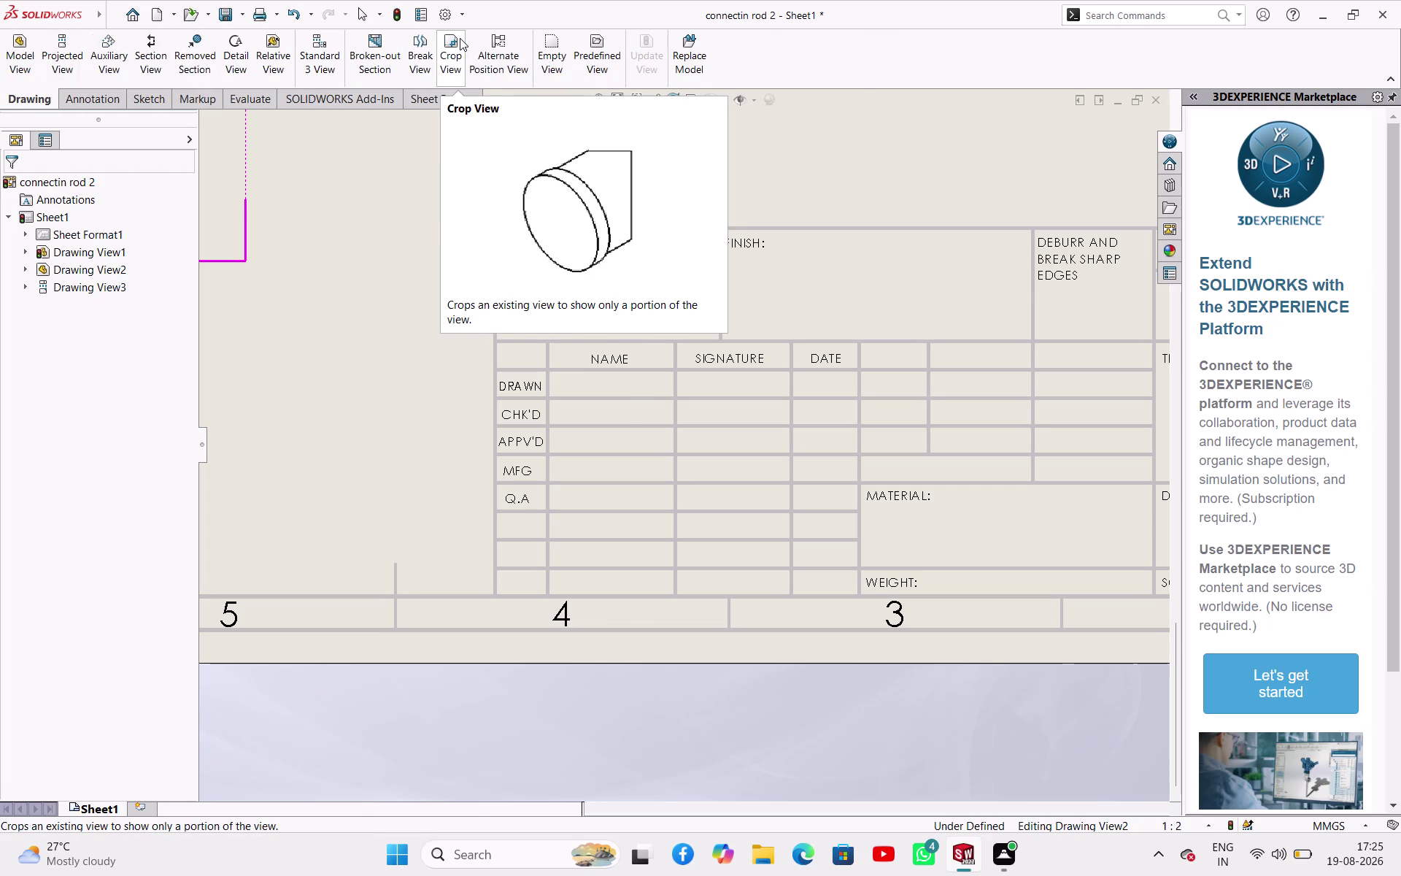
scroll(up, 3)
scroll(up, 3)
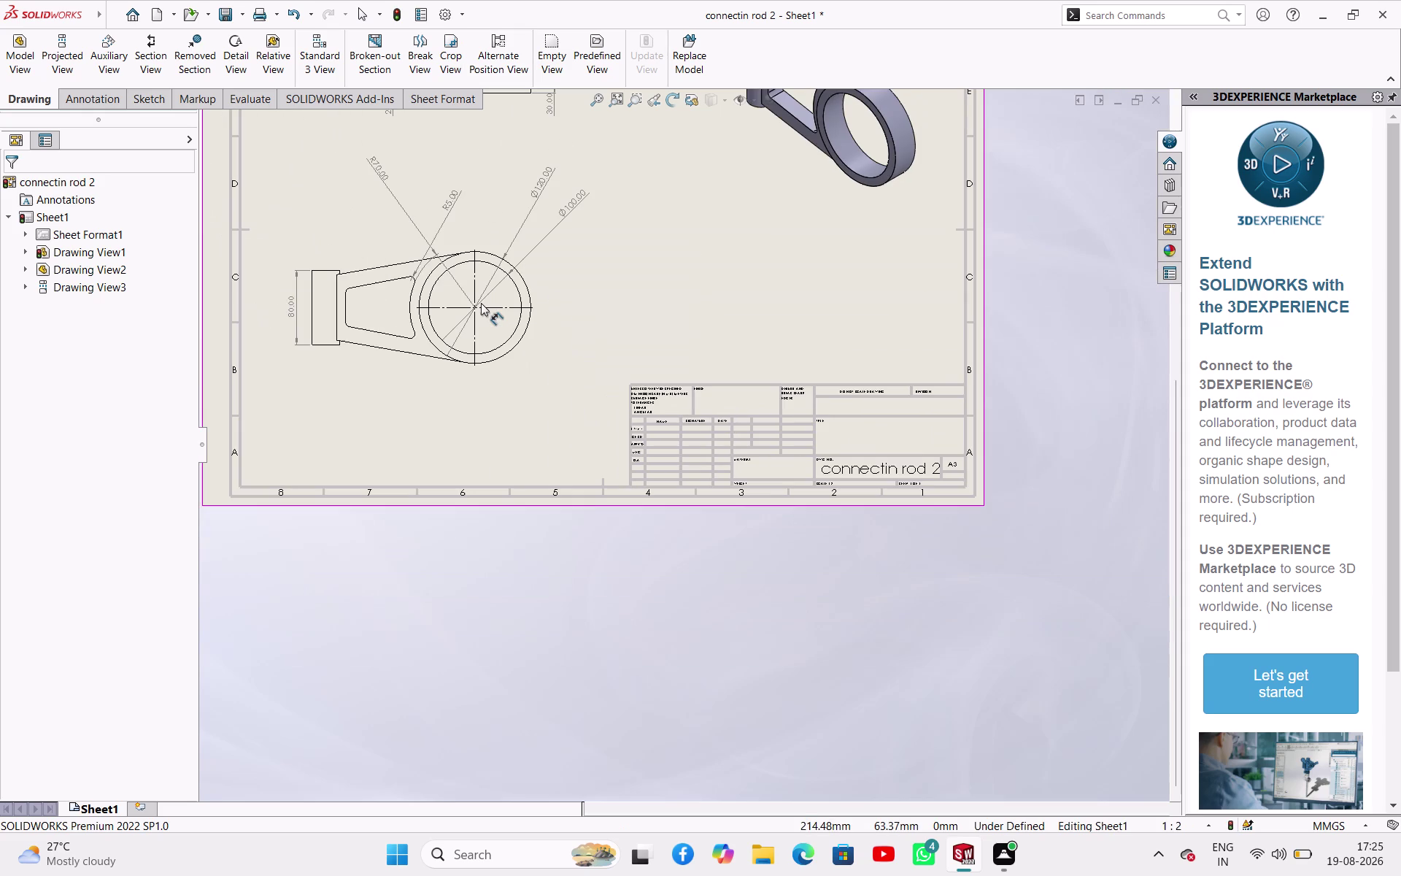
scroll(up, 3)
scroll(up, 3)
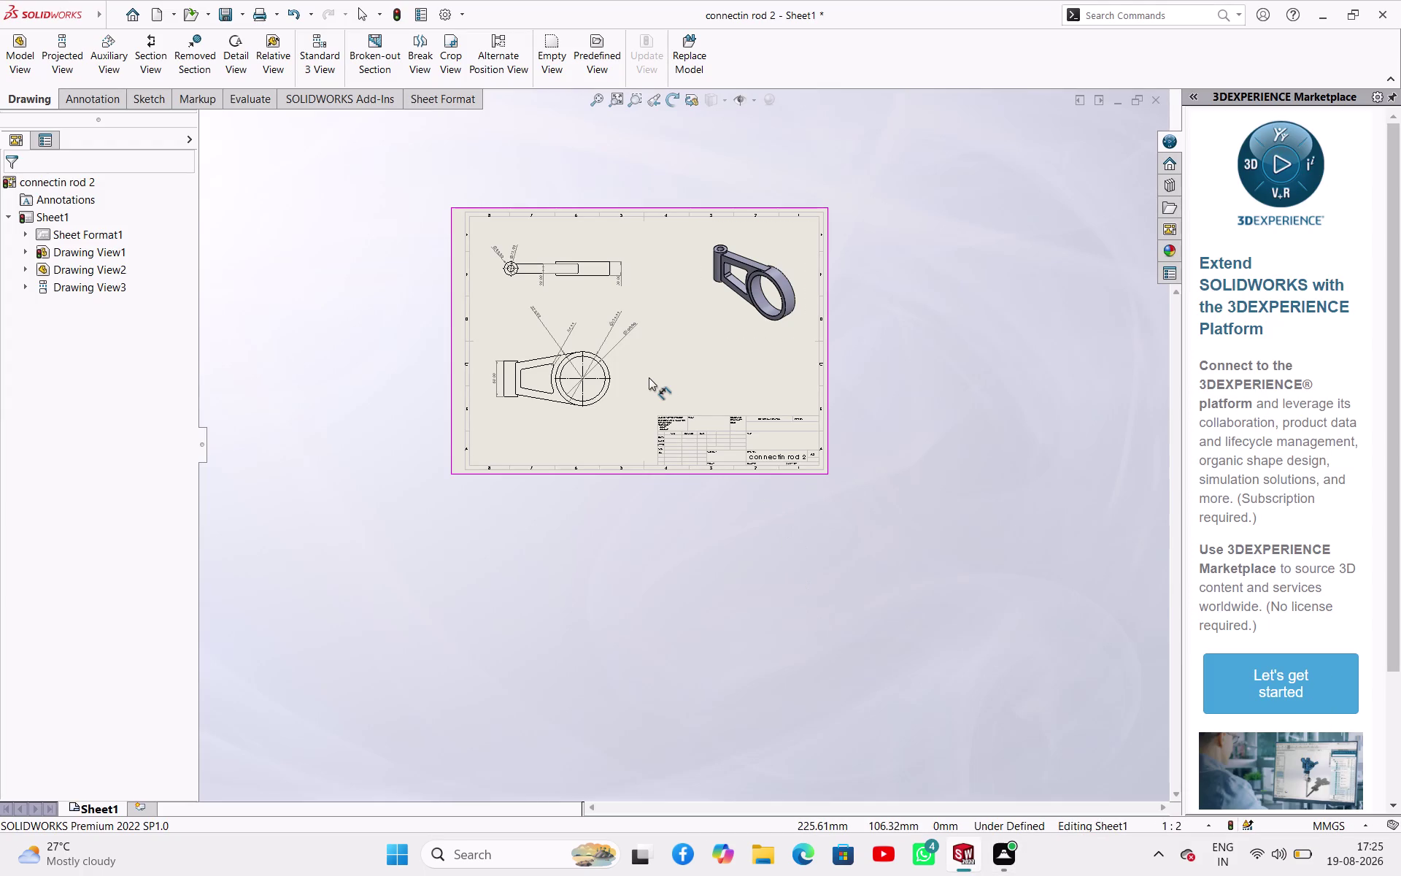
key(ctrl+s)
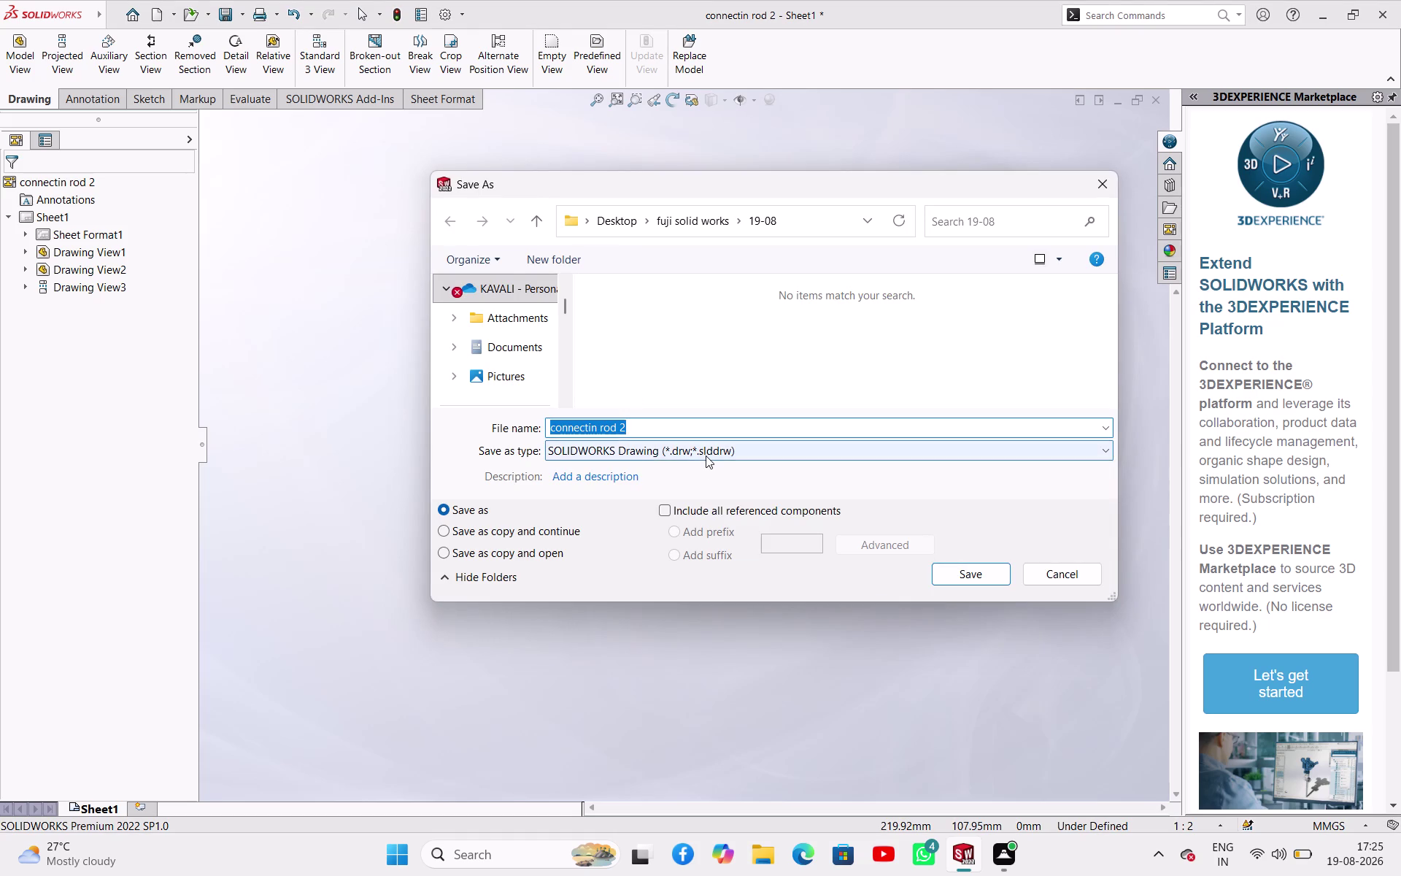
Save connectin rod 2 as an Adobe PDF in the 19-08 folder.
click(705, 455)
click(721, 508)
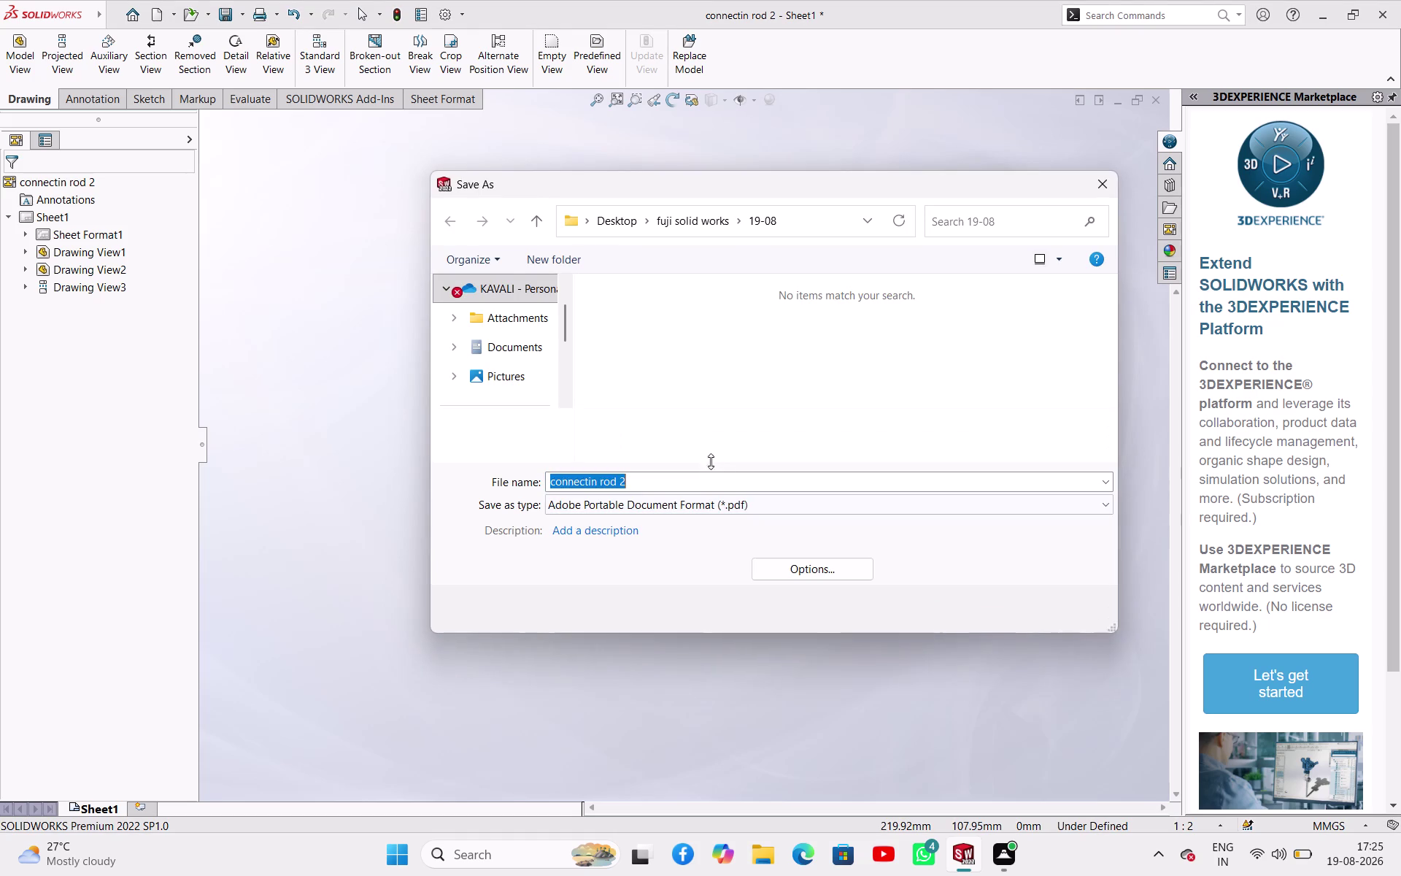
click(991, 602)
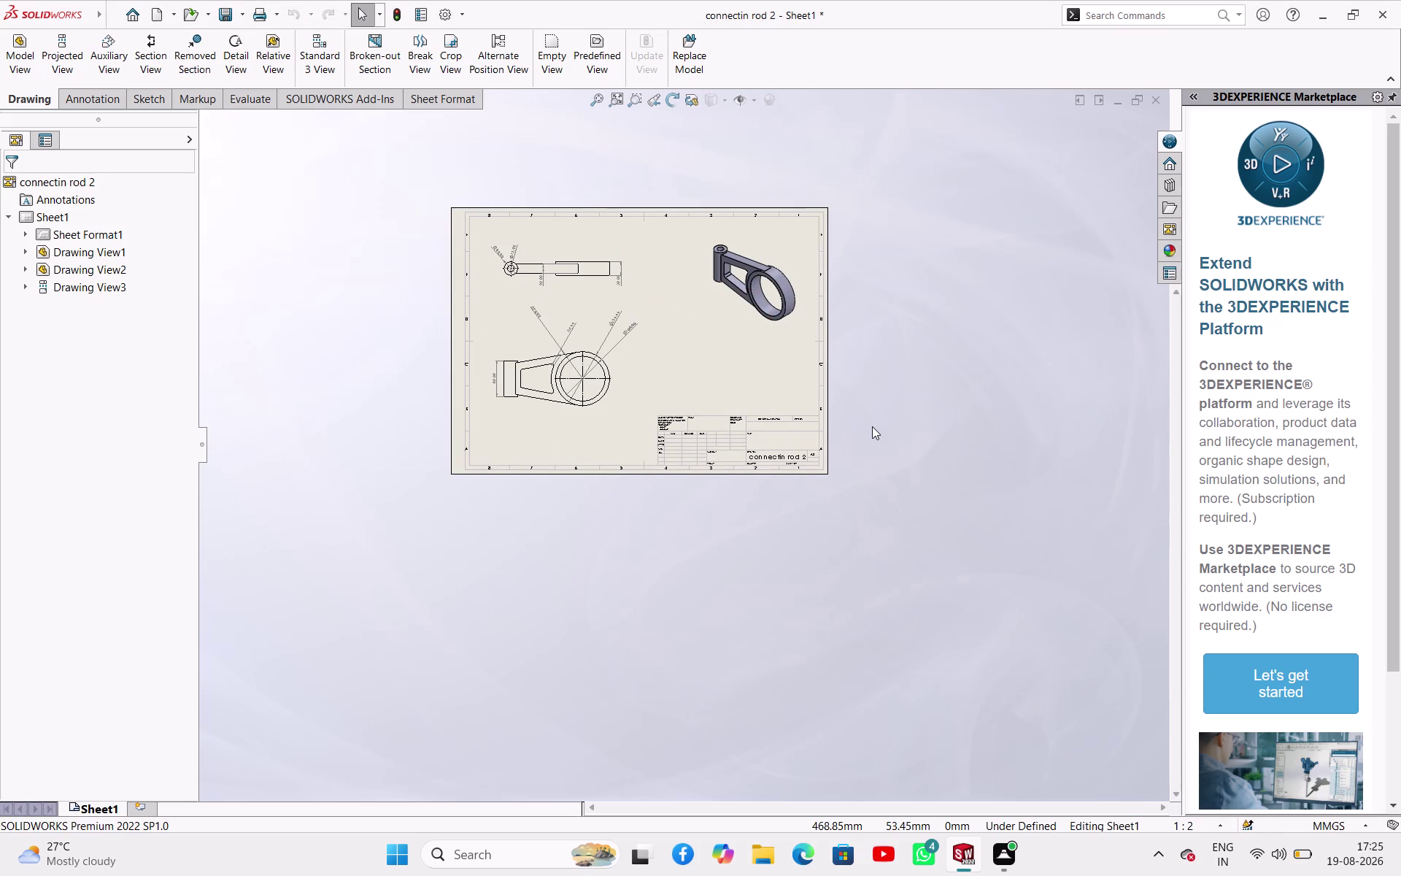
Save it again as a SOLIDWORKS Drawing file and dismiss the New Document dialog.
key(ctrl+s)
key(ctrl+n)
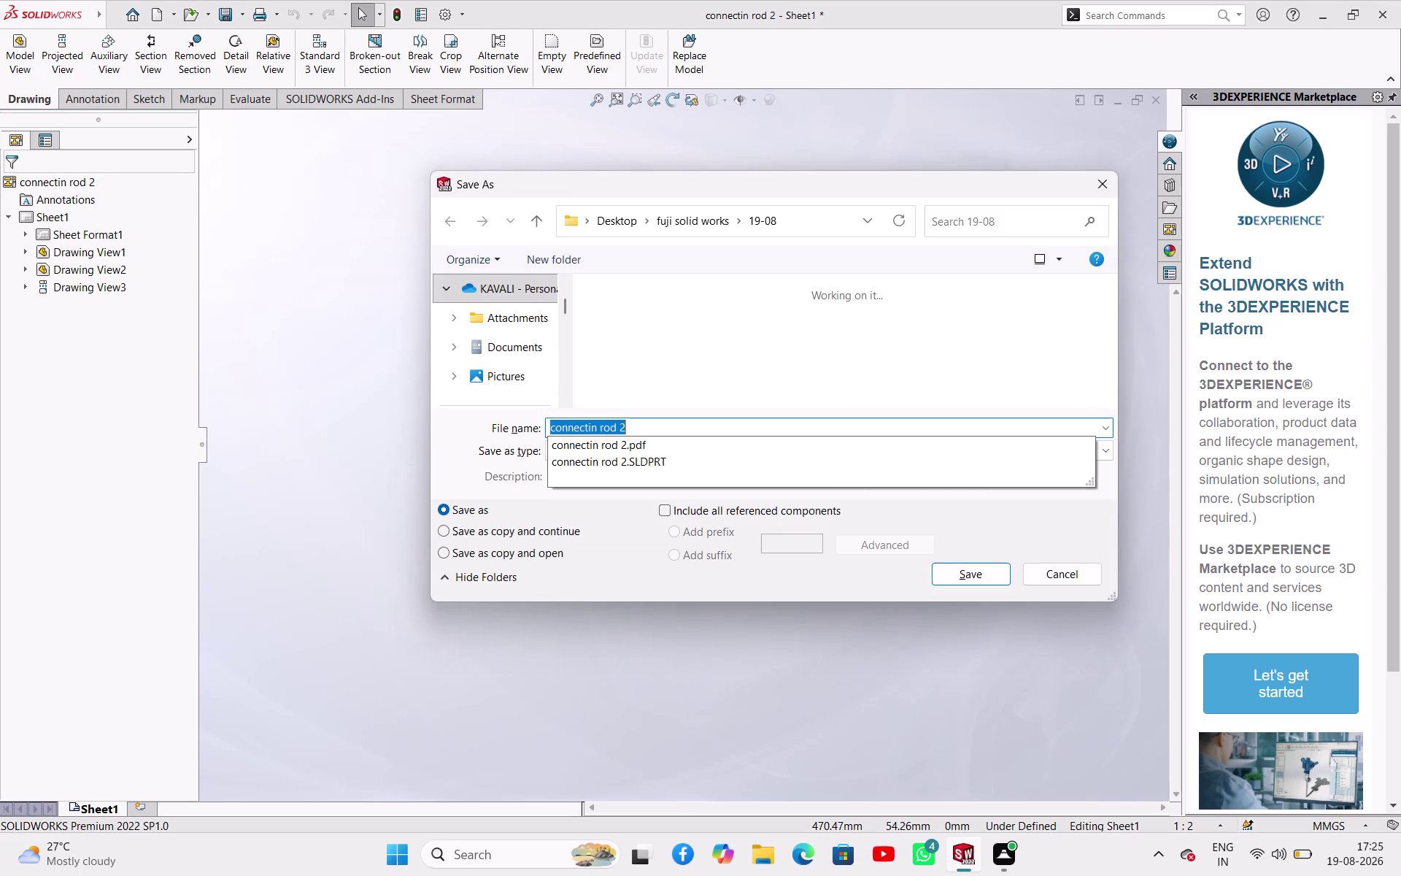
click(1105, 185)
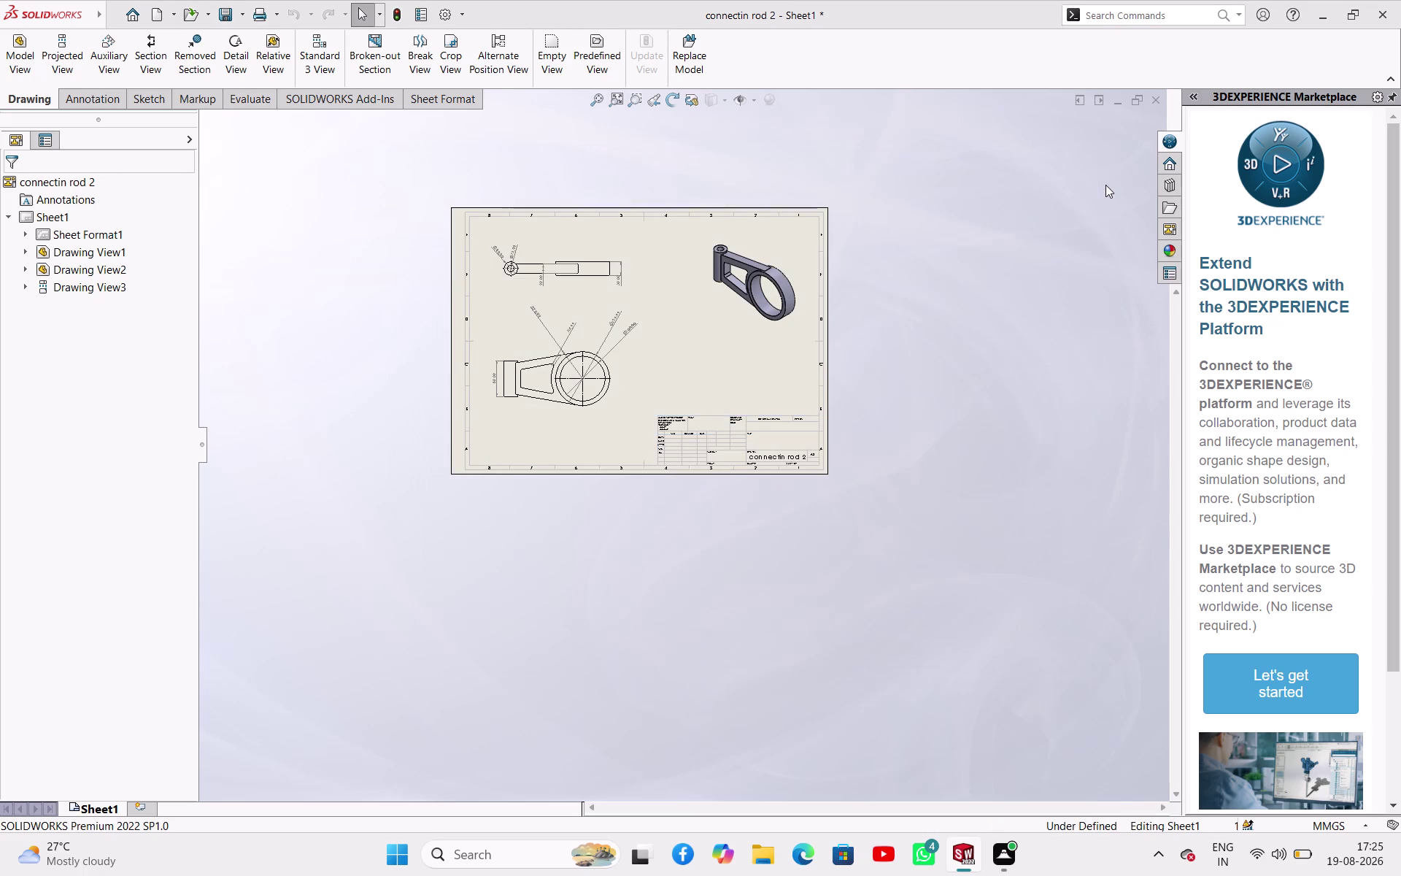
key(ctrl+n)
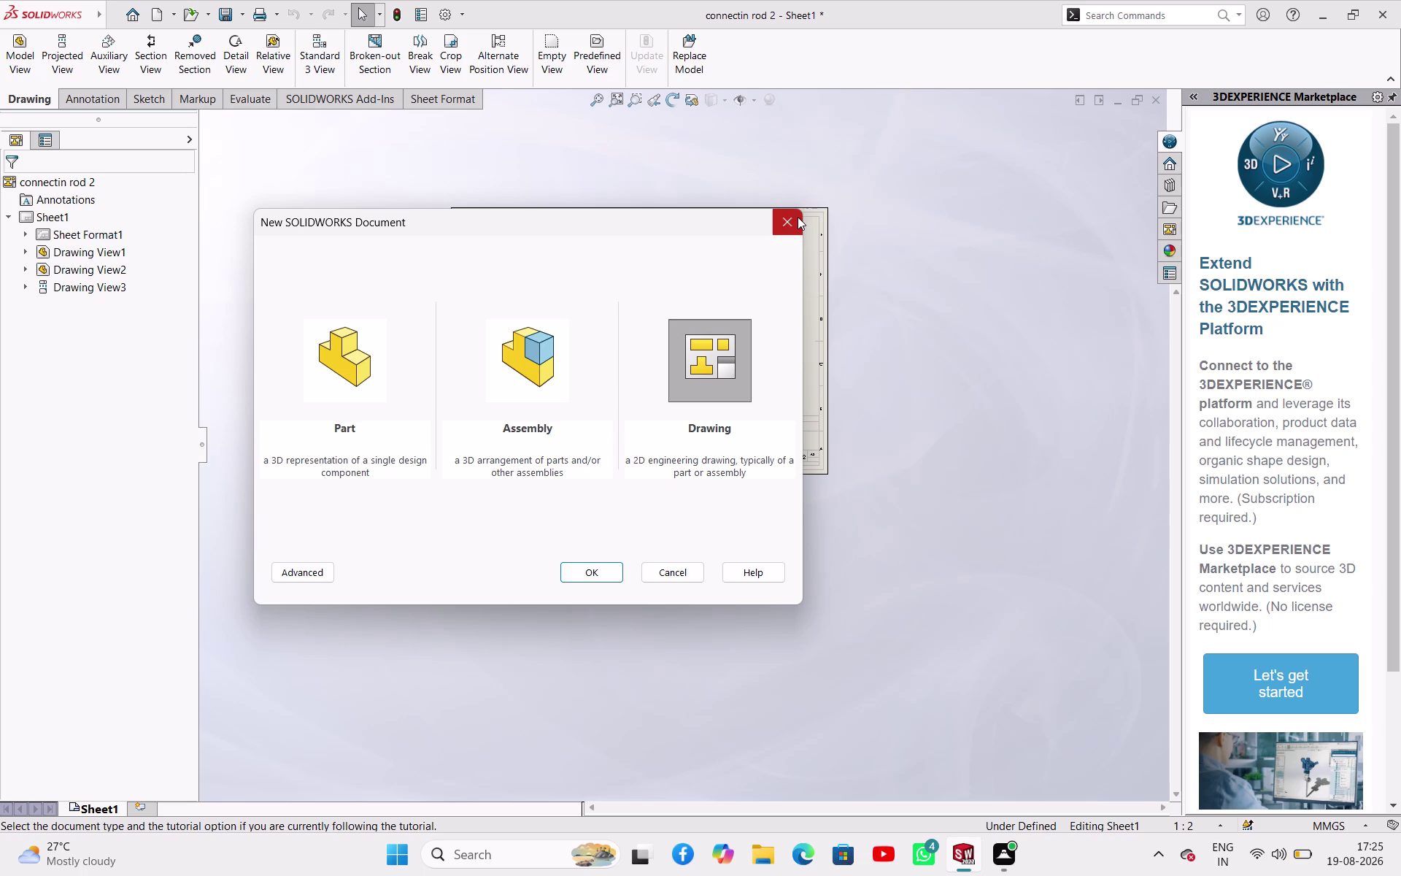
click(798, 217)
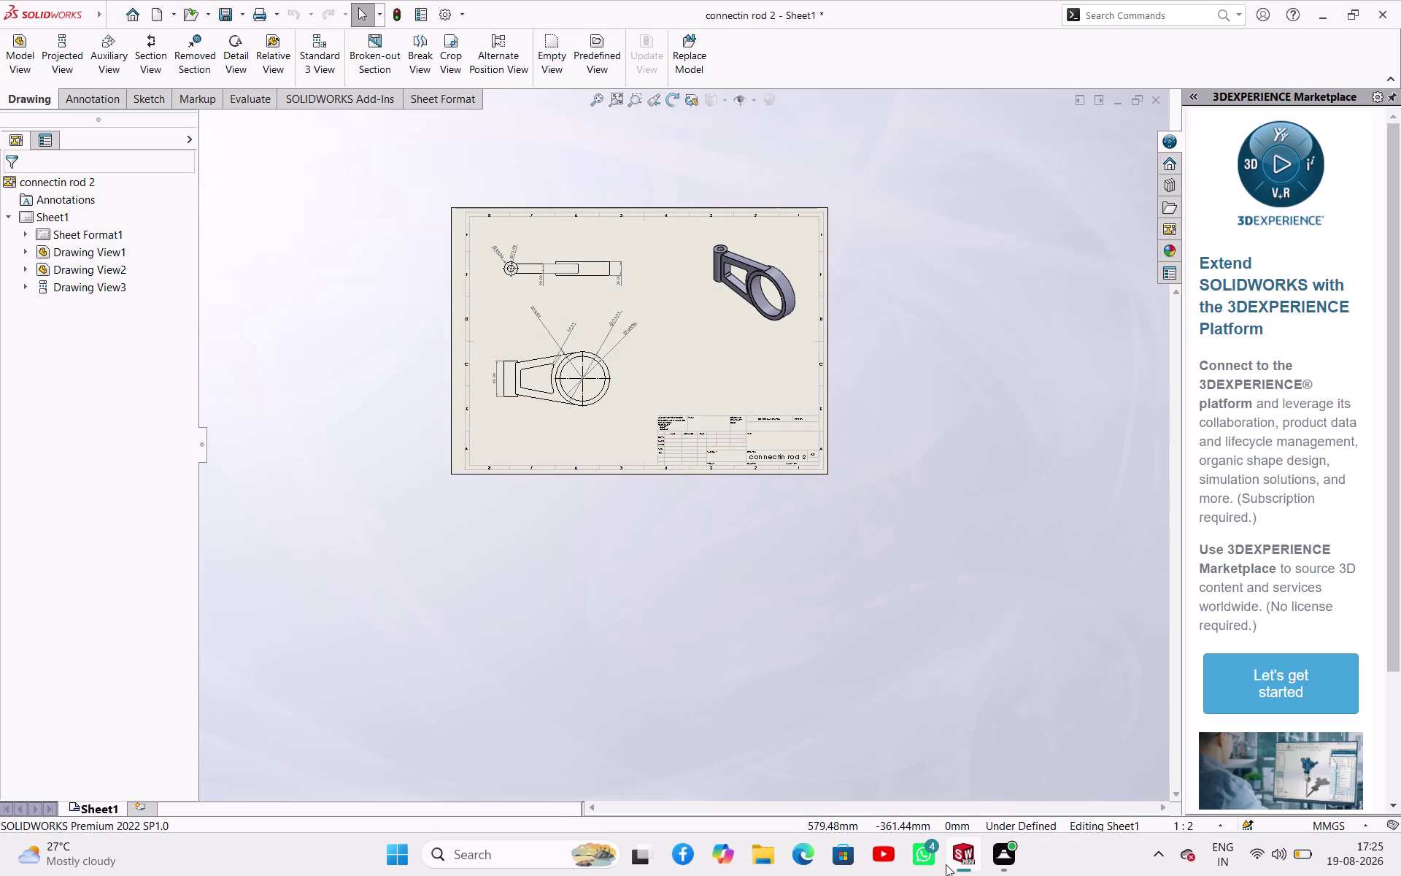